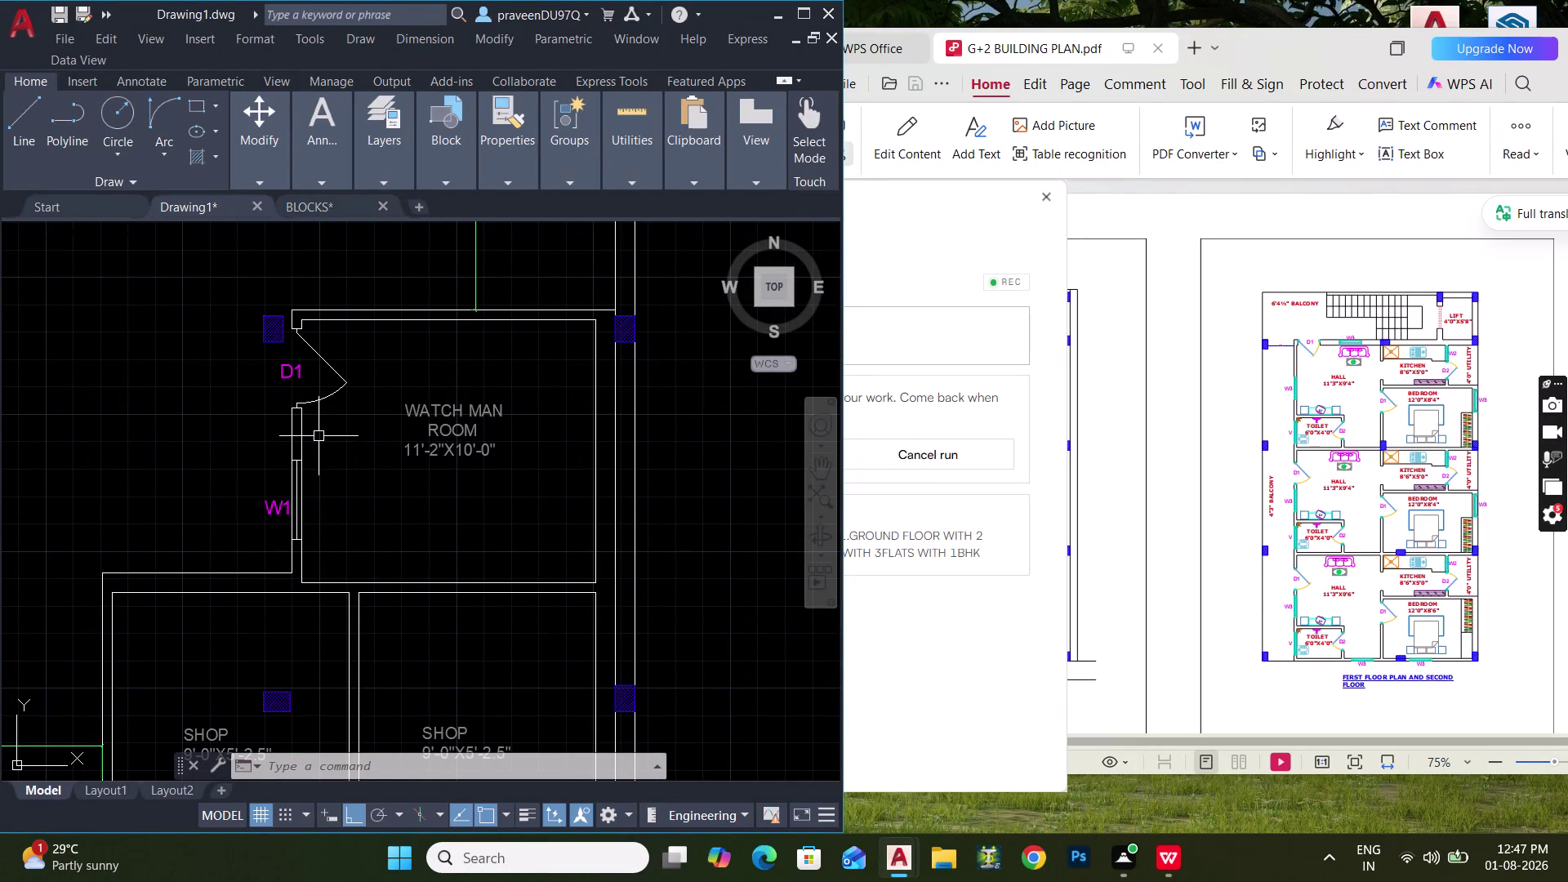
Move the watchman room's top wall lines beside D1 to their new position.
scroll(up, 3)
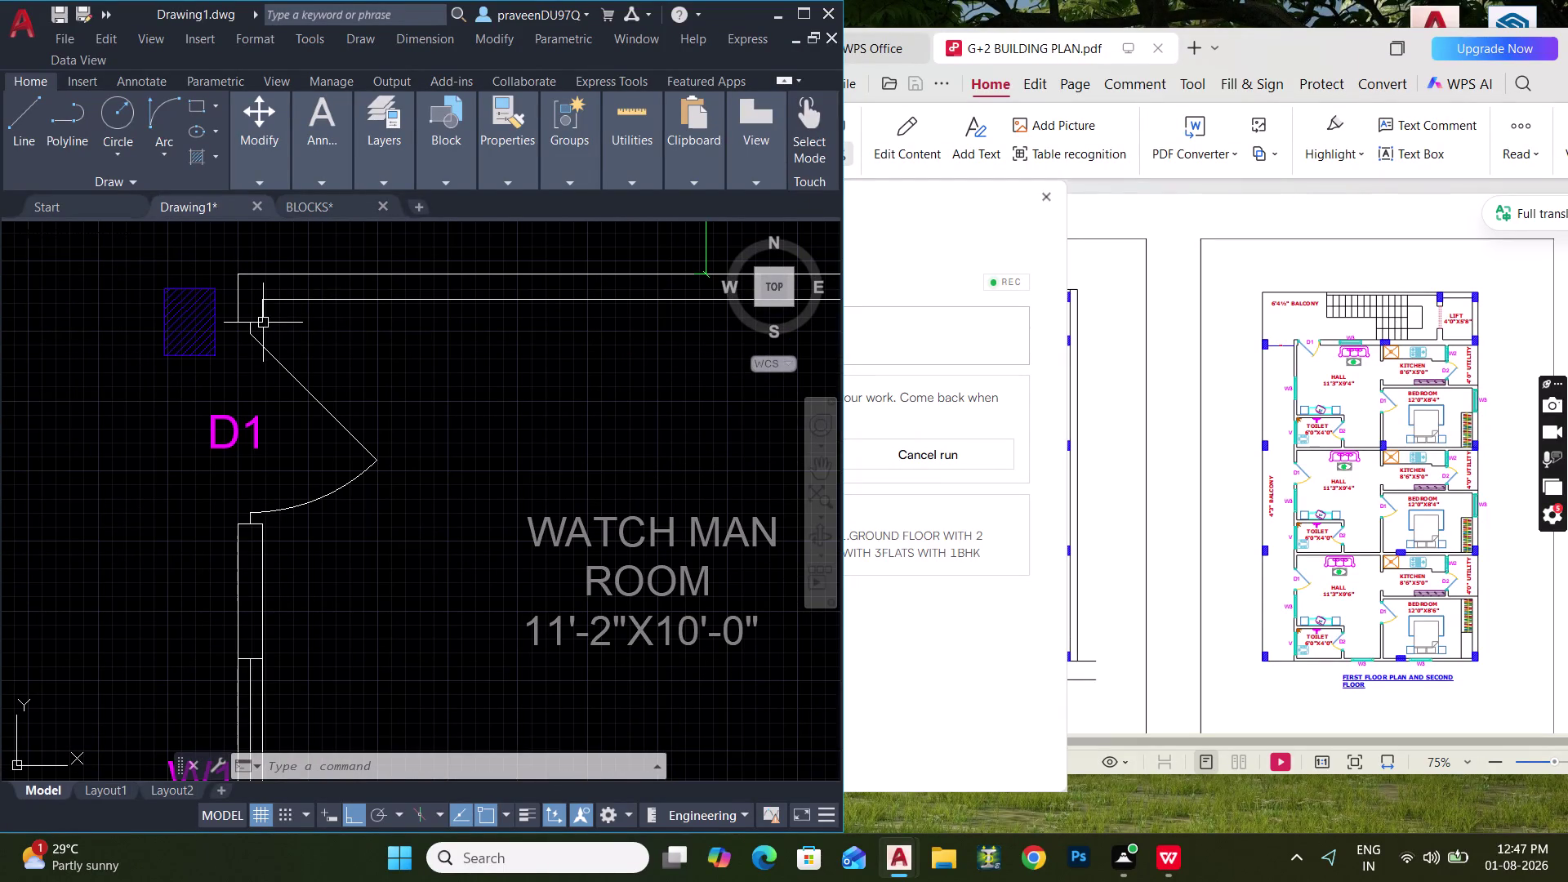
middle_drag(315, 317, 329, 364)
drag(325, 369, 297, 360)
click(242, 303)
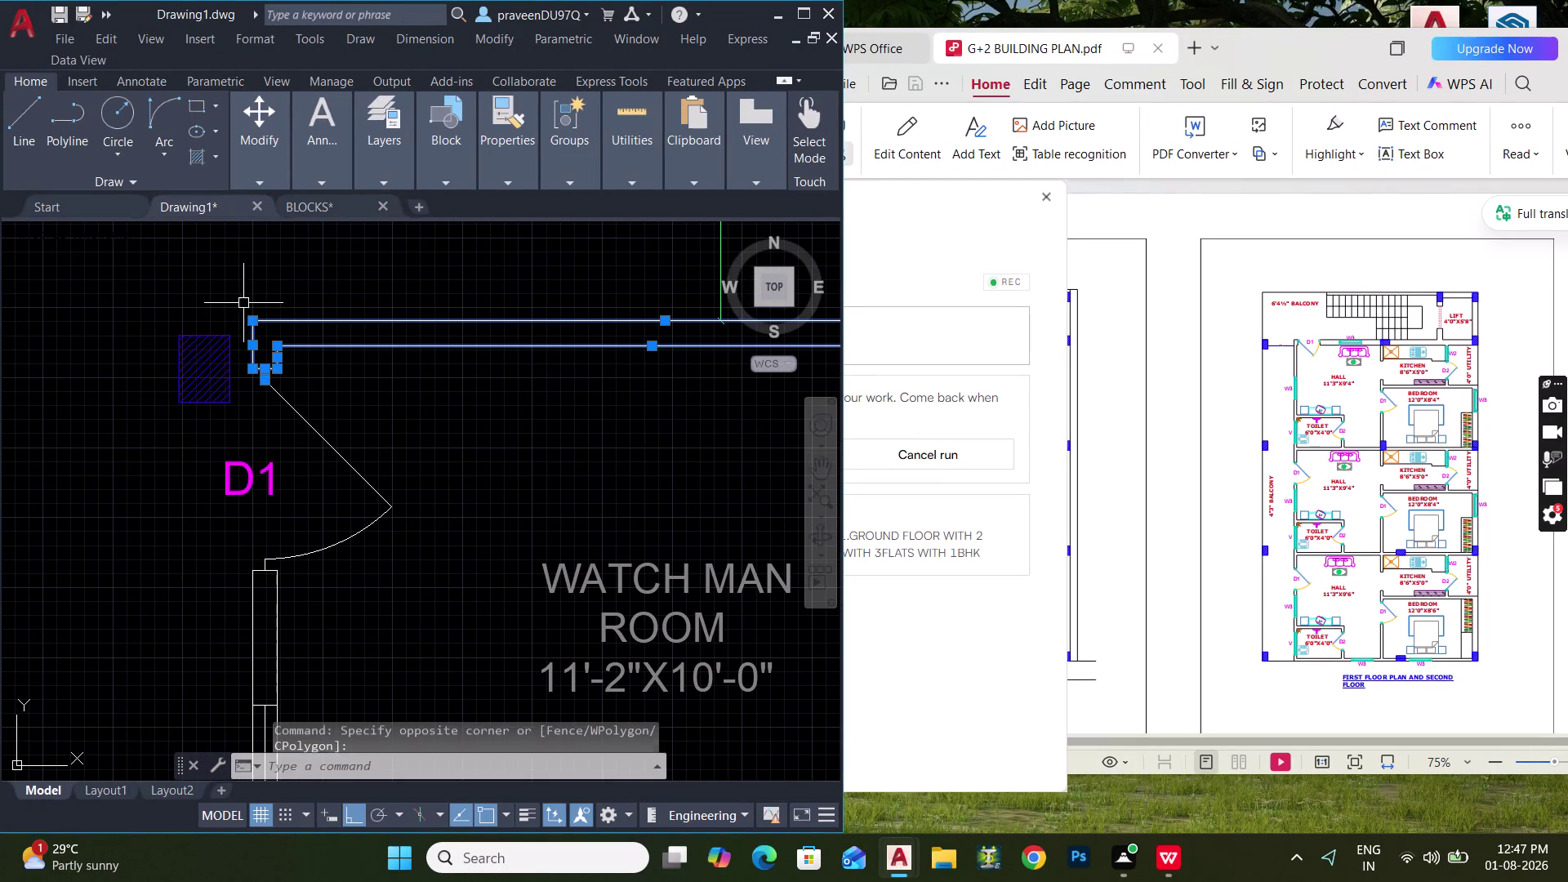
middle_drag(328, 374, 224, 491)
text(M)
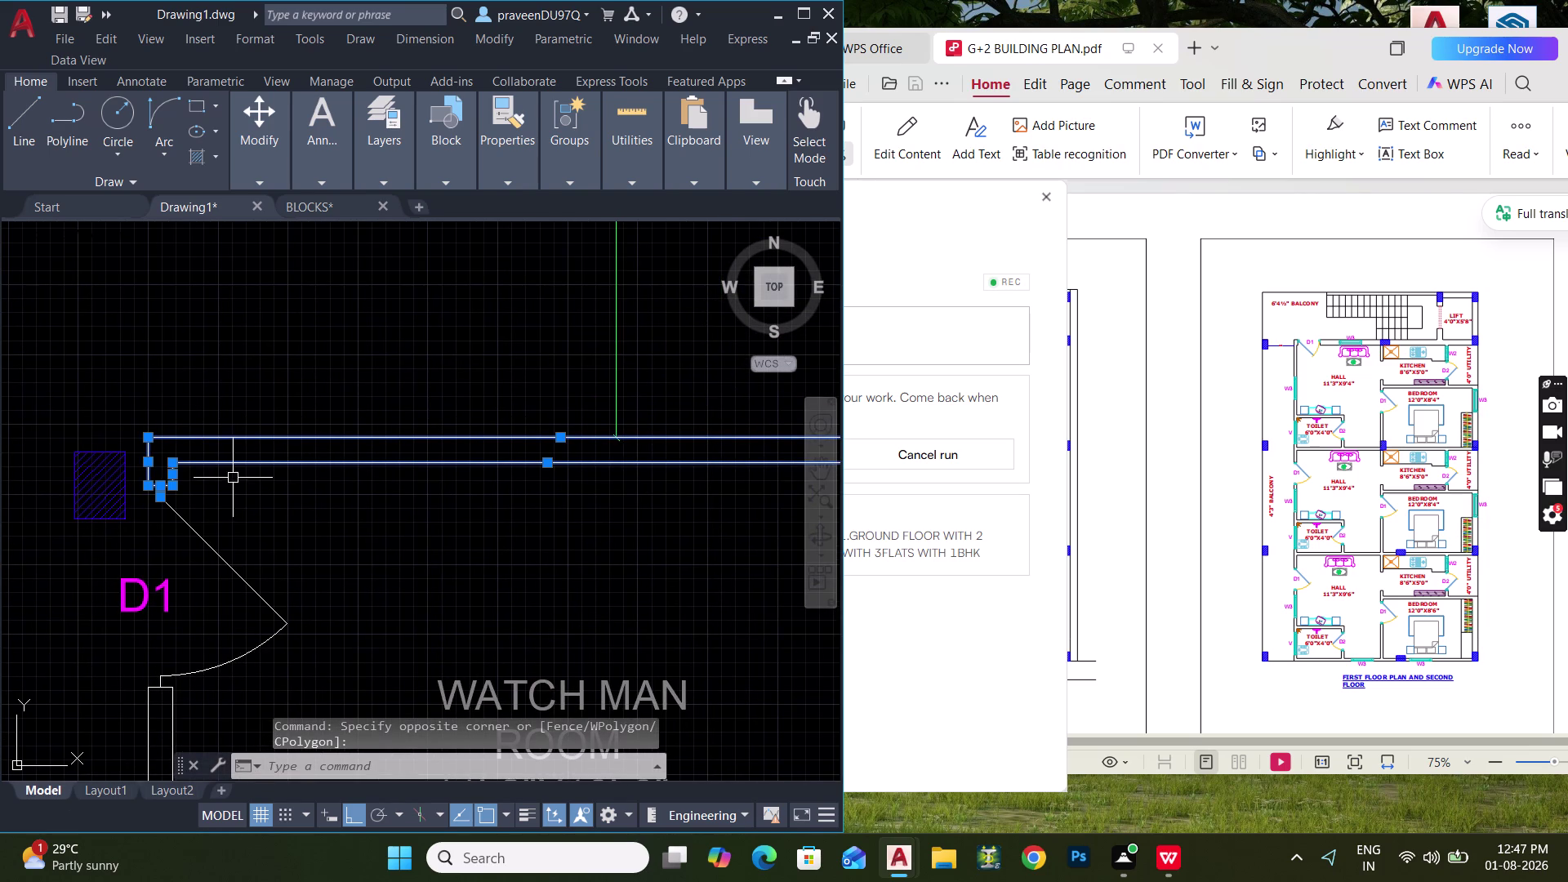
key(space)
click(149, 431)
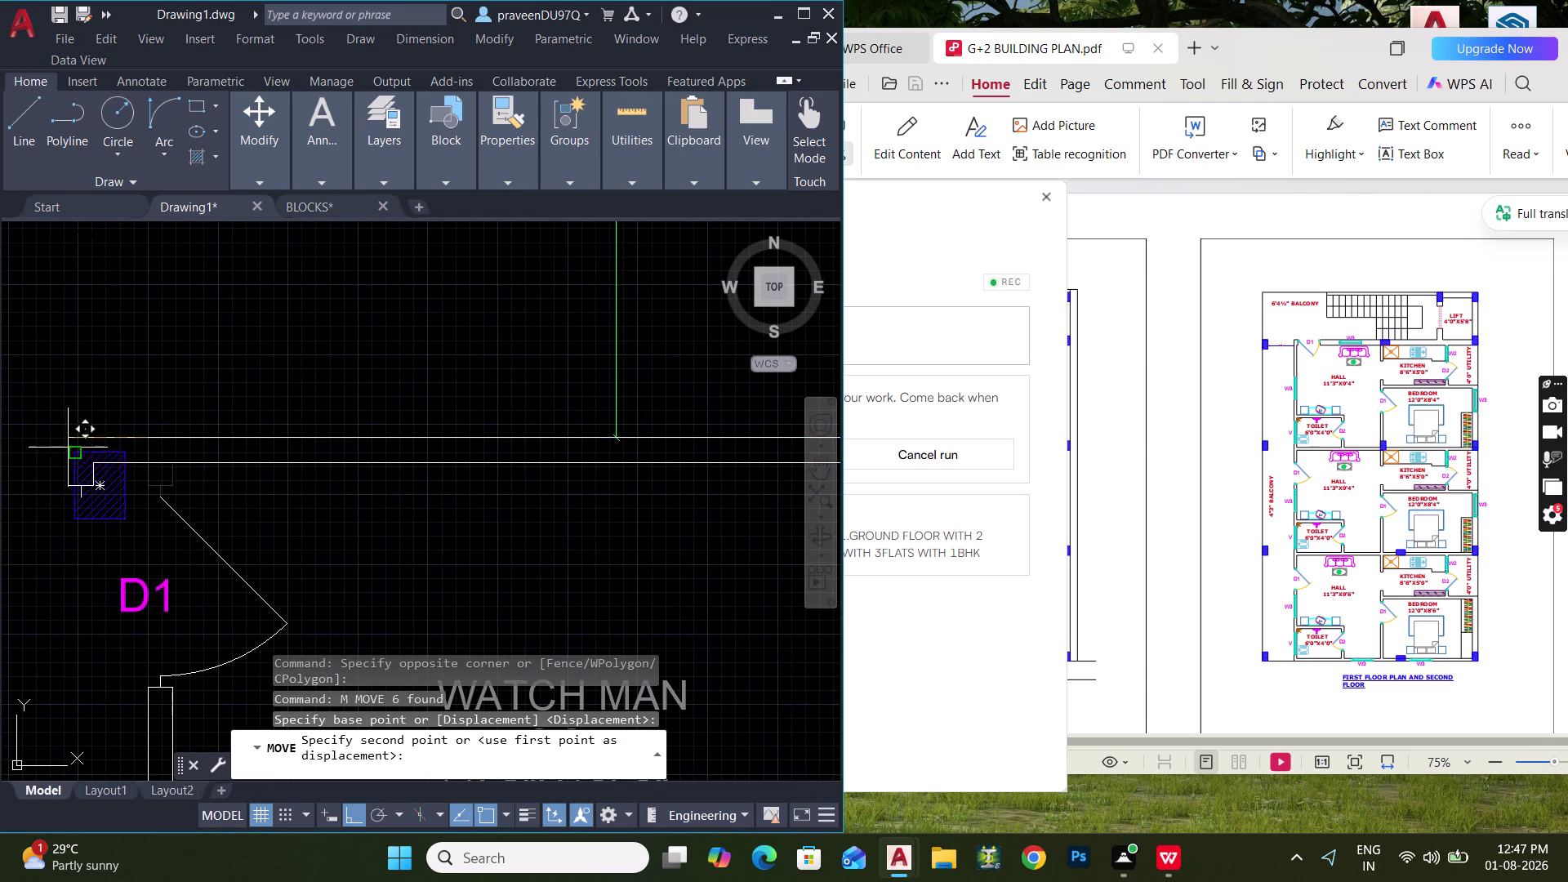
click(70, 450)
middle_drag(319, 529, 333, 494)
scroll(down, 3)
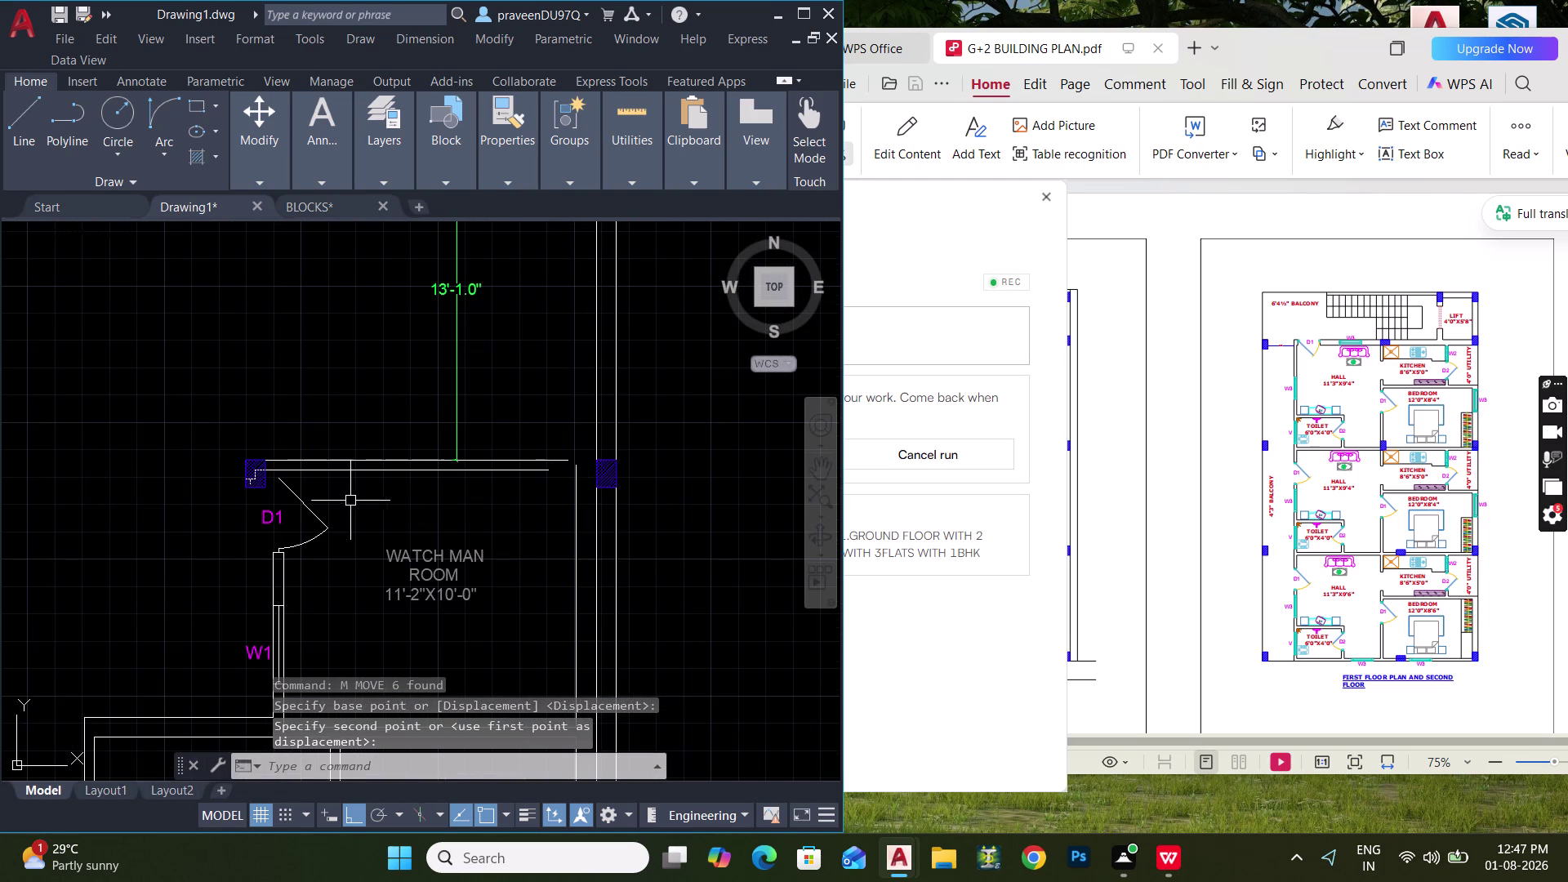
middle_drag(368, 501, 165, 543)
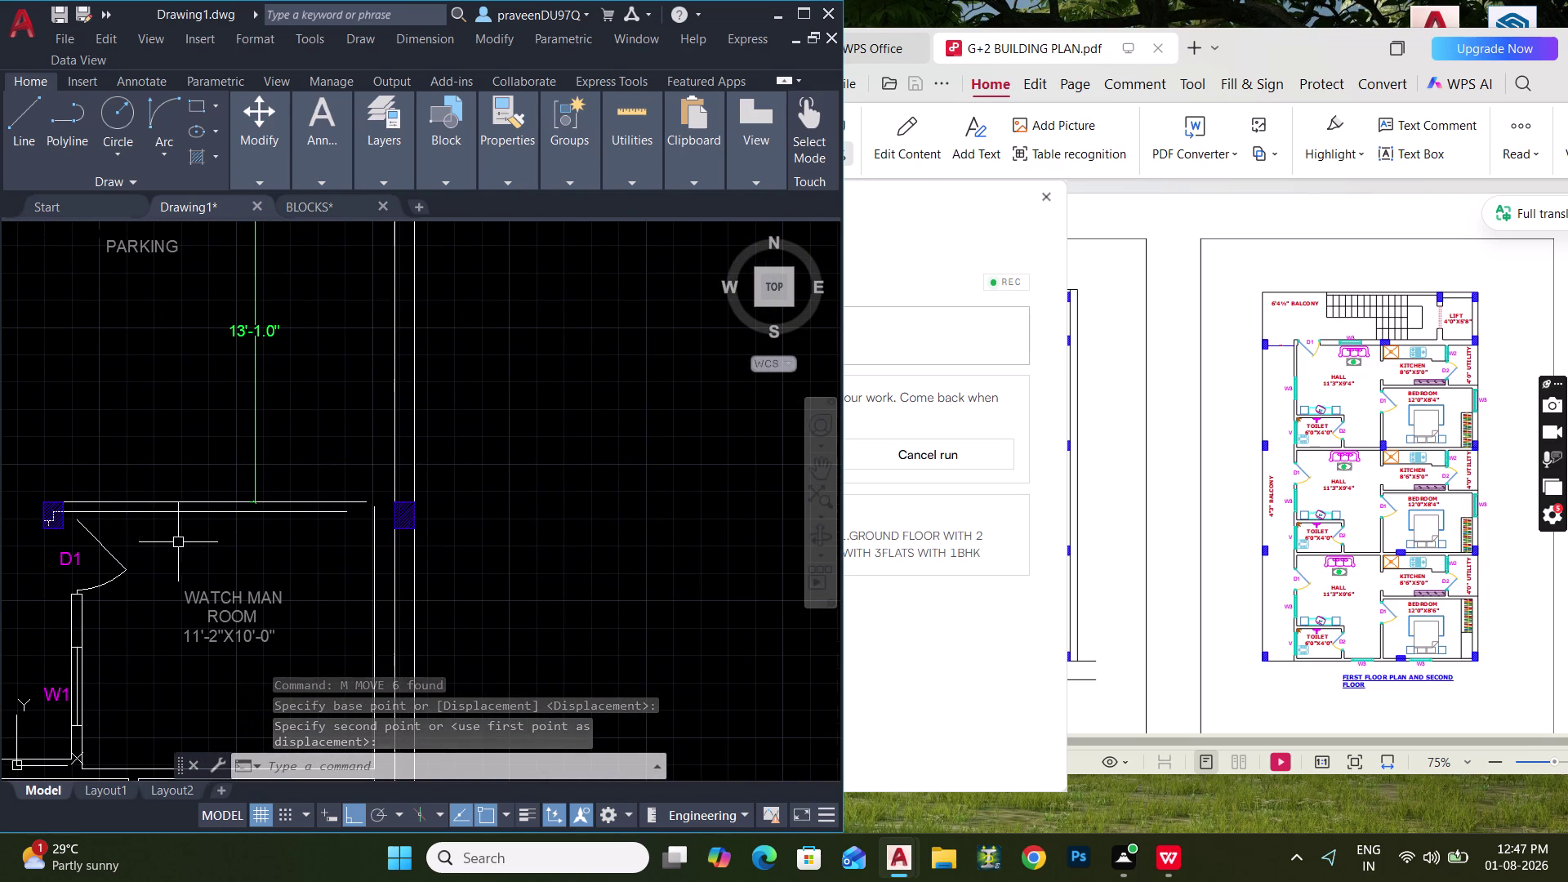
Extend the top wall lines so they reach the corner columns.
text(E)
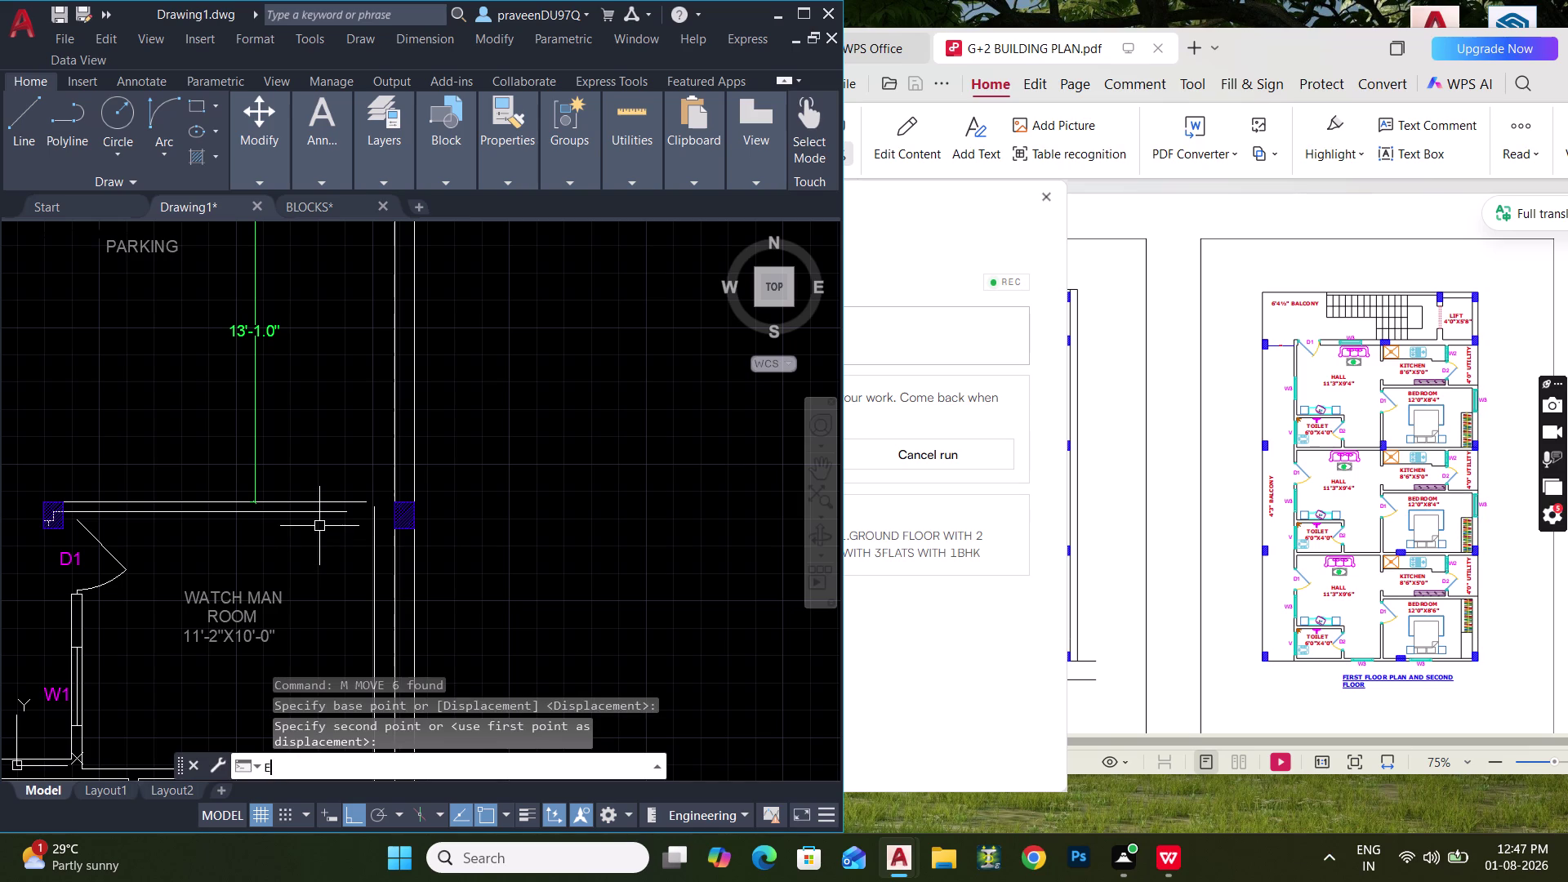
text(X)
key(space)
click(338, 500)
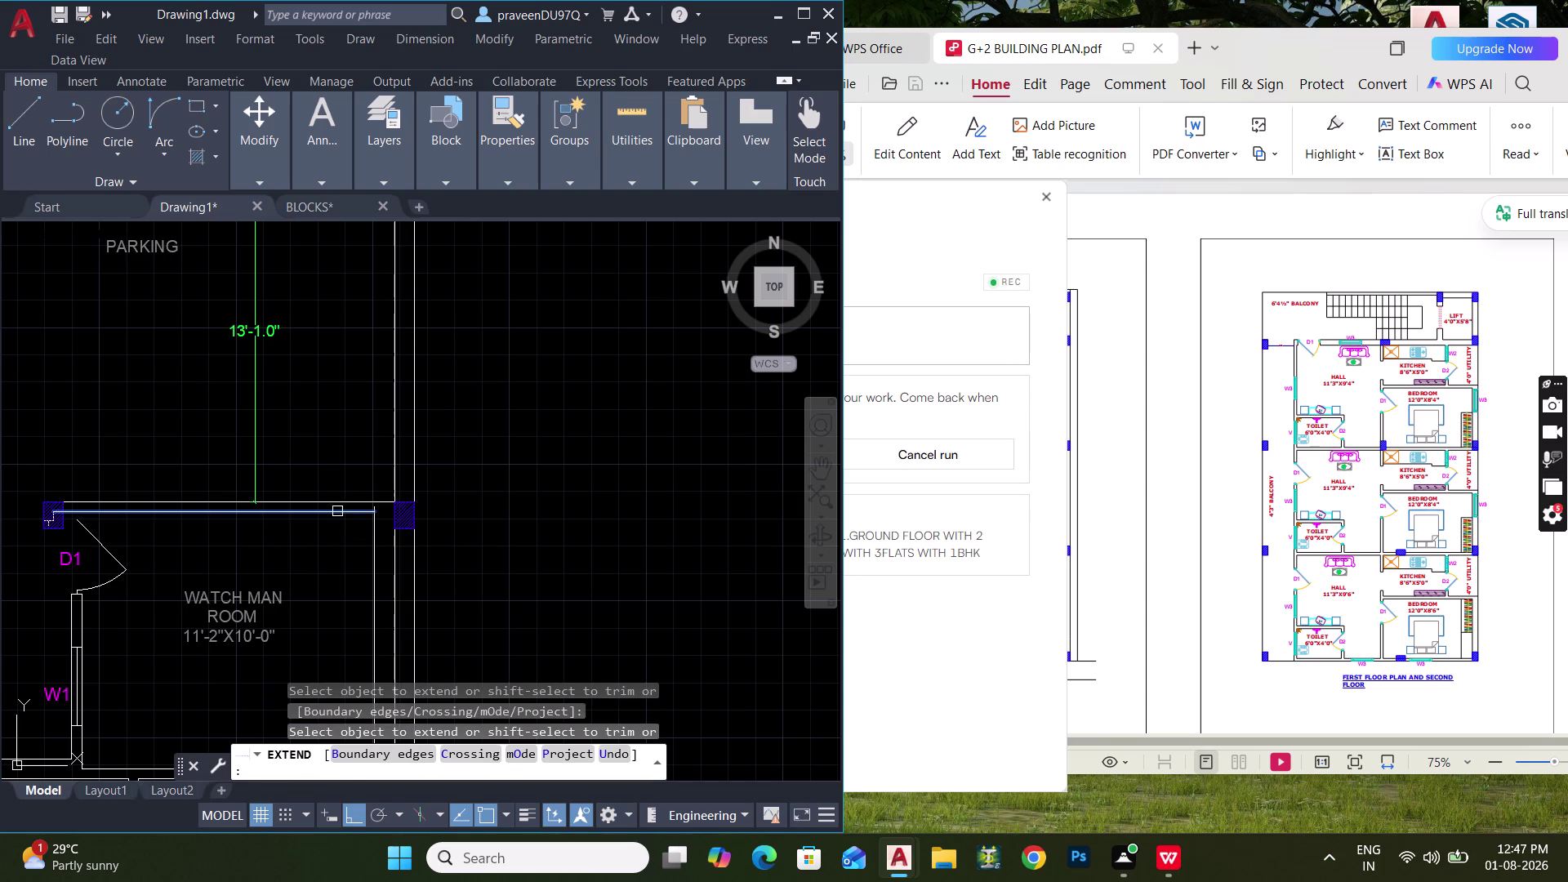
click(337, 513)
scroll(up, 3)
click(382, 502)
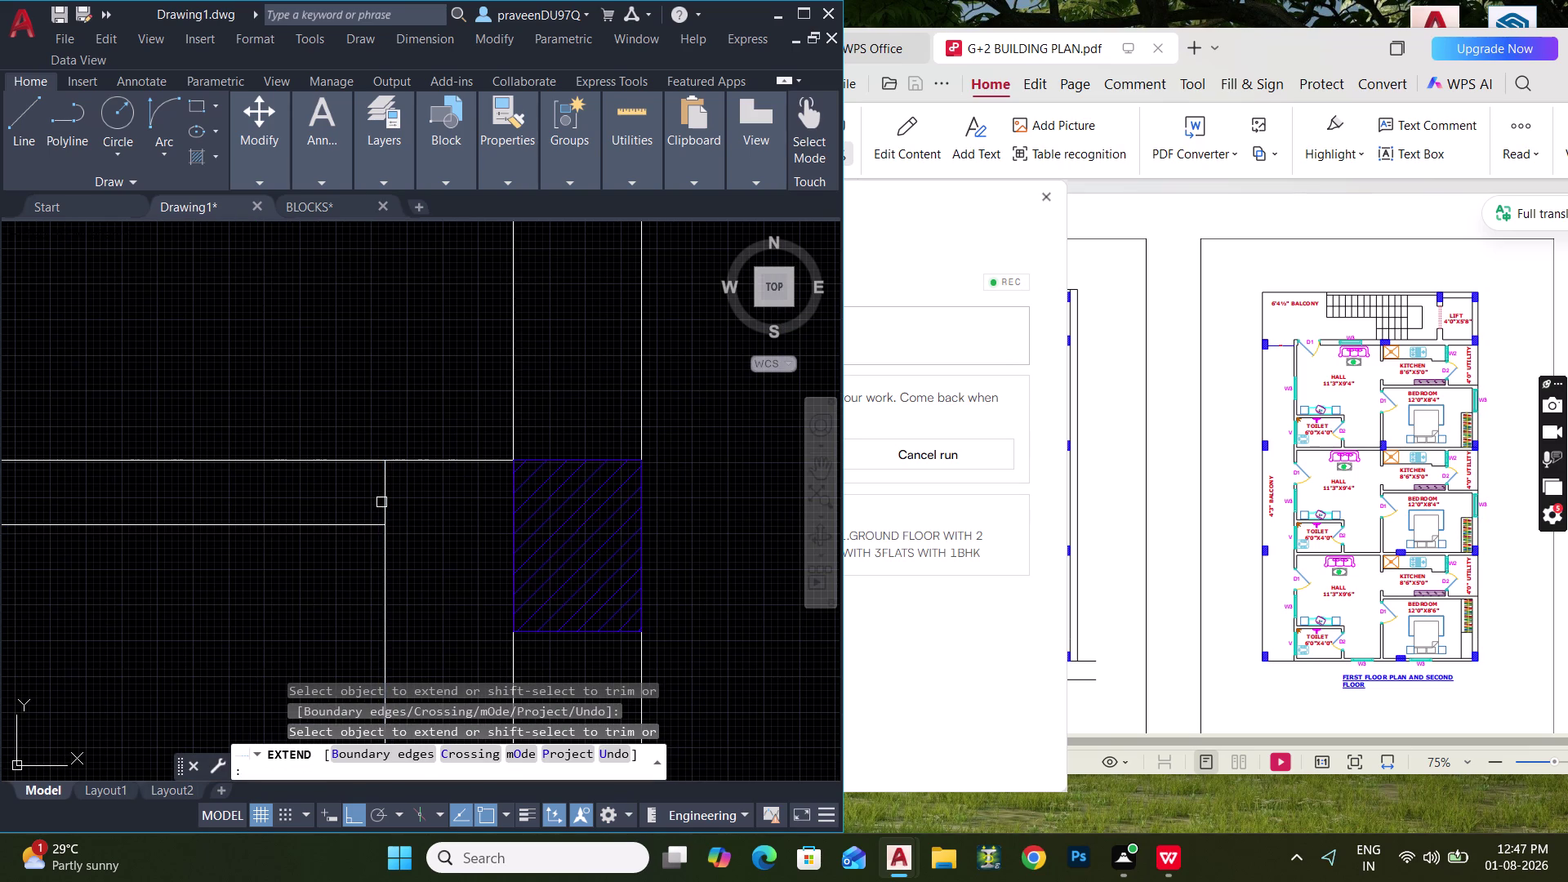
scroll(down, 3)
middle_drag(357, 554, 547, 380)
middle_drag(458, 445, 536, 423)
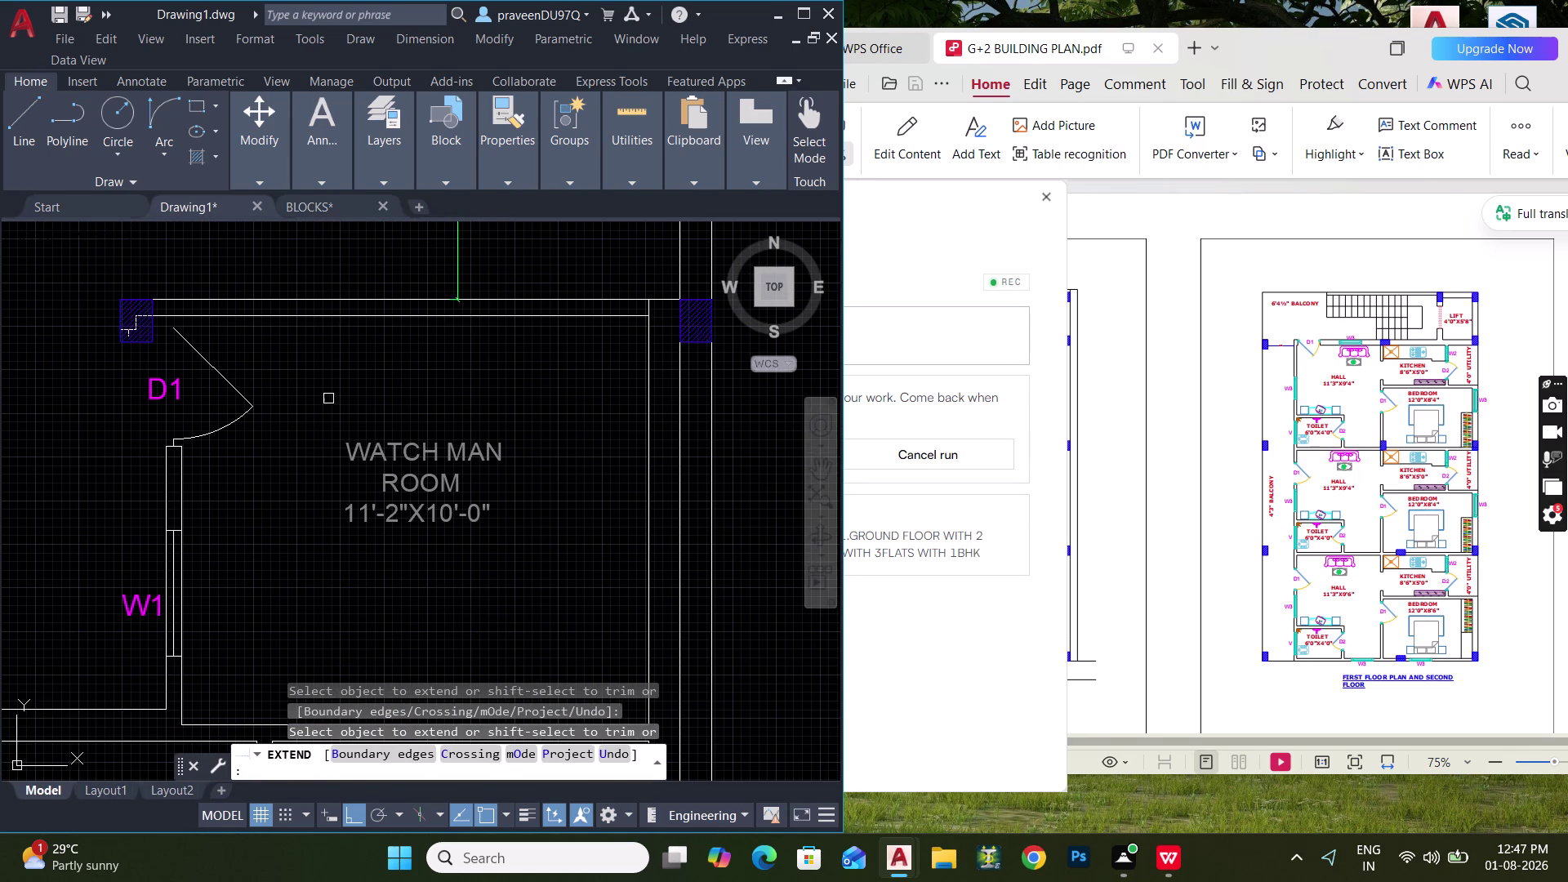
key(Escape)
key(Escape)
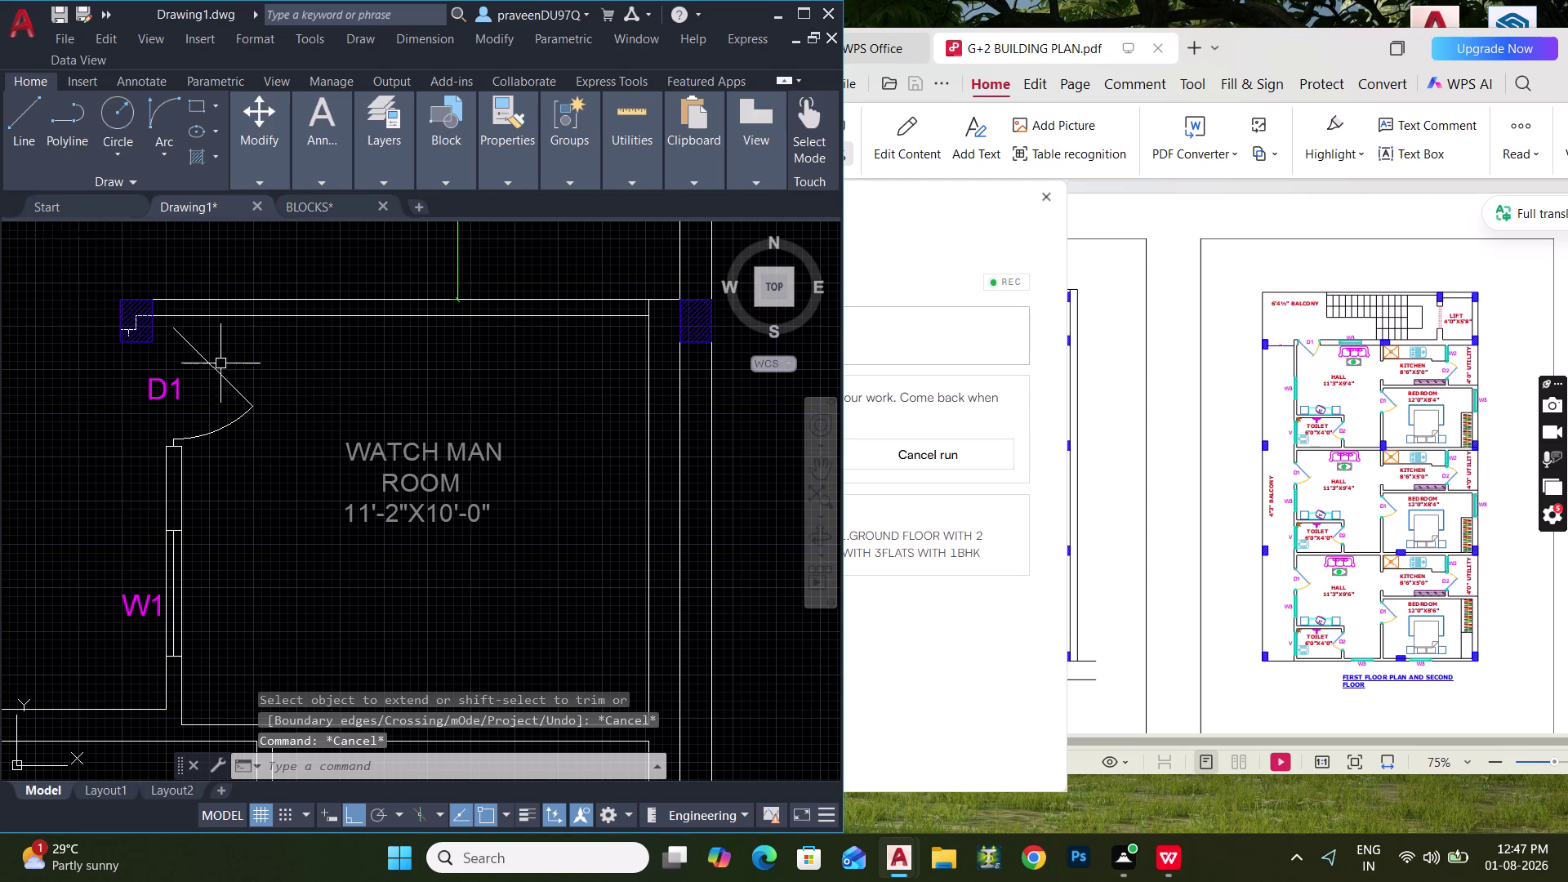
Begin selecting the objects around door D1.
scroll(up, 3)
click(146, 320)
scroll(down, 3)
middle_click(419, 525)
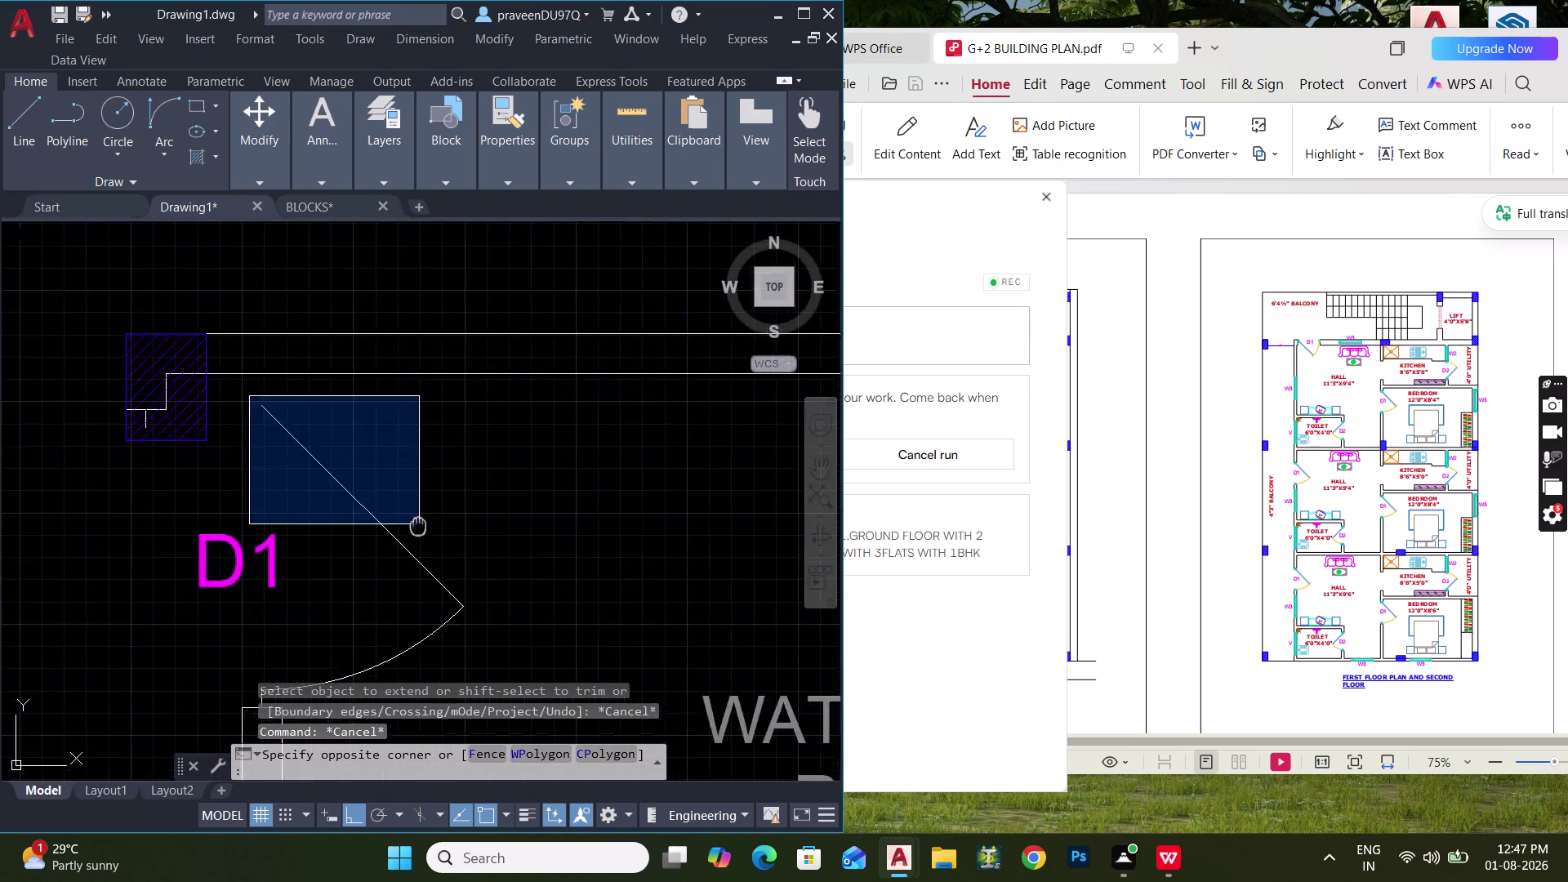
Window-select the D1 door and its adjoining wall pieces.
scroll(down, 3)
middle_drag(422, 518, 390, 421)
click(422, 571)
drag(421, 585, 380, 550)
click(274, 425)
middle_drag(360, 527, 373, 335)
middle_drag(374, 461, 373, 571)
scroll(up, 3)
middle_drag(328, 326, 342, 422)
Move the D1 door objects to their corrected position.
text(M)
key(space)
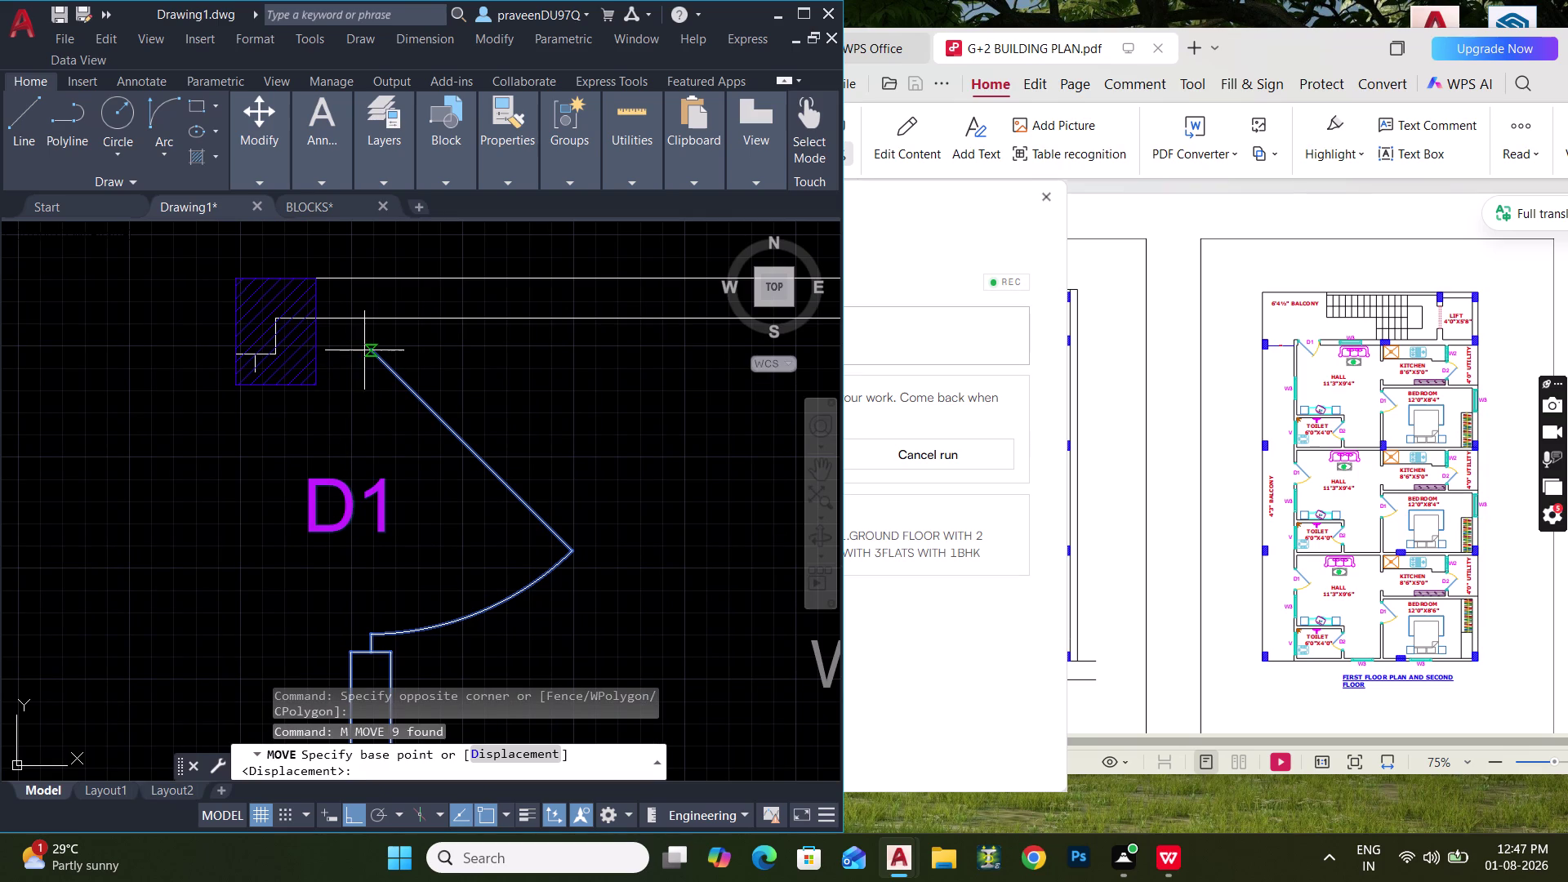
click(369, 351)
click(256, 375)
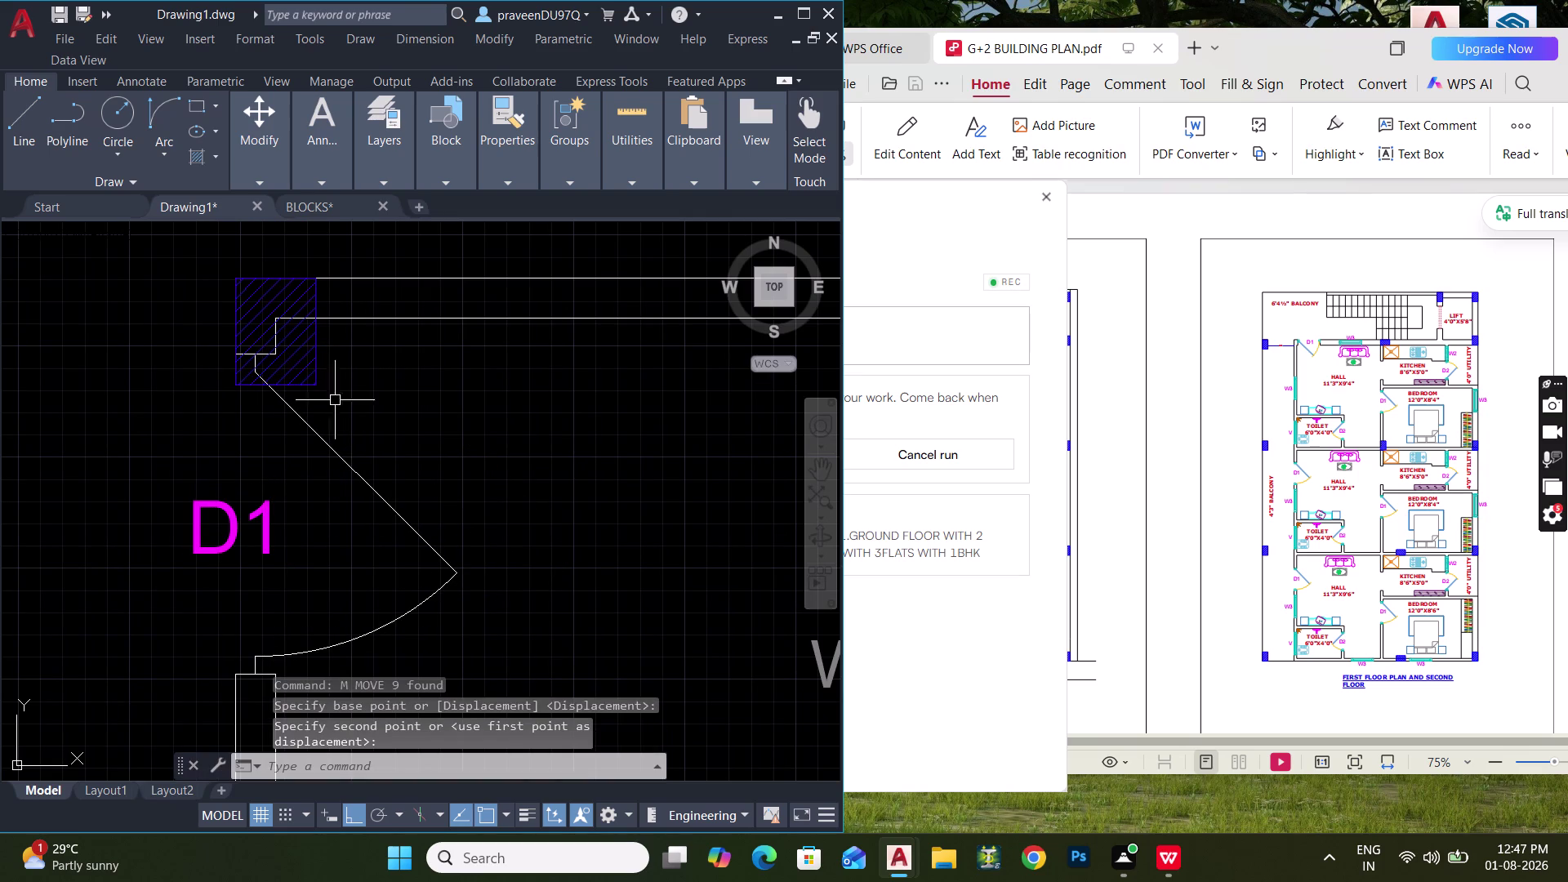
scroll(down, 3)
middle_drag(405, 444, 371, 254)
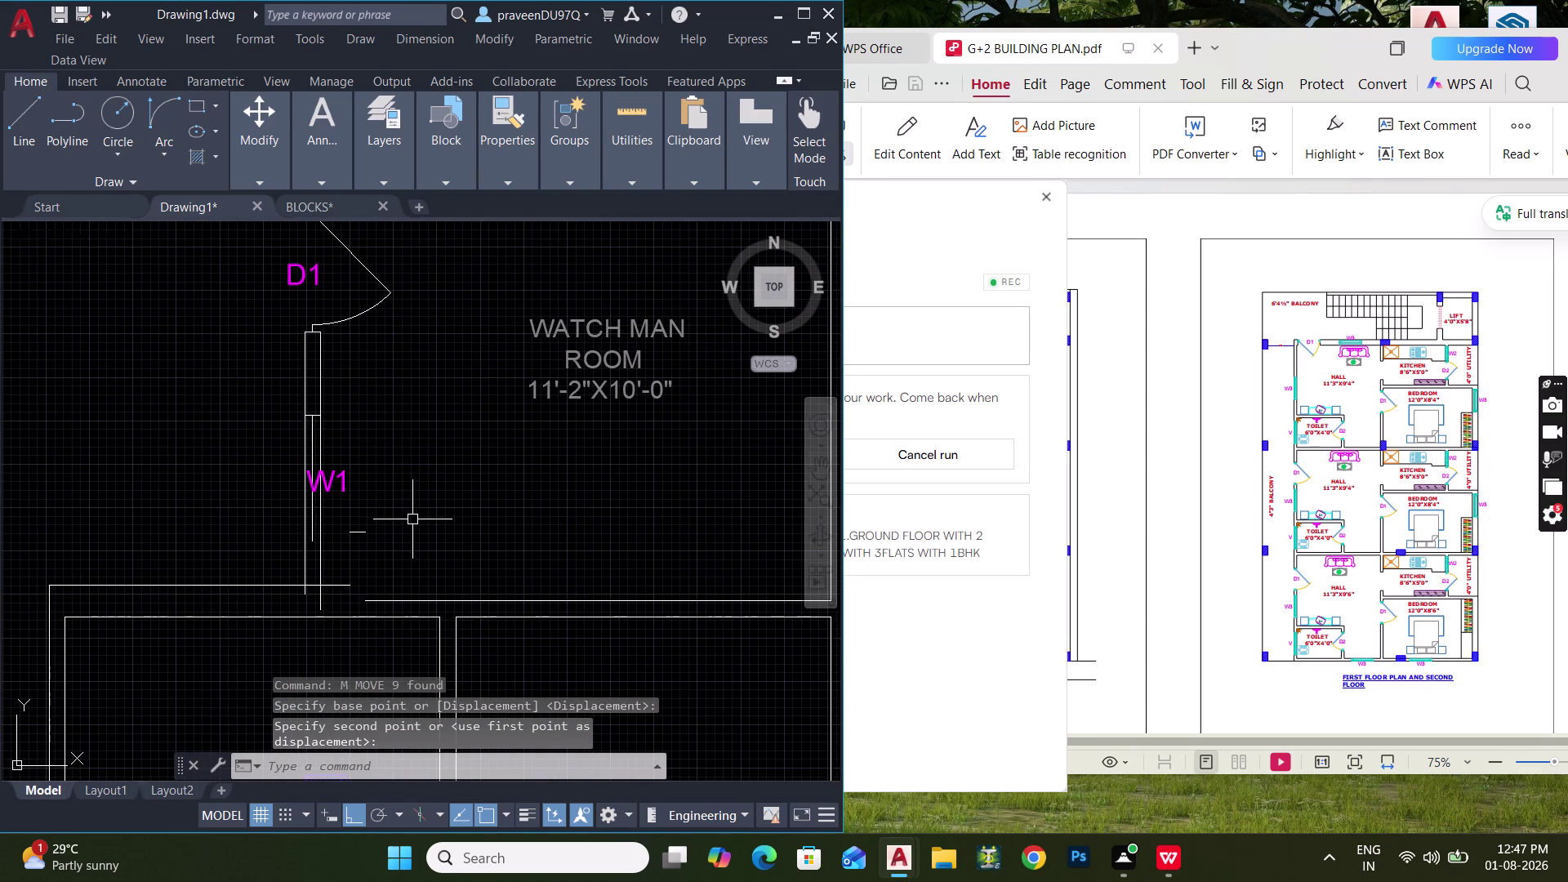
key(Escape)
Move the short wall line below window W1.
scroll(up, 3)
drag(380, 546, 363, 537)
click(284, 479)
key(m)
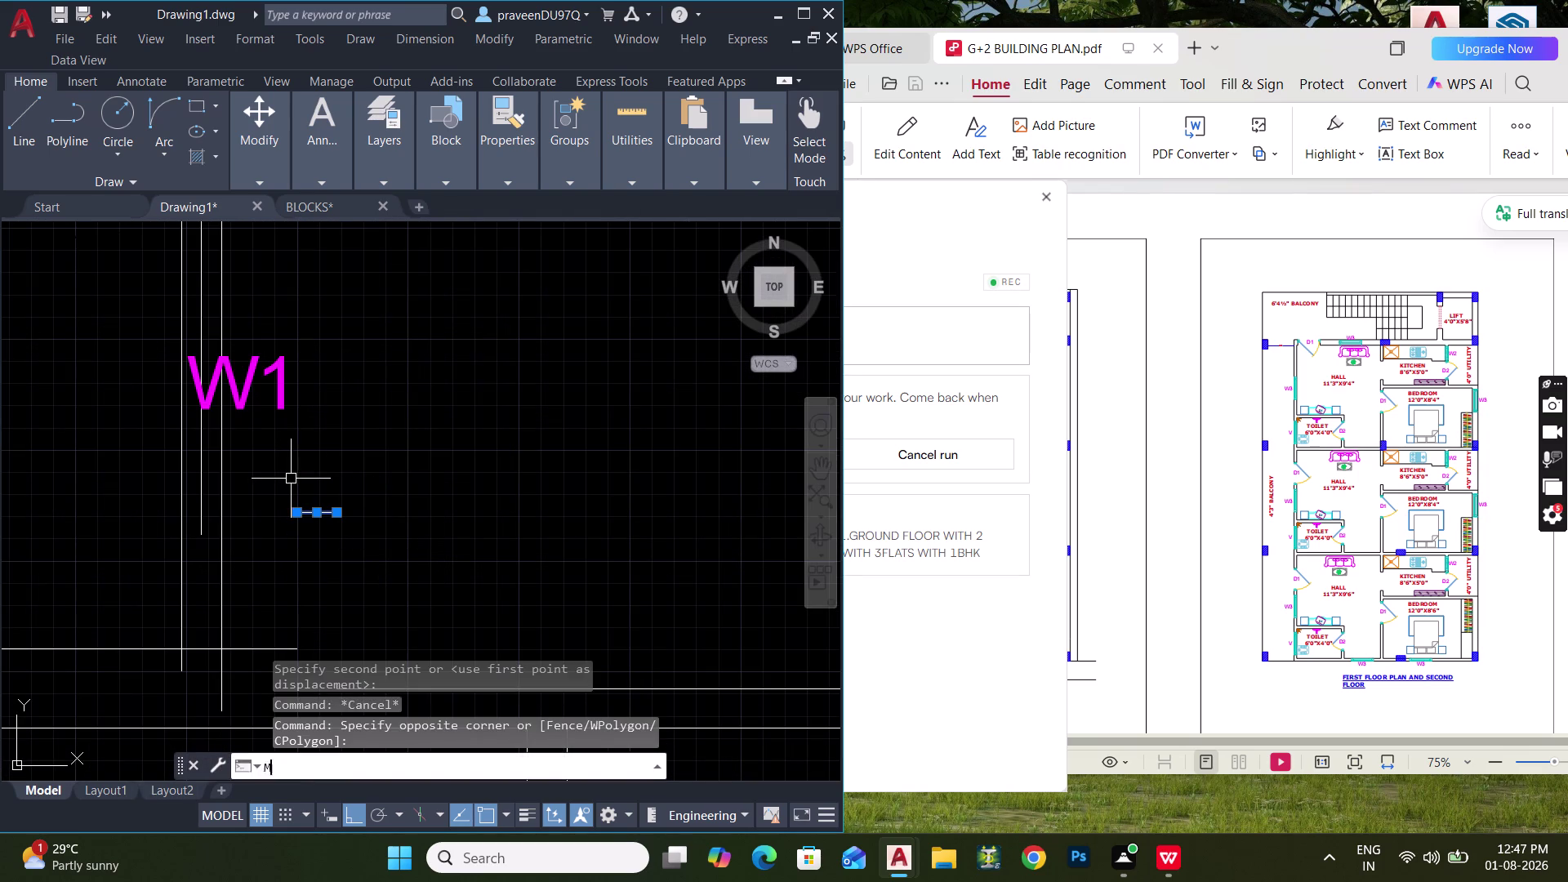
key(space)
click(317, 506)
click(199, 530)
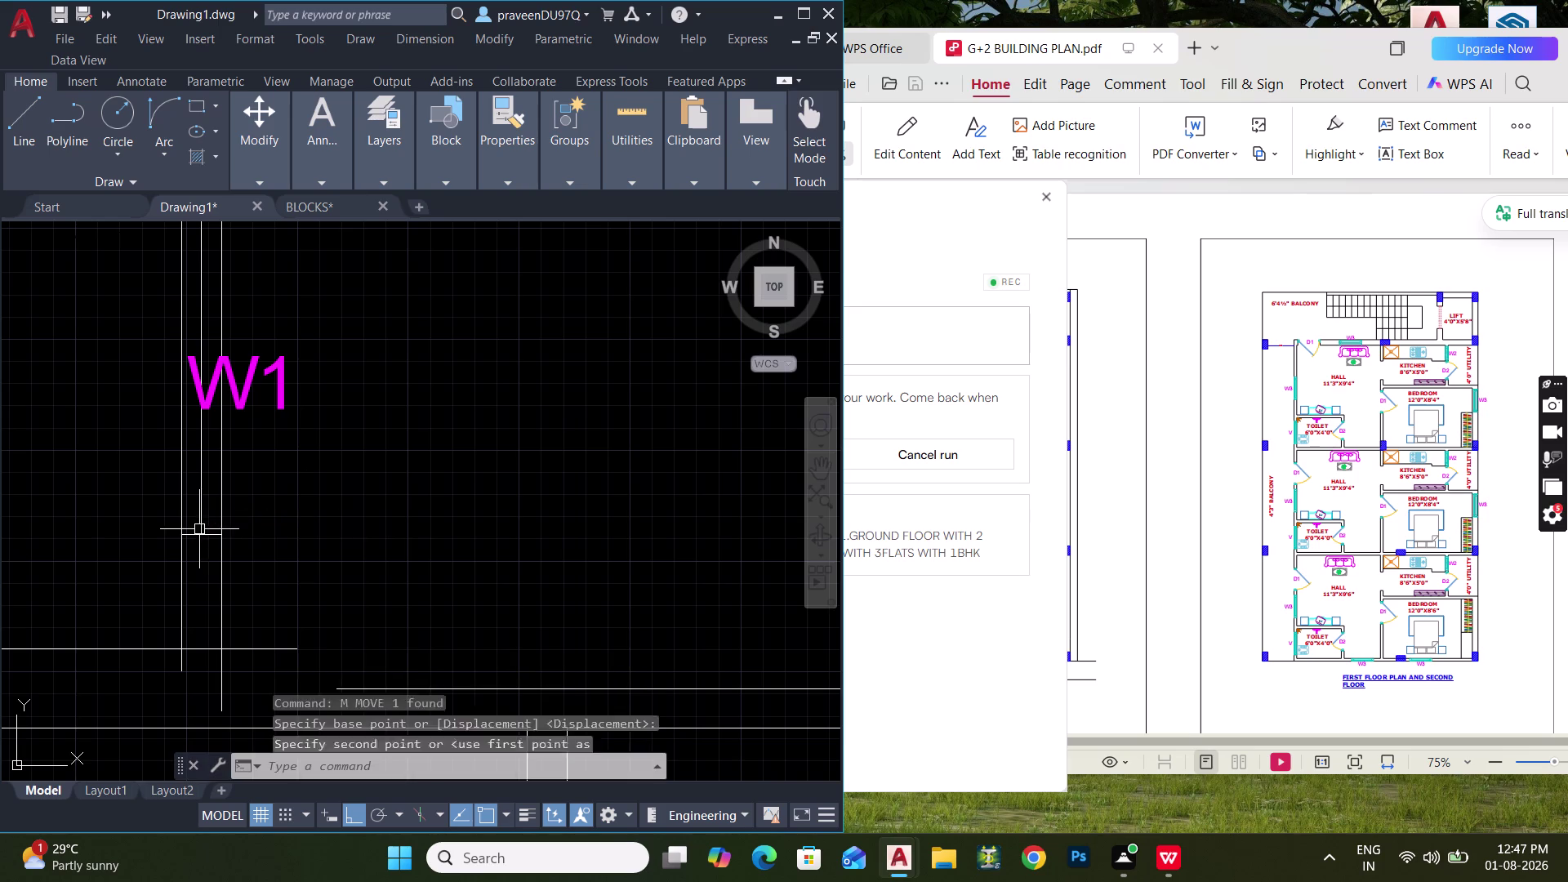
middle_drag(294, 558, 351, 423)
scroll(down, 3)
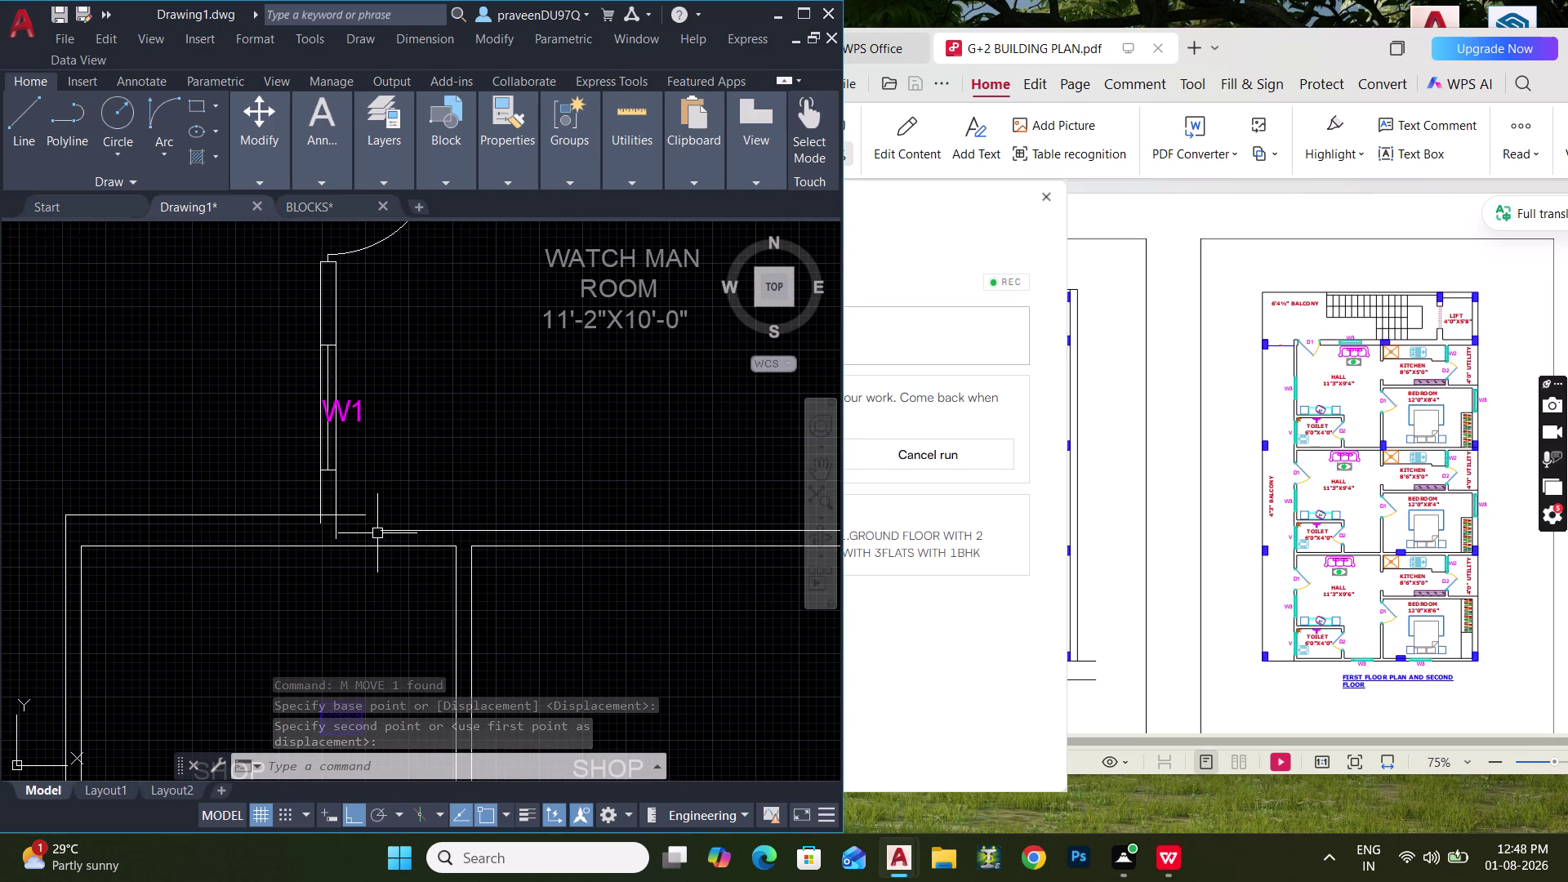
Trim the wall ends crossing below W1.
text(TR)
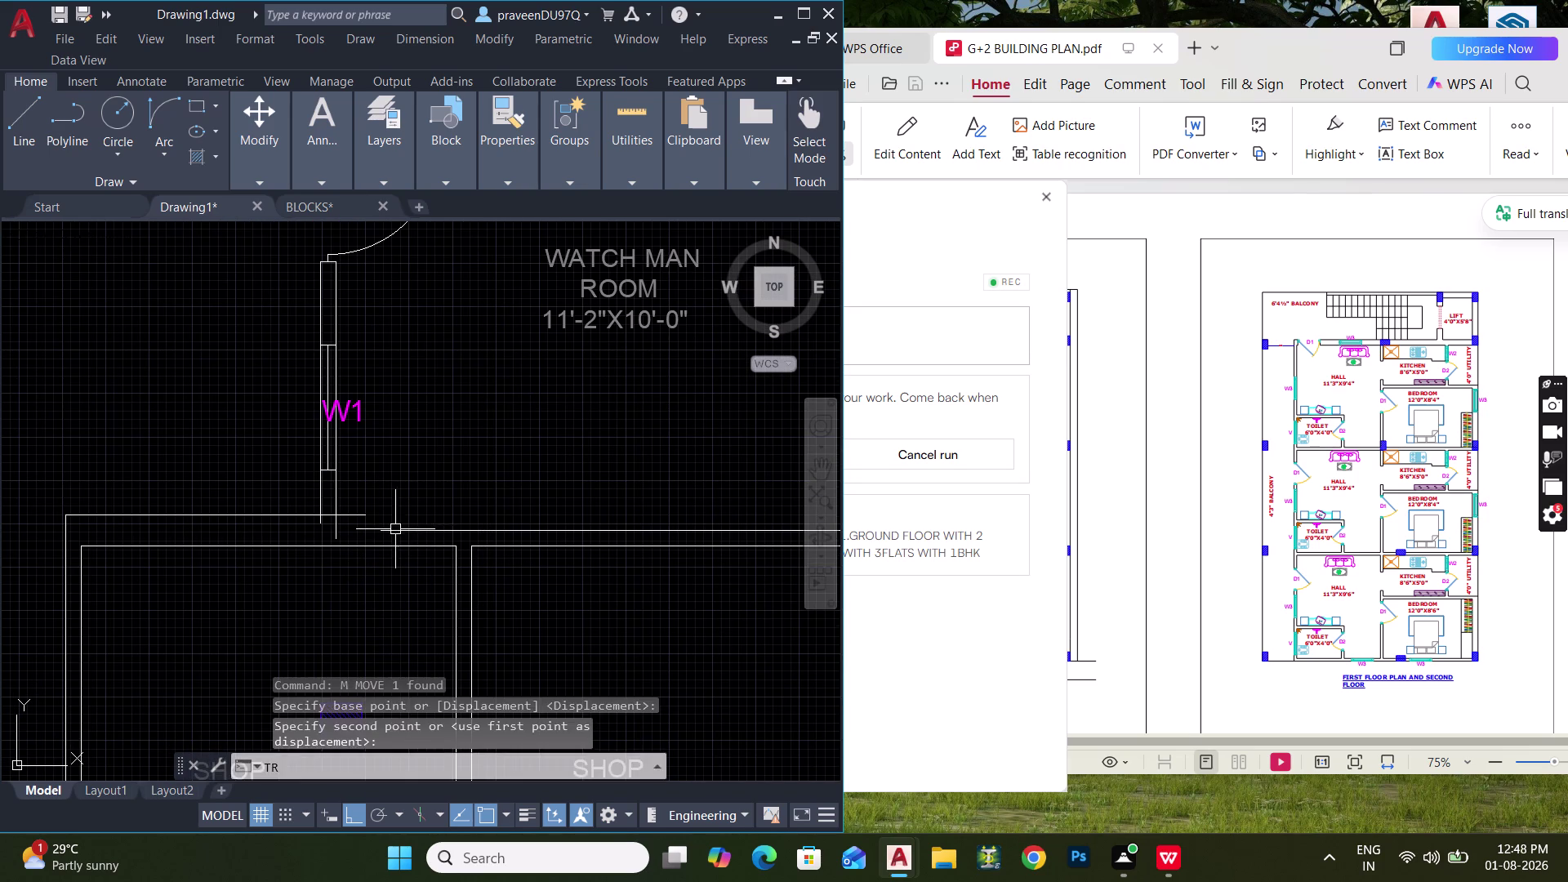
key(space)
scroll(up, 3)
drag(342, 487, 240, 536)
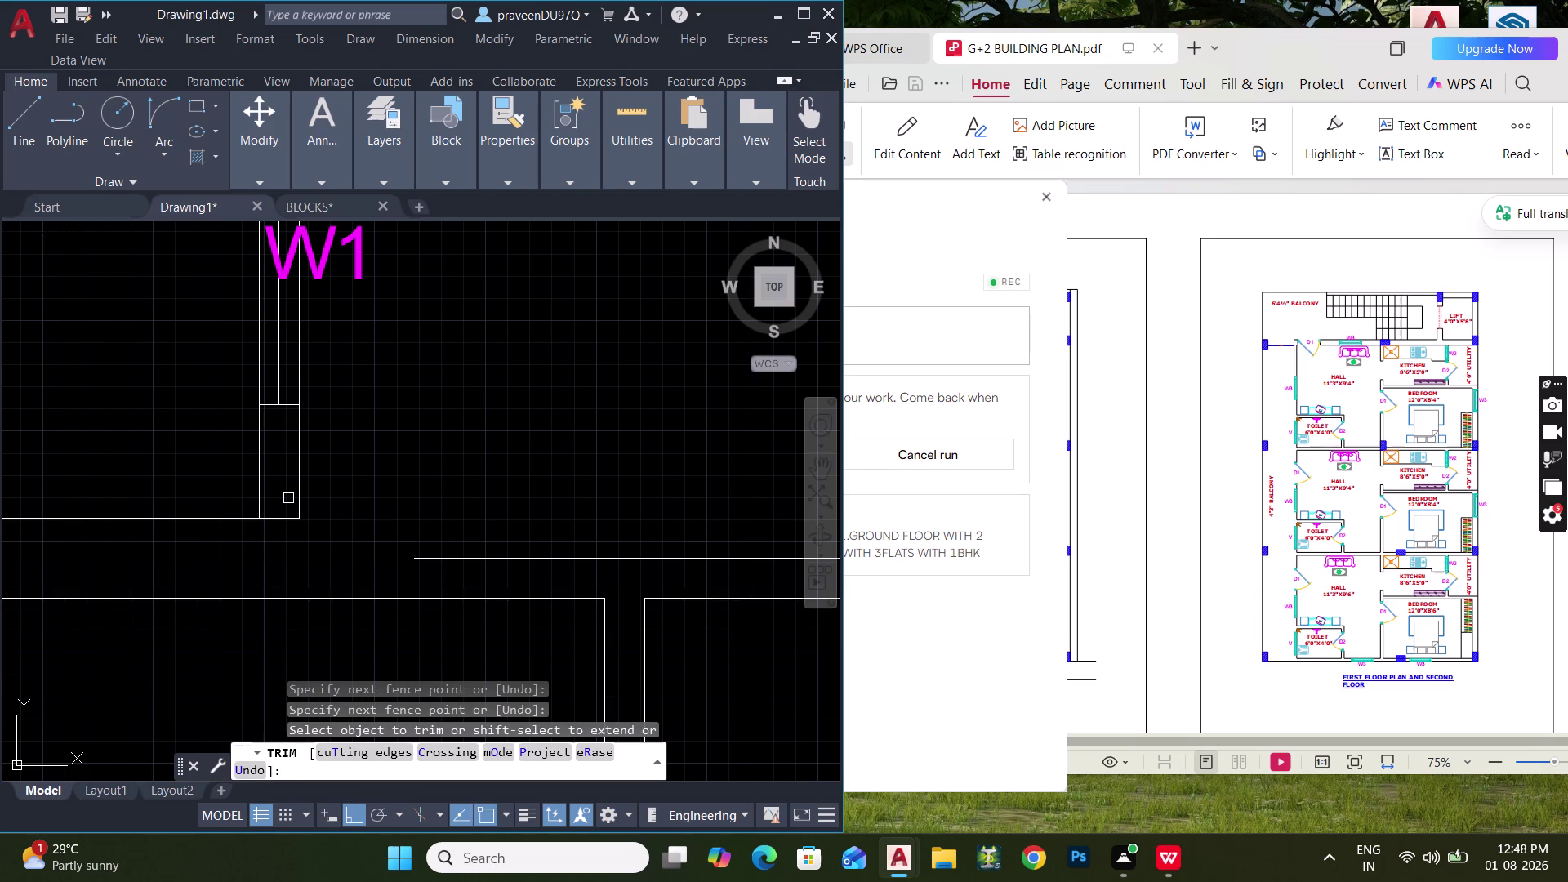
Fillet two wall lines into a clean corner beside the watch man room.
key(Escape)
key(Escape)
text(F)
key(space)
click(302, 477)
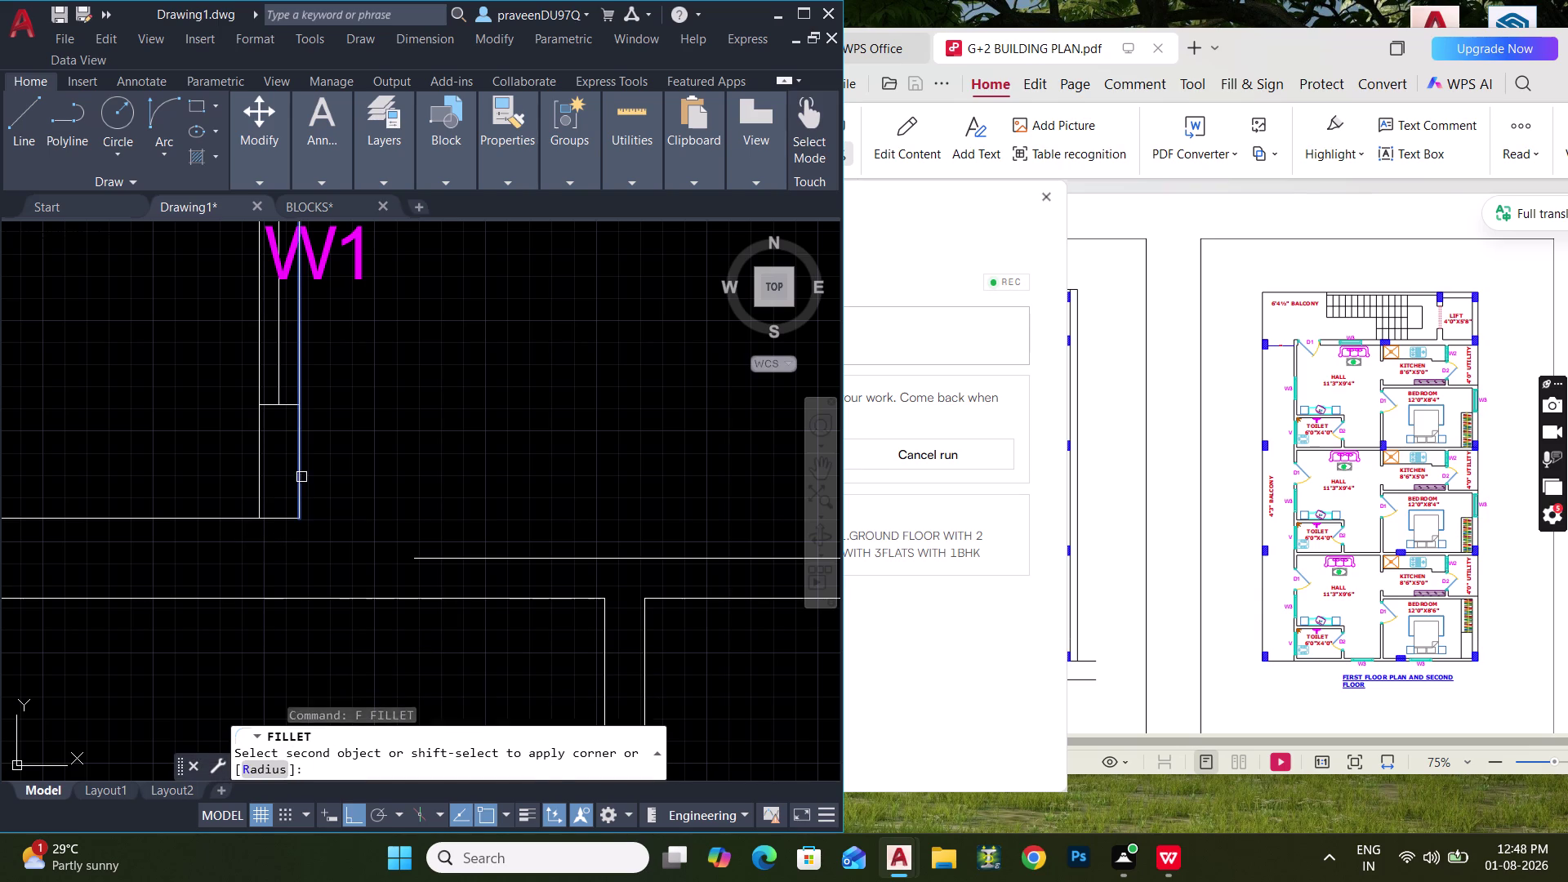
click(443, 559)
key(Escape)
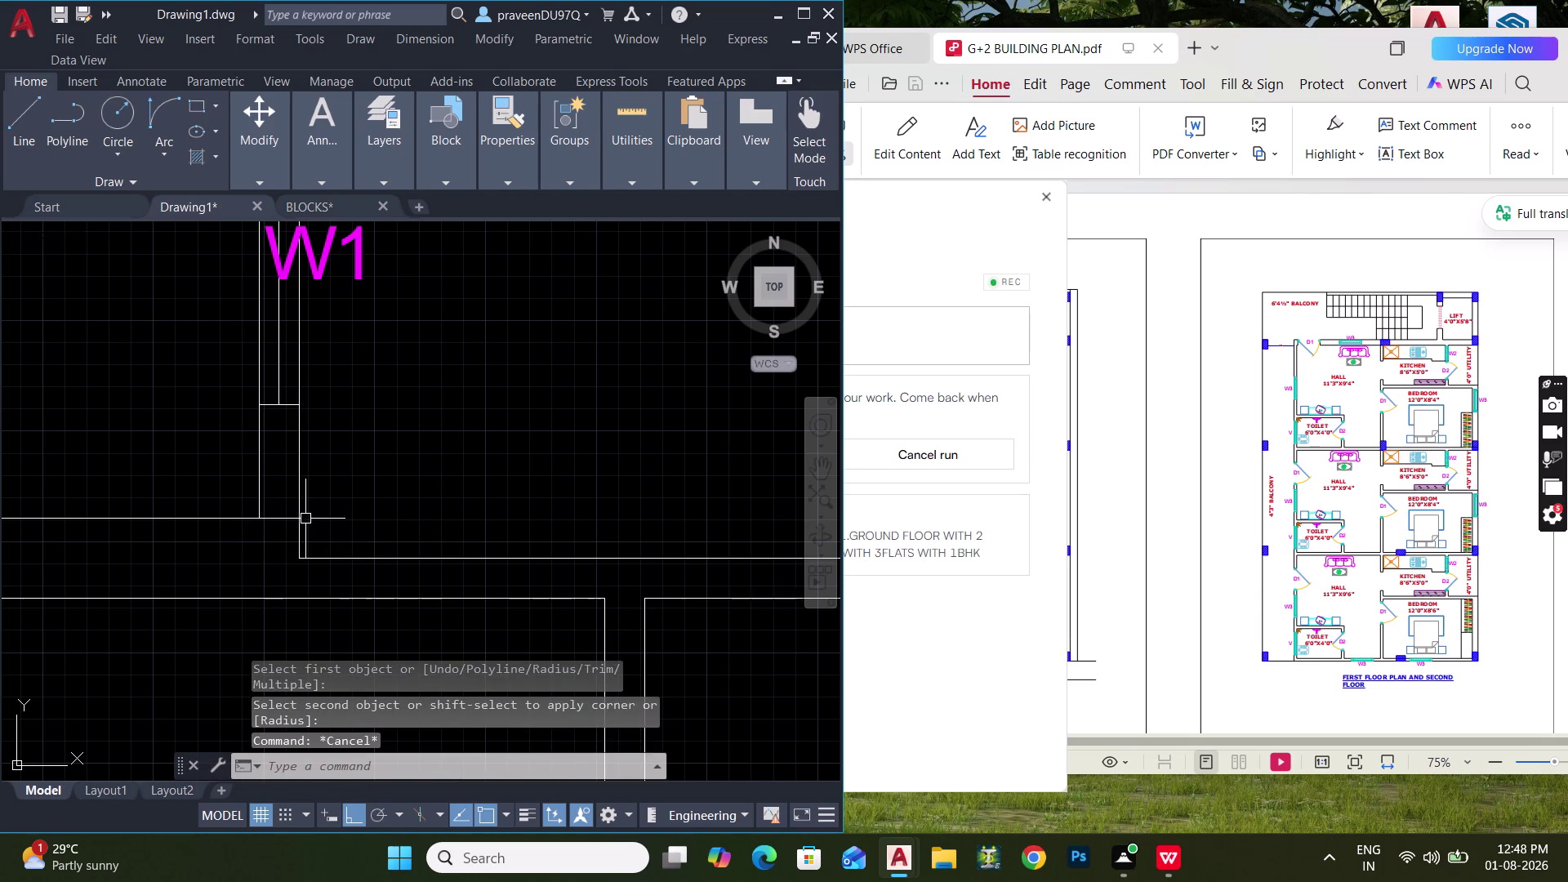
Trim away the extra wall line below the room.
text(TR)
key(space)
drag(288, 500, 273, 567)
scroll(down, 3)
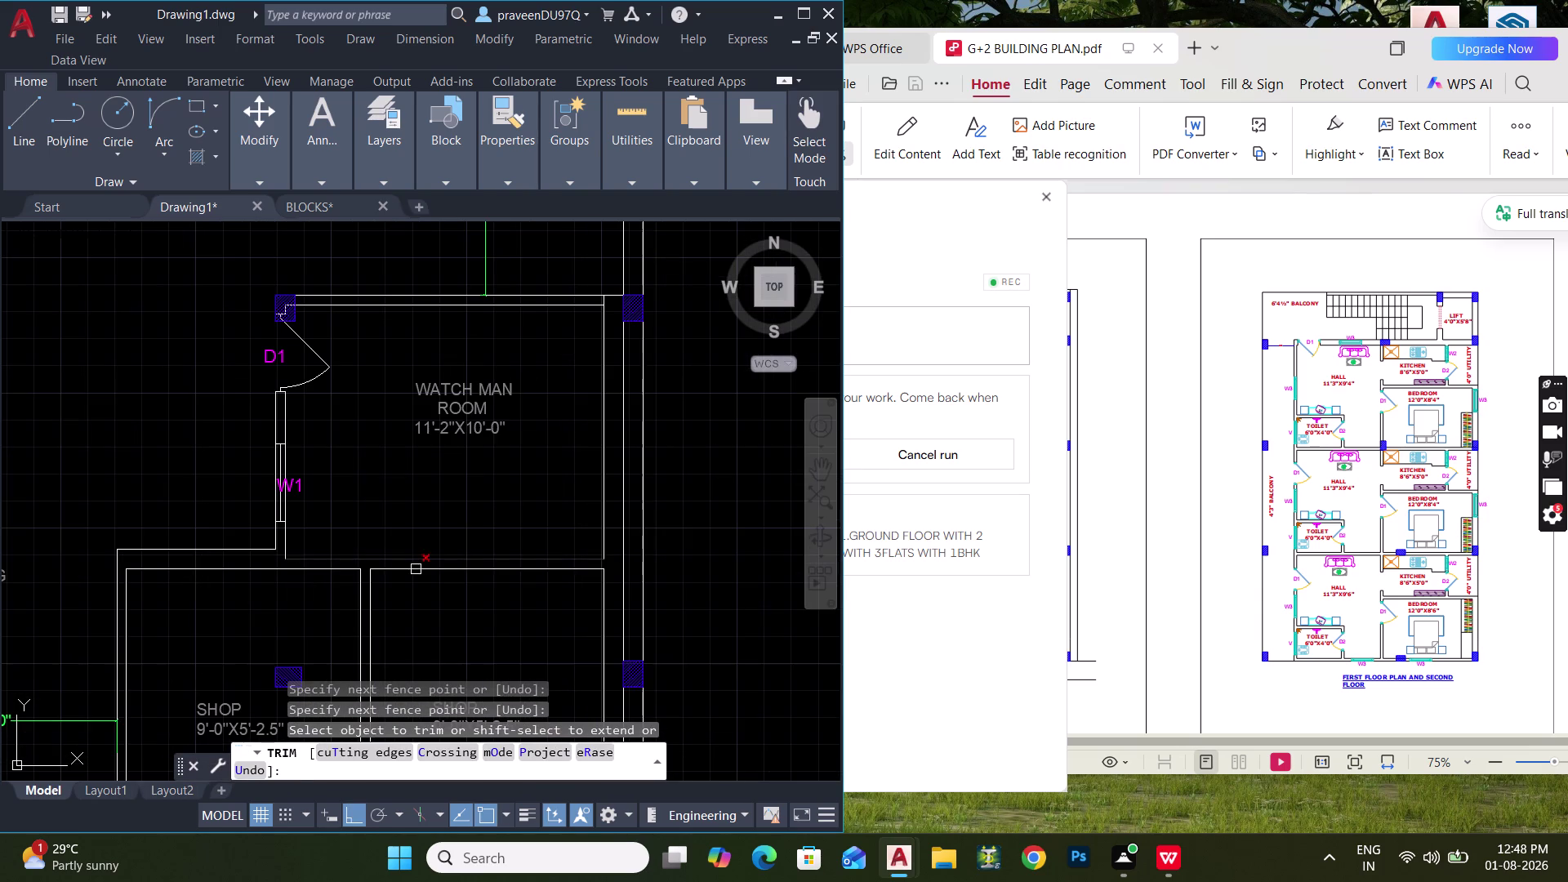
key(Escape)
key(Escape)
scroll(up, 3)
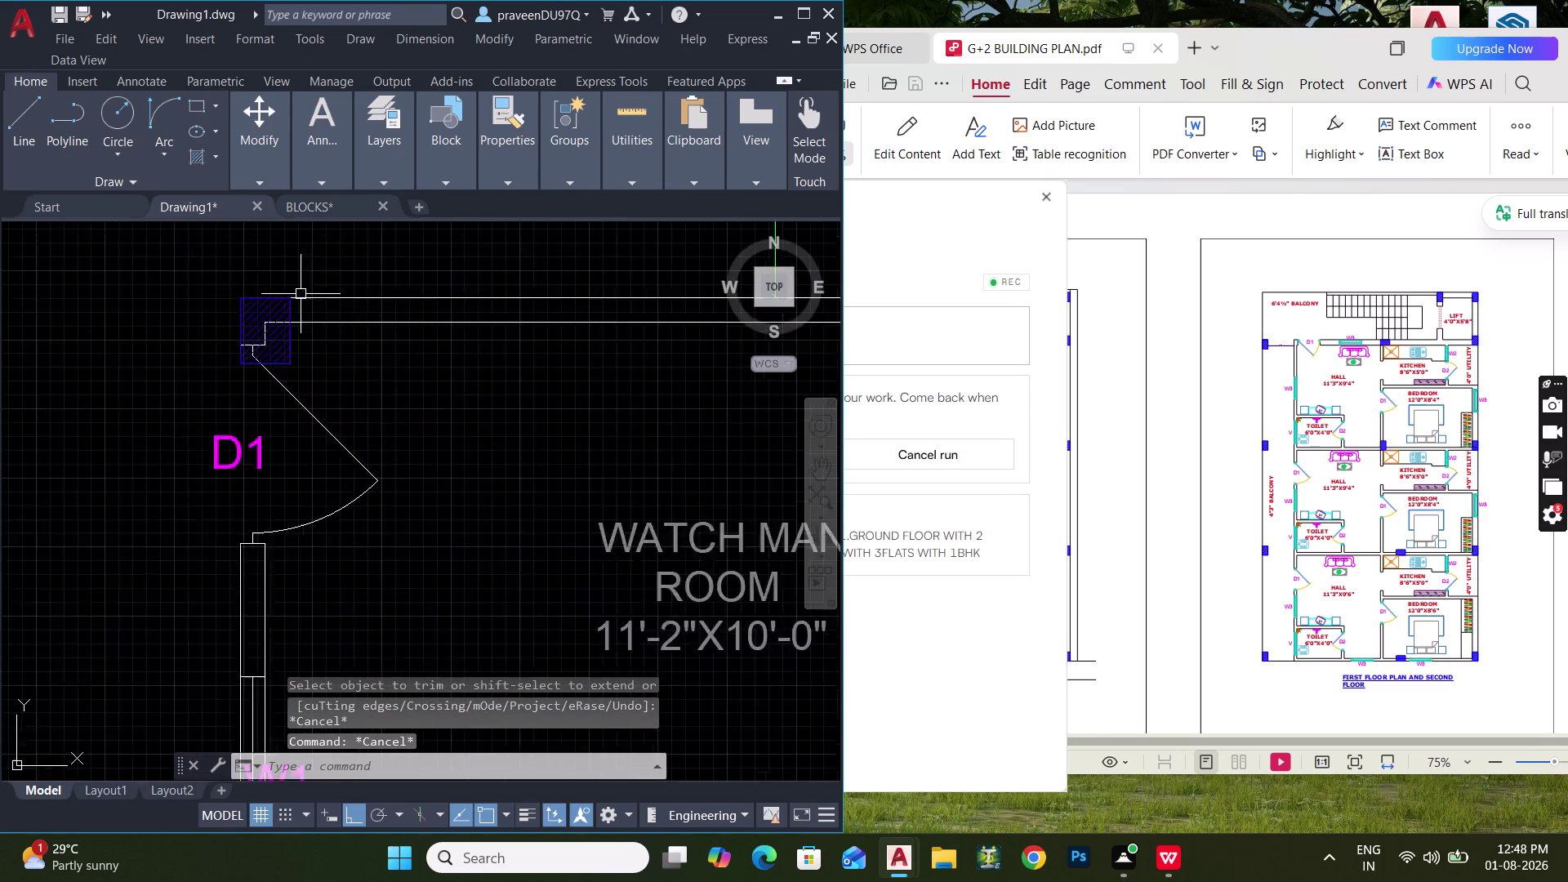
scroll(up, 3)
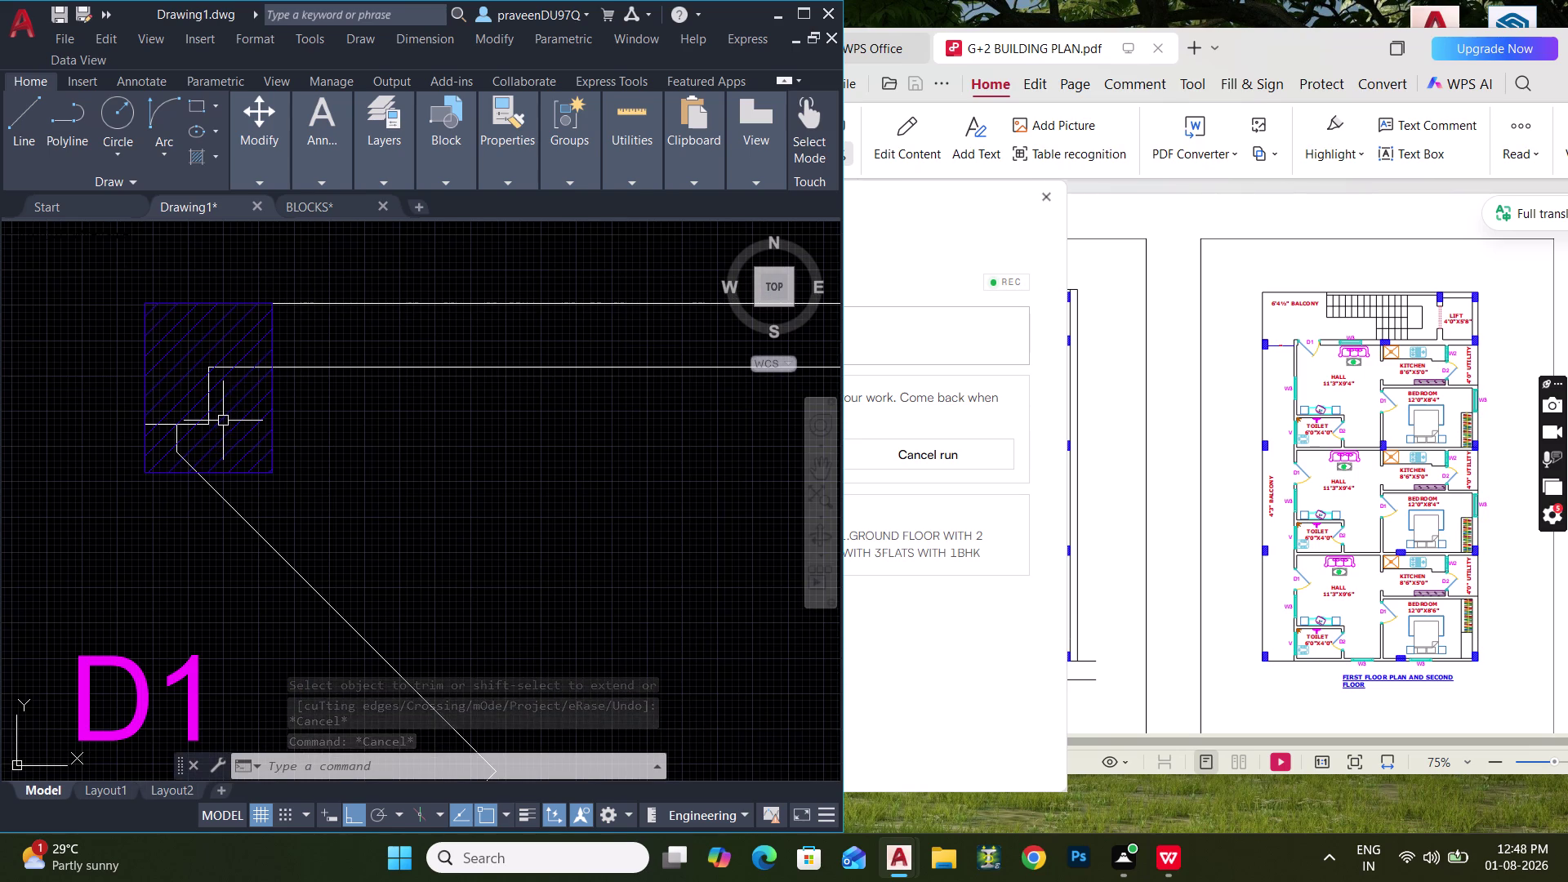
scroll(down, 3)
Locate the hatched column near door D1 and check its hatch.
middle_drag(224, 420, 233, 367)
scroll(up, 3)
scroll(up, 3)
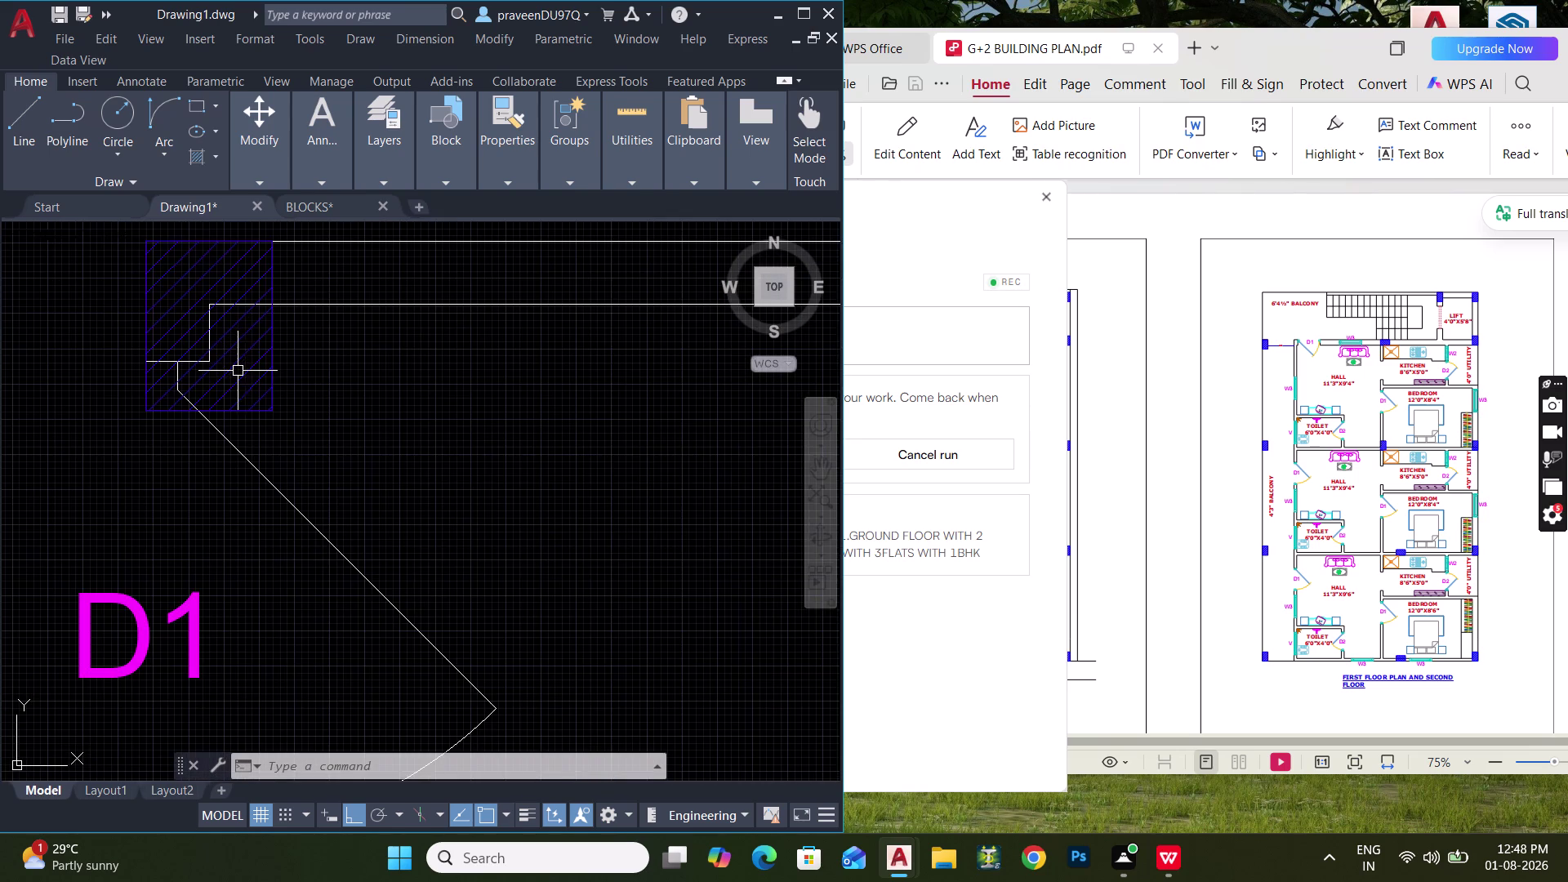
middle_drag(238, 371, 240, 409)
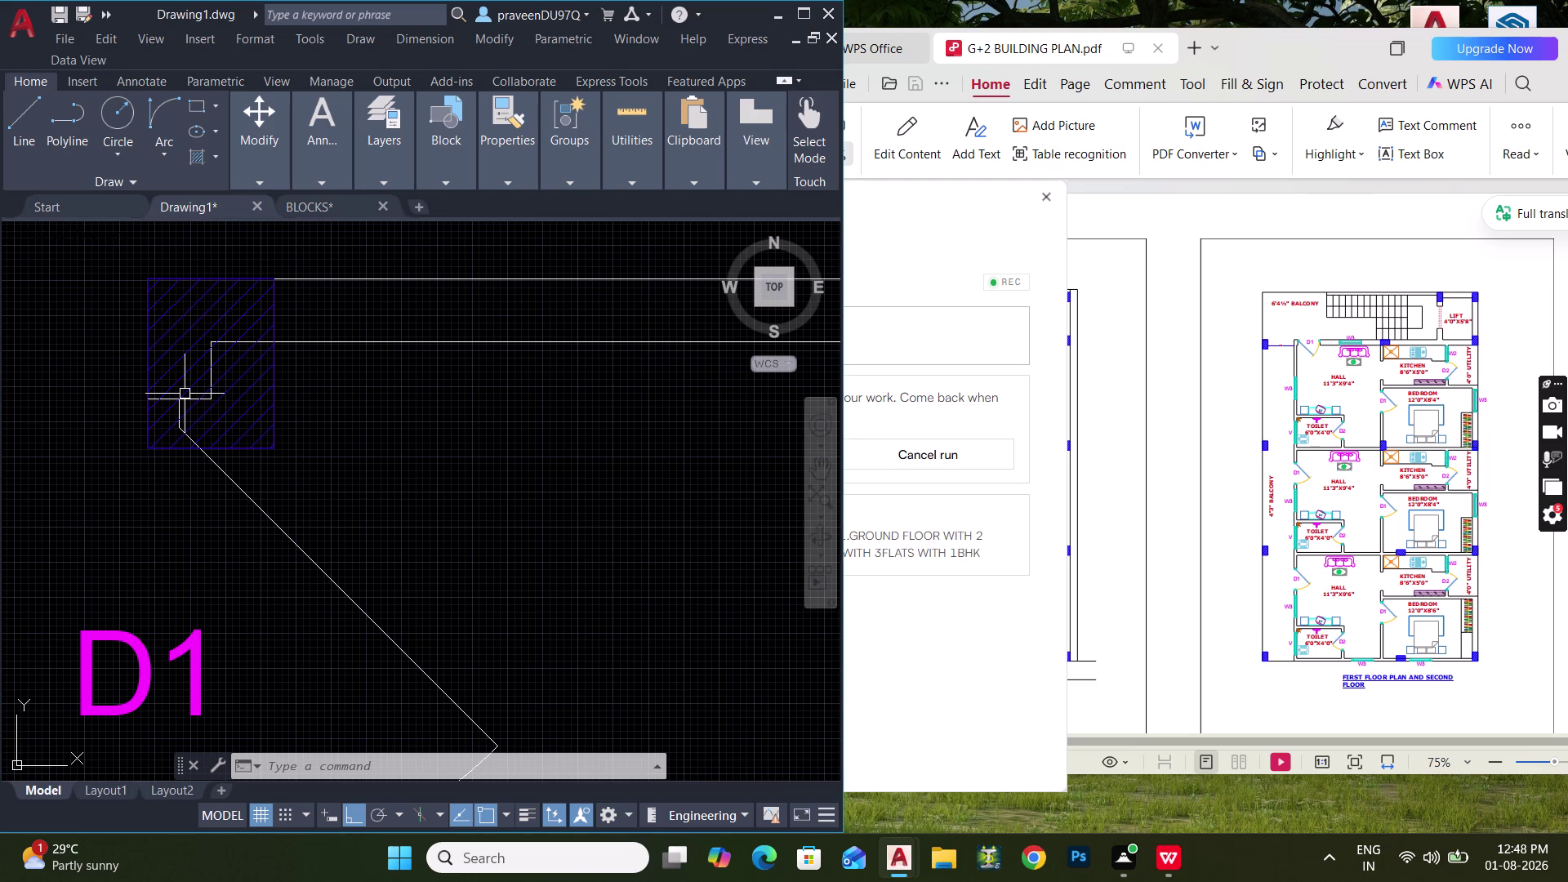
click(185, 398)
key(Escape)
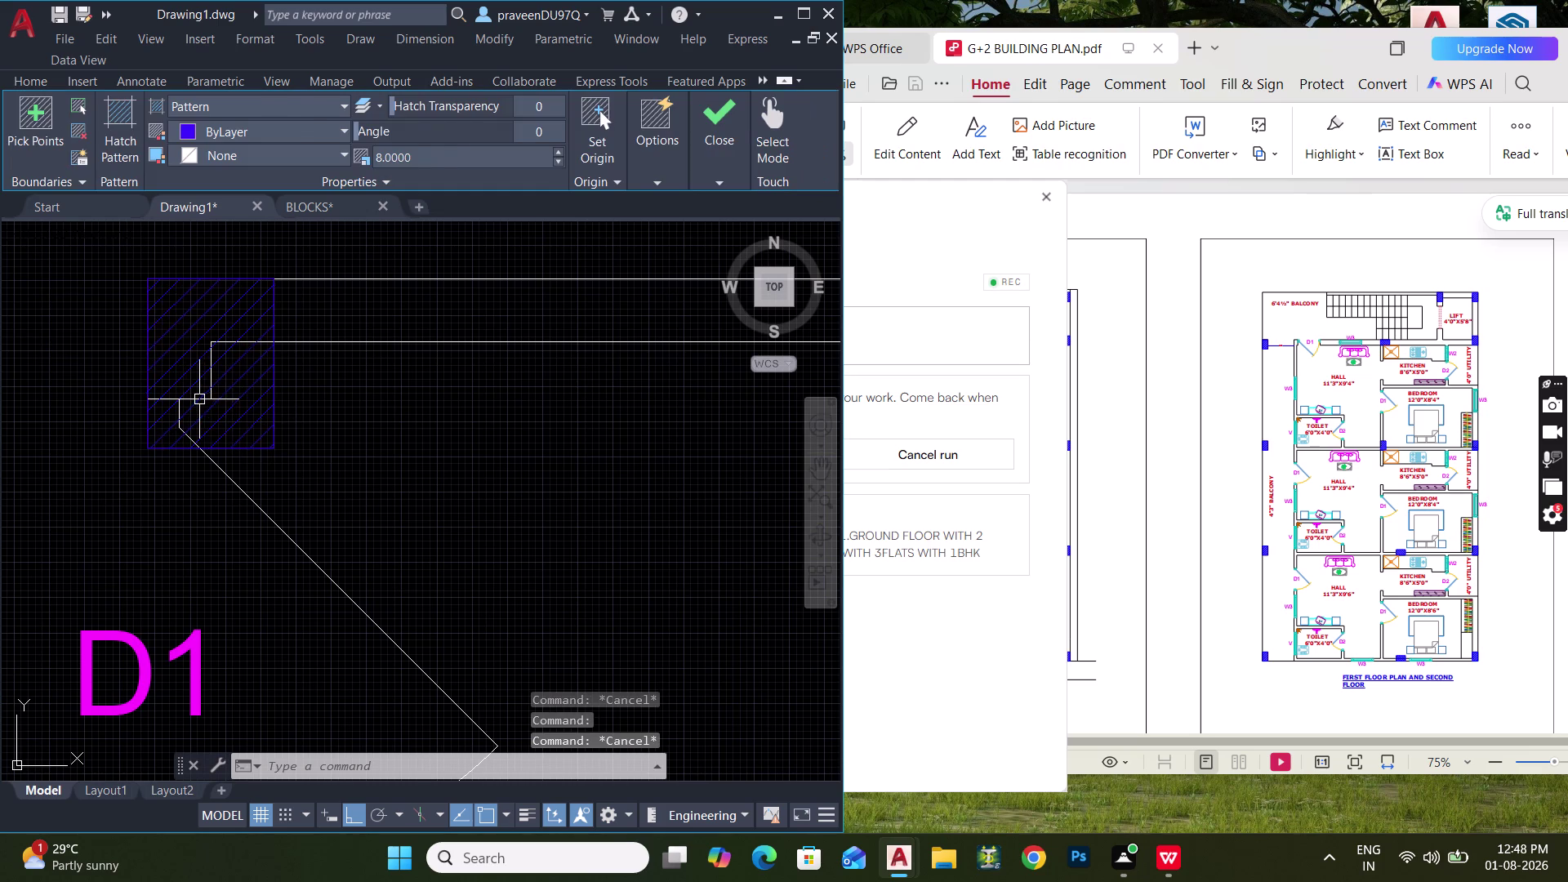
Move the wall line at the column down to its new position.
scroll(up, 3)
click(260, 565)
click(250, 583)
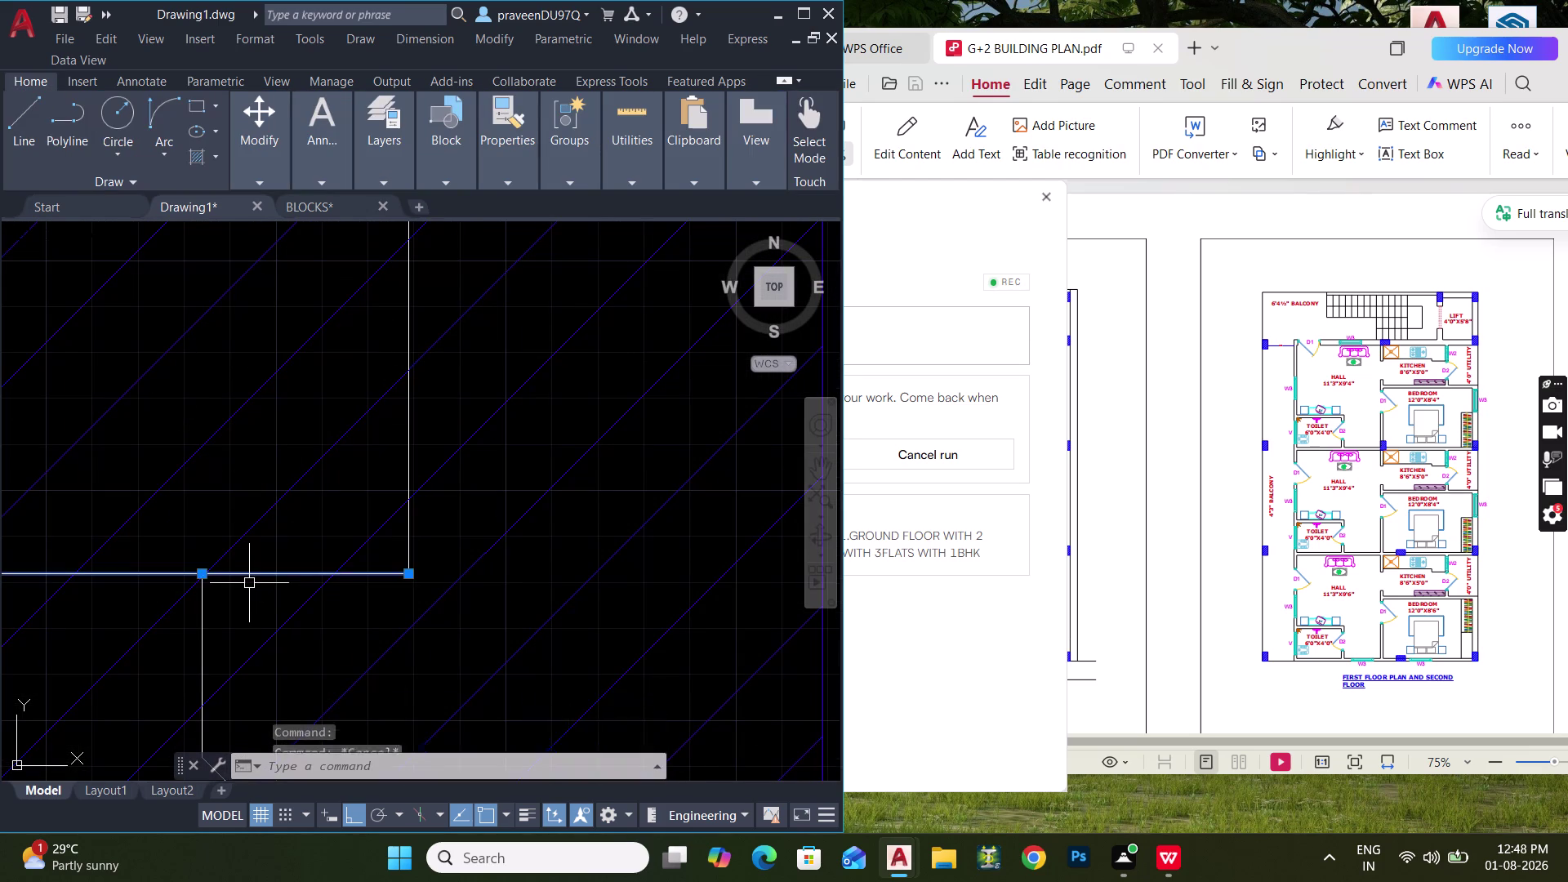
scroll(down, 3)
middle_drag(262, 559, 274, 425)
text(M)
key(space)
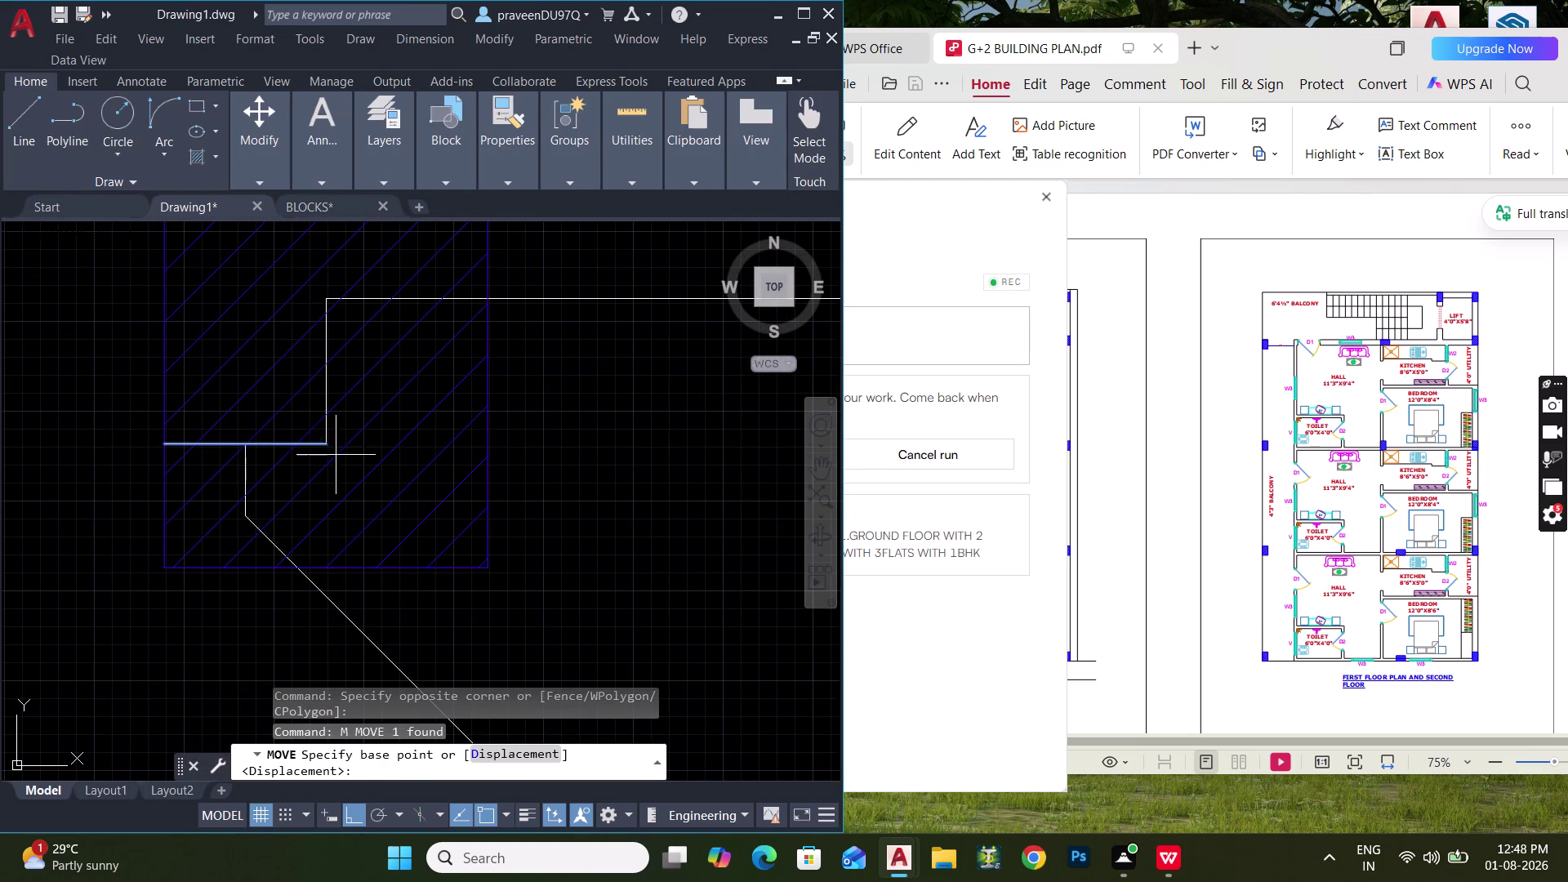
click(324, 448)
click(325, 568)
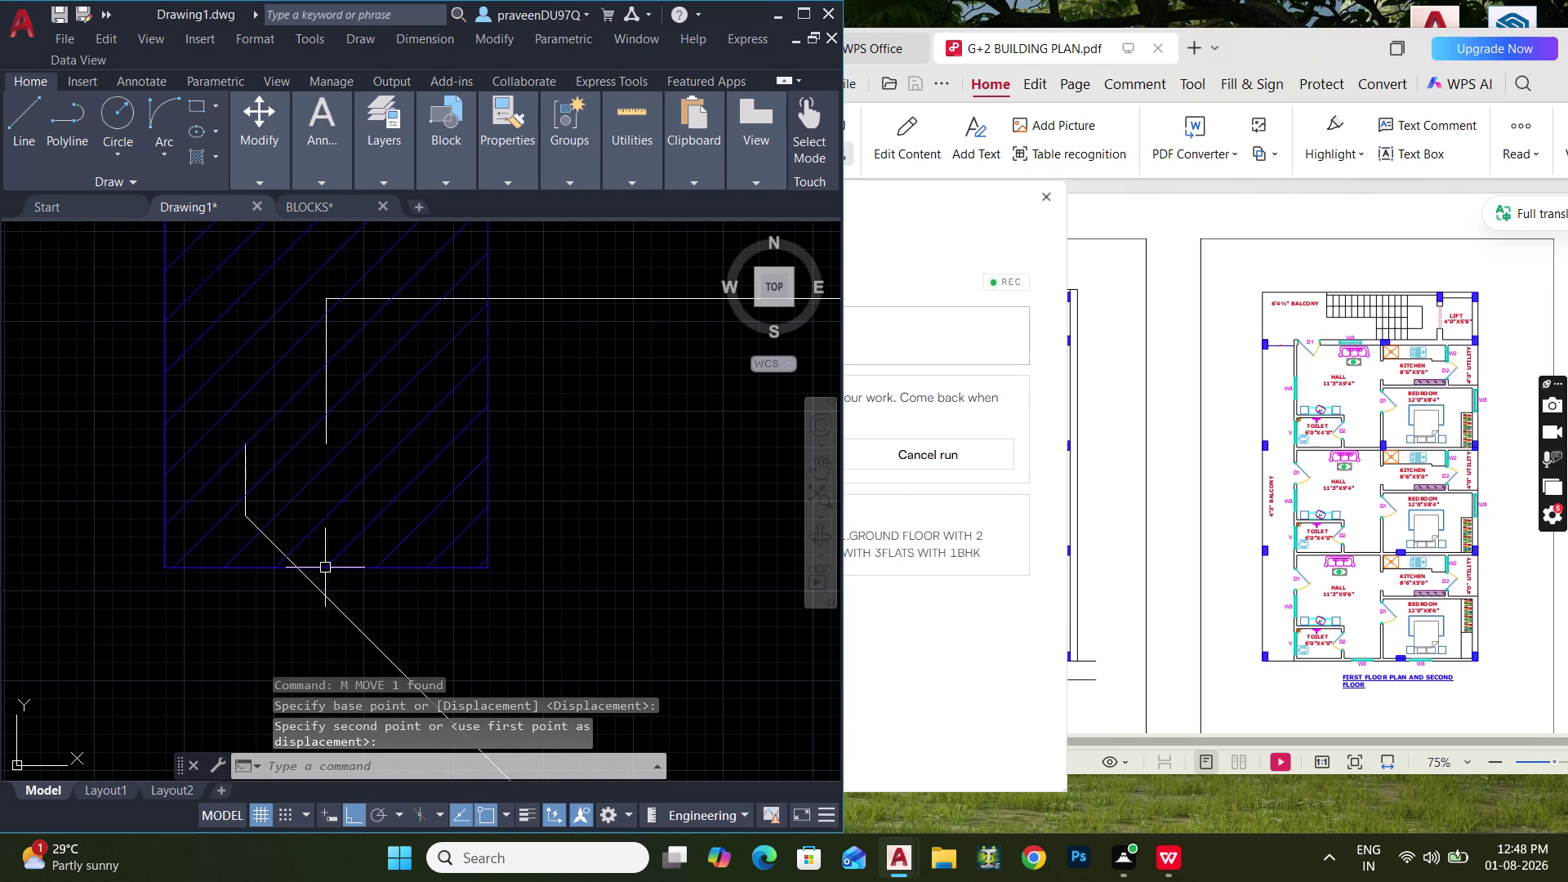
Select the diagonal D1 door leaf line and an adjacent line.
scroll(down, 3)
middle_drag(429, 593, 442, 313)
scroll(down, 3)
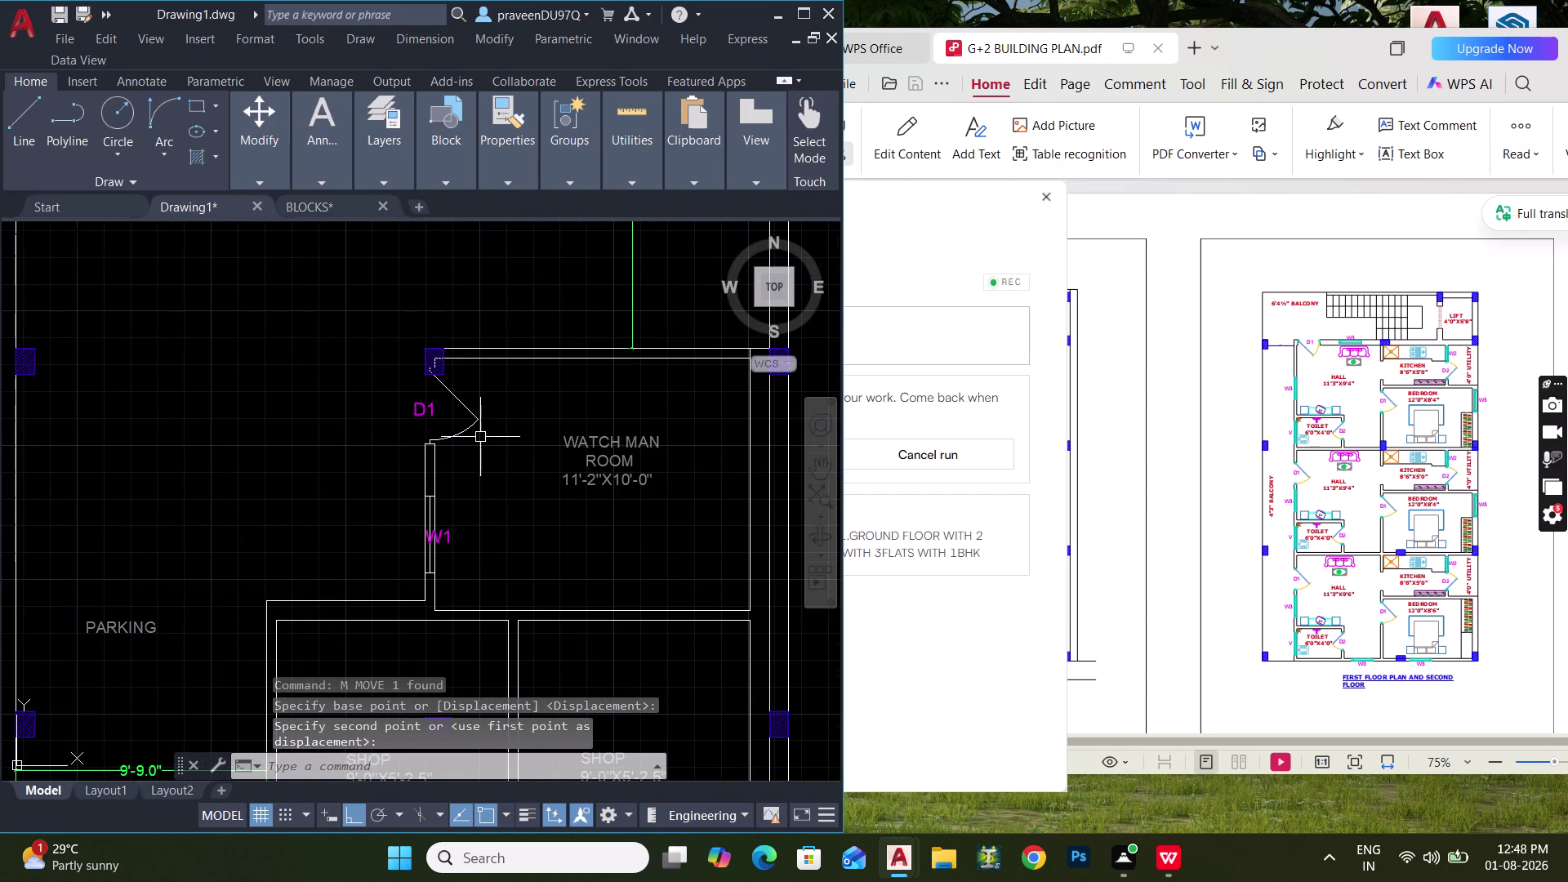
scroll(up, 3)
middle_drag(435, 364, 420, 455)
middle_drag(444, 343, 423, 438)
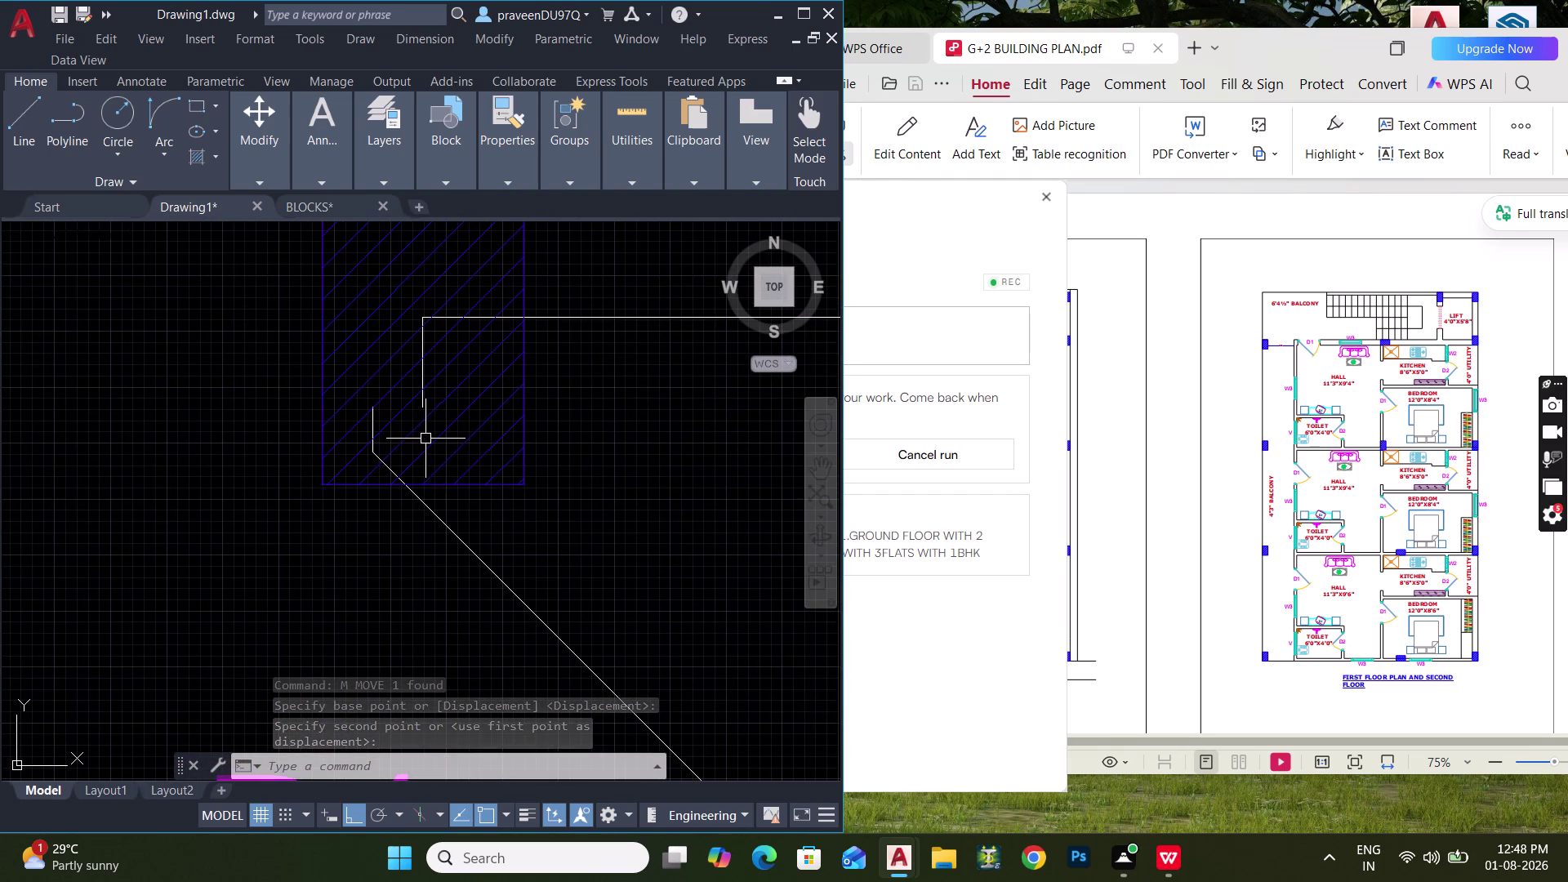
middle_drag(484, 519, 490, 372)
scroll(down, 3)
middle_drag(500, 437, 482, 336)
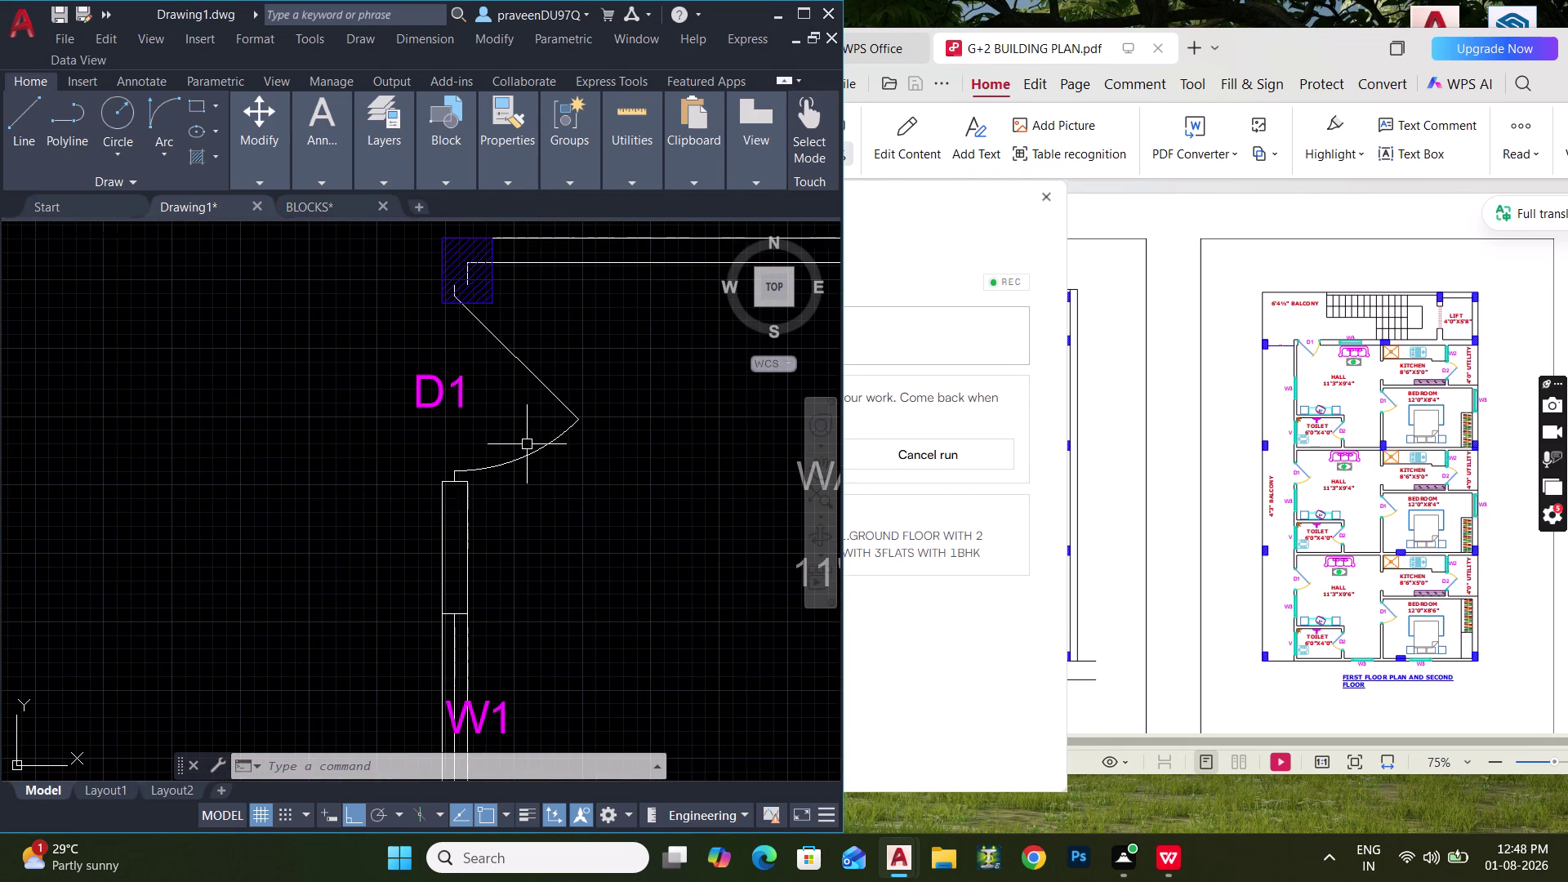
drag(614, 487, 604, 484)
click(500, 358)
scroll(up, 3)
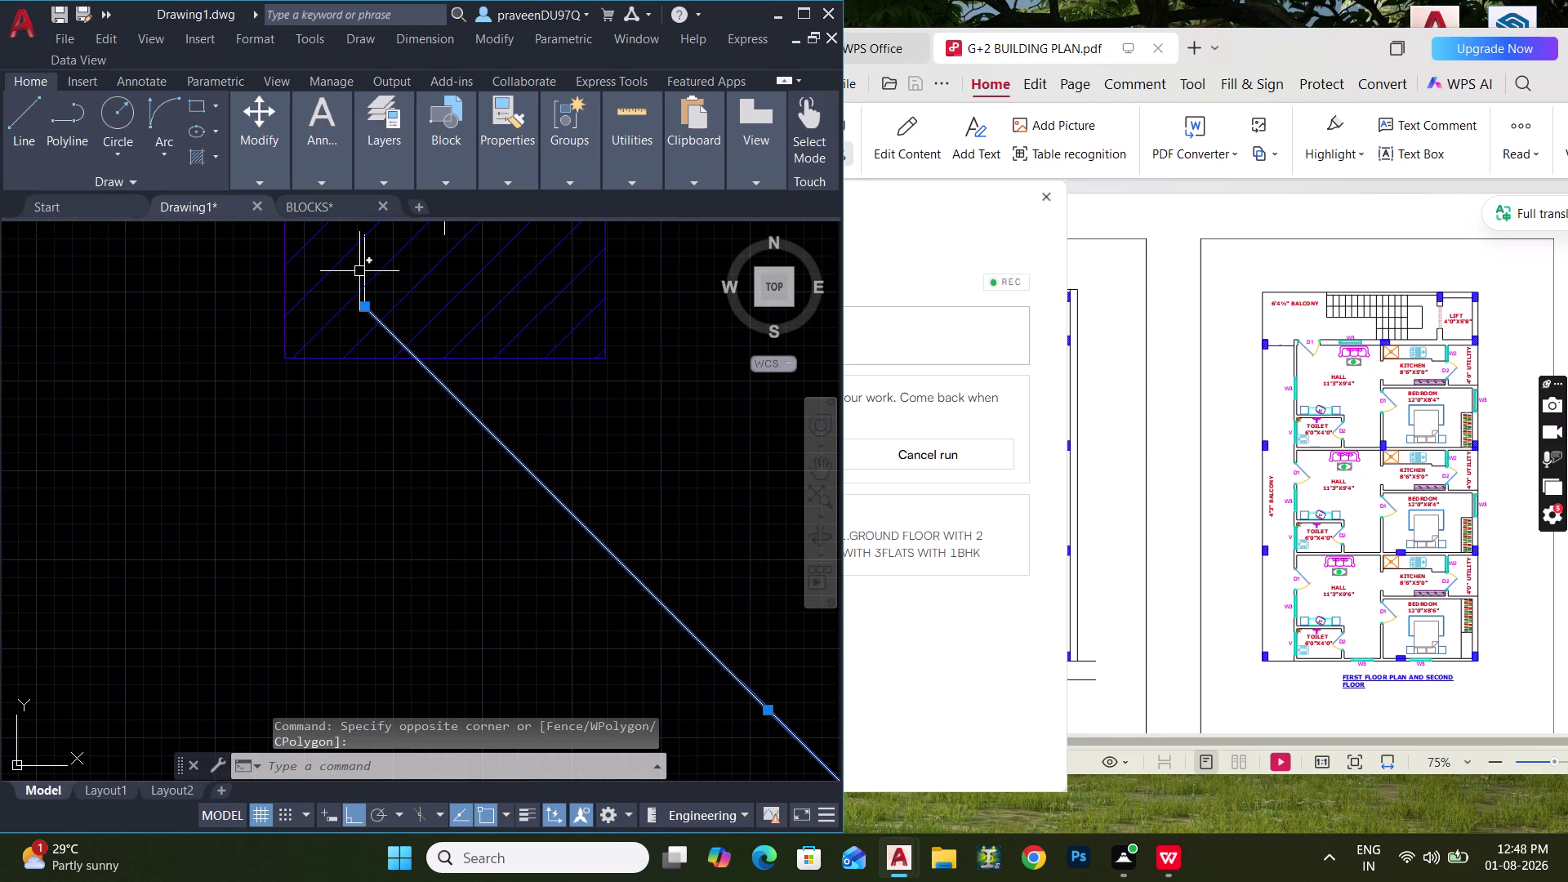
click(370, 268)
Try moving the selected D1 door lines, then cancel the move.
key(m)
key(space)
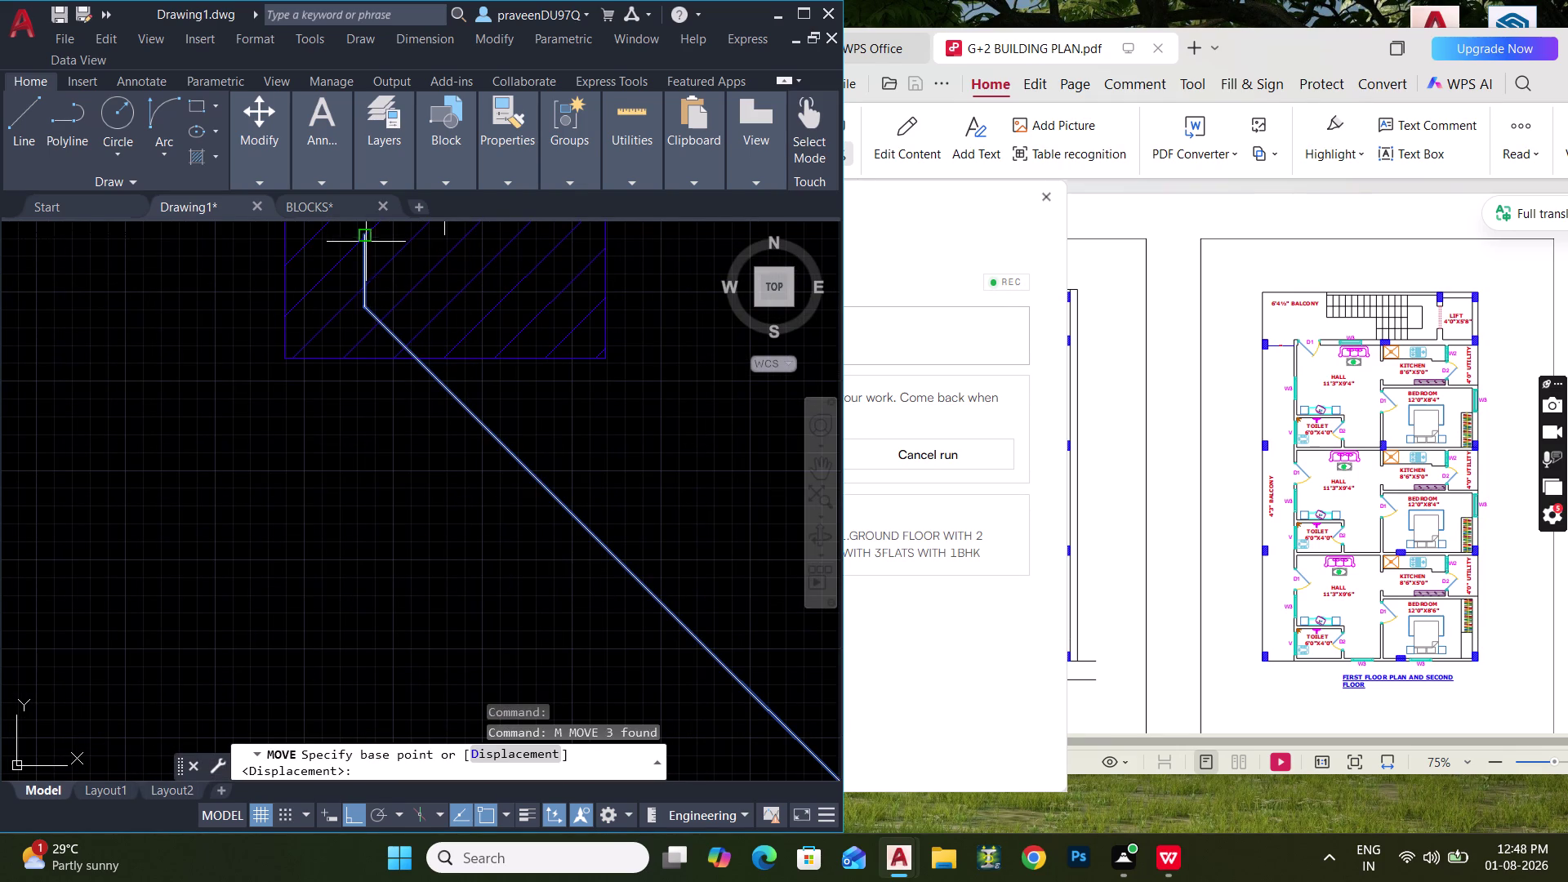
click(365, 238)
click(363, 359)
scroll(down, 3)
middle_drag(465, 415, 450, 444)
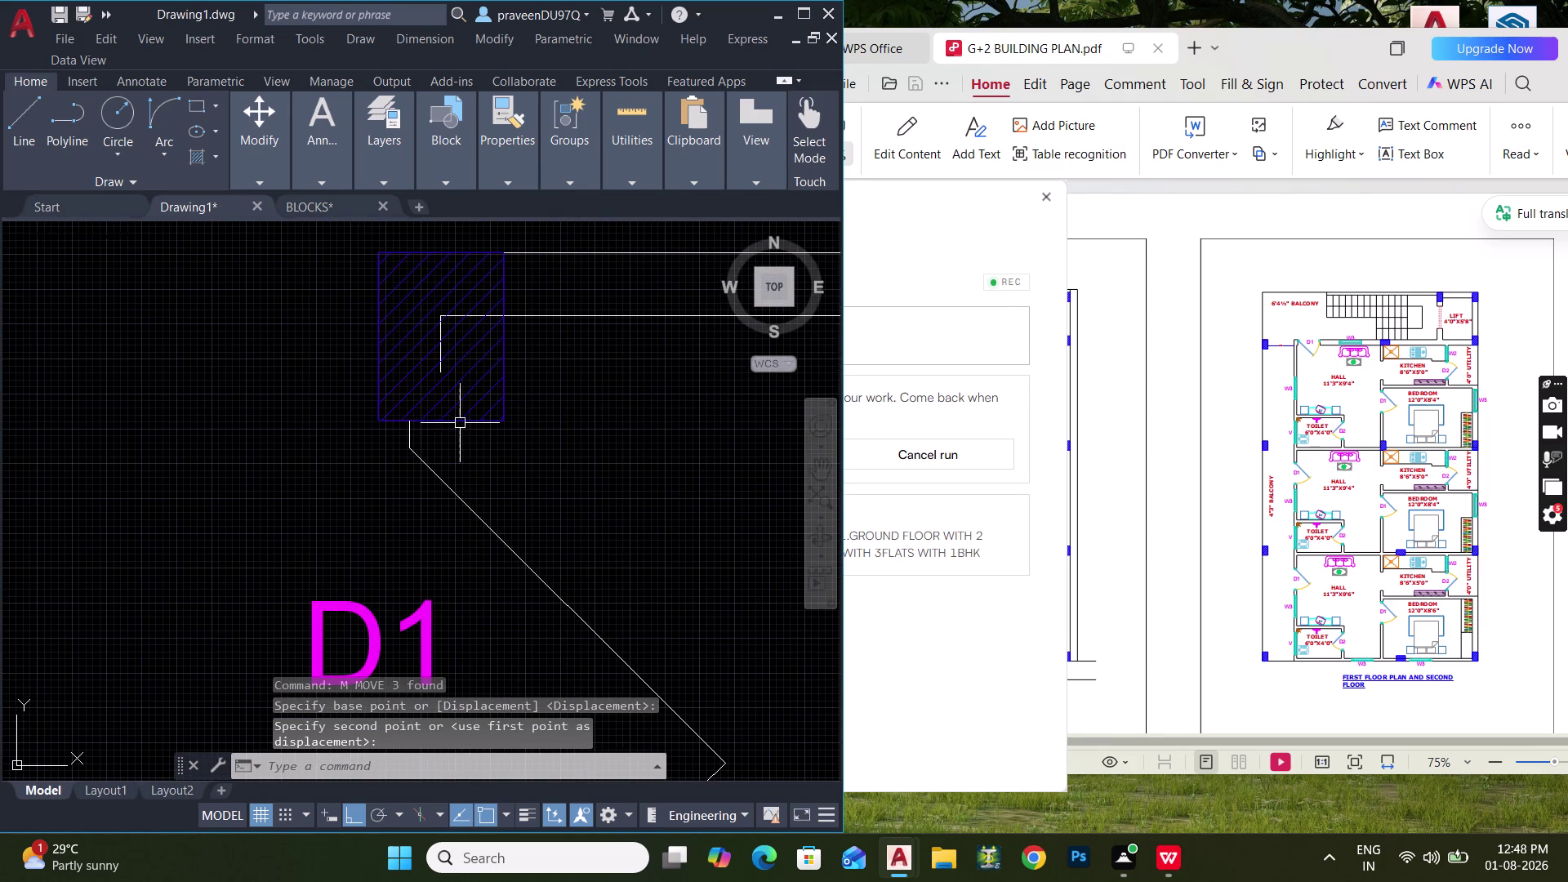
key(w)
key(Escape)
Attempt to extend a line with EX, then cancel it.
text(EX)
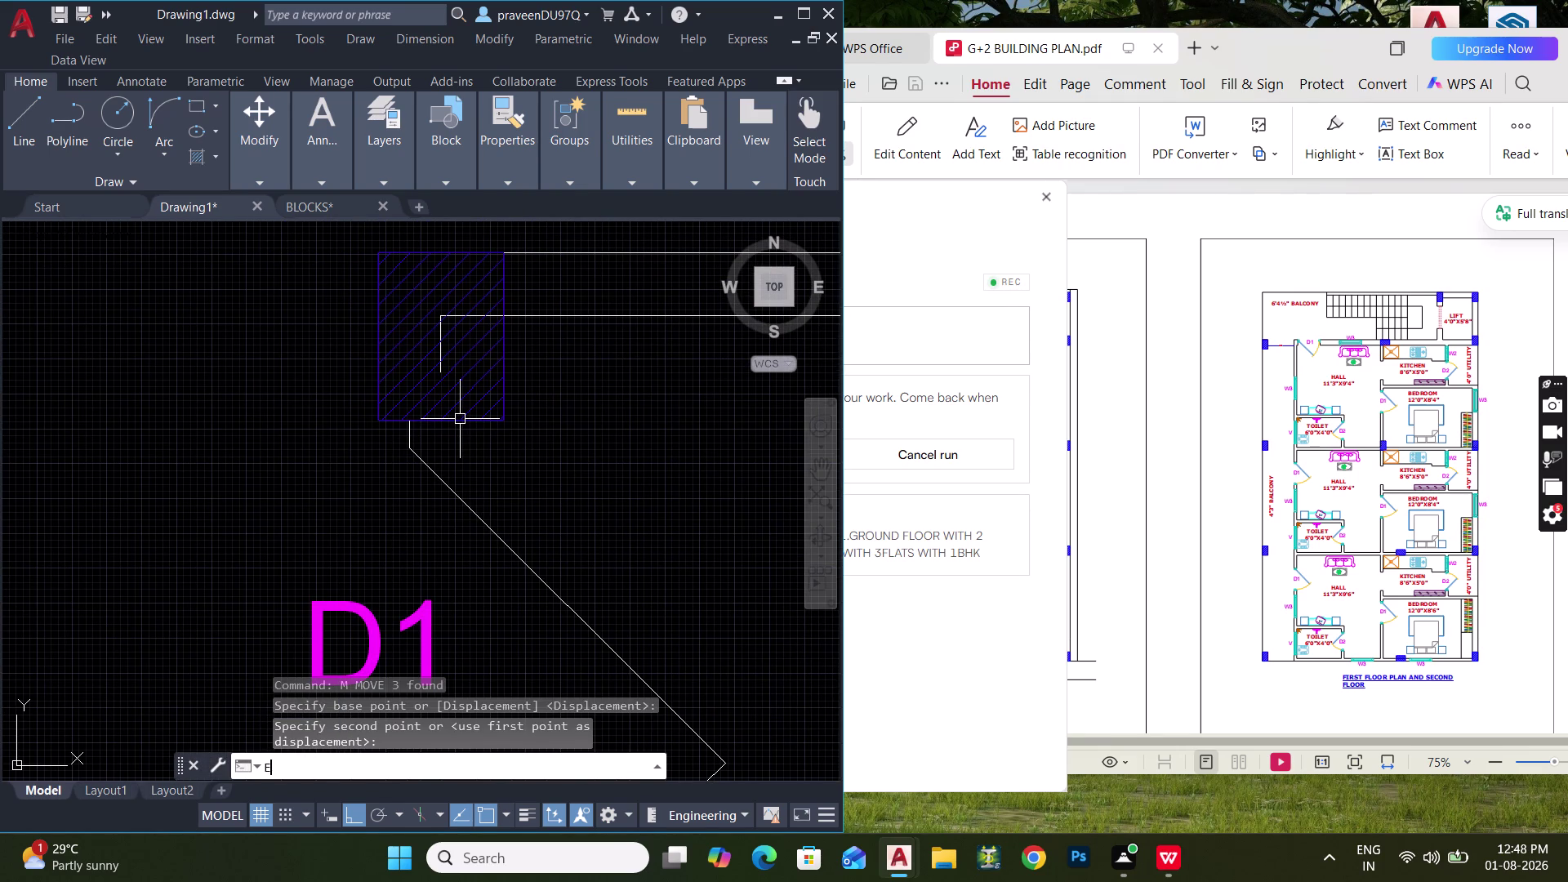
key(space)
scroll(up, 3)
key(grave)
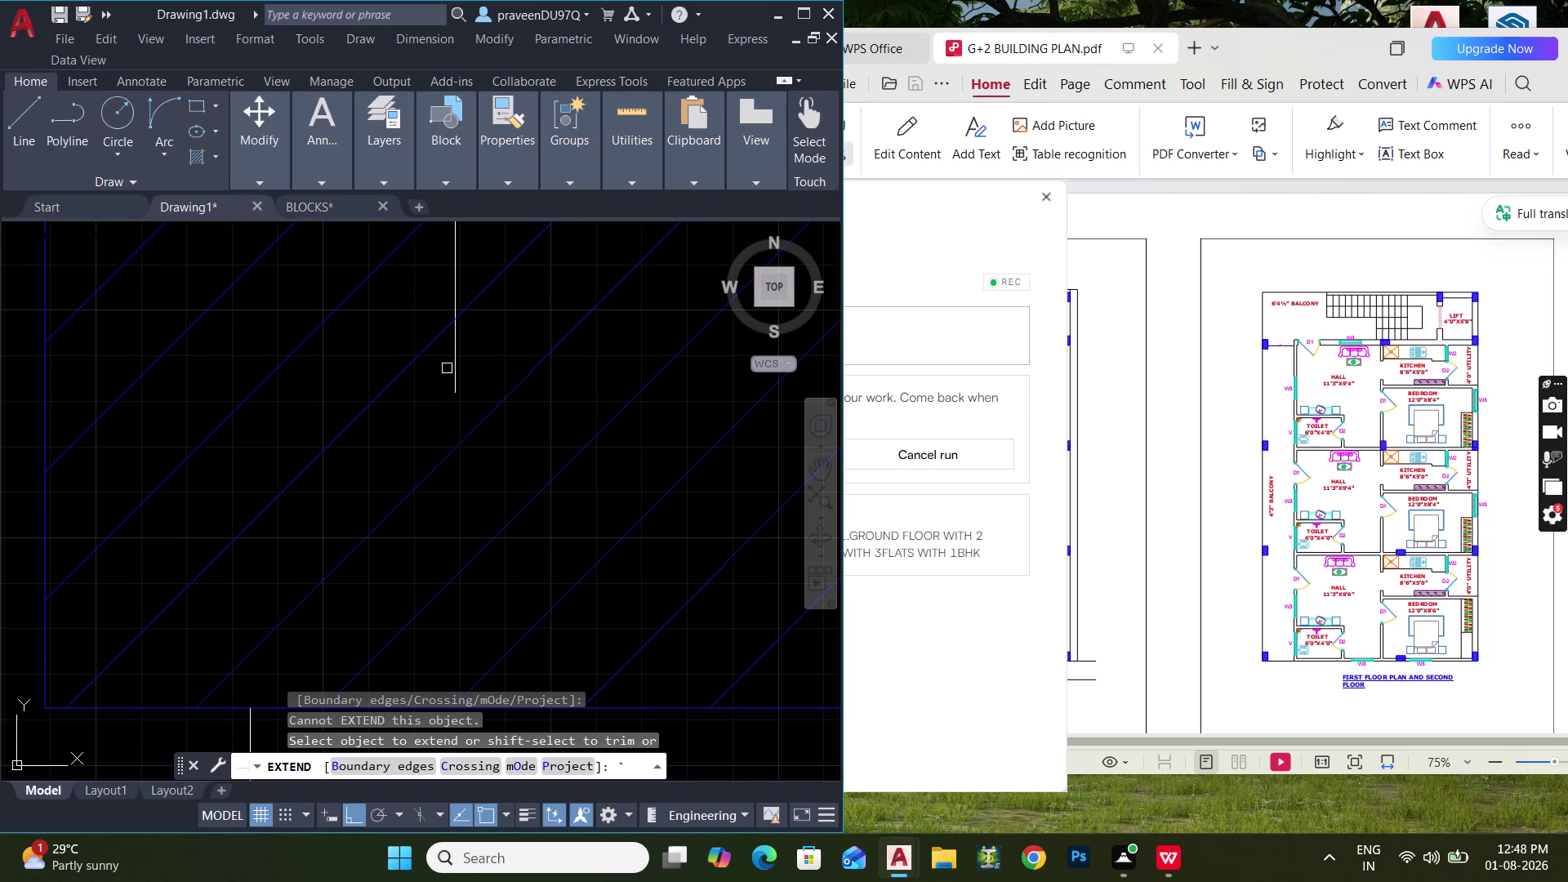
key(Escape)
key(Escape)
Stretch the vertical wall line's endpoint downward past the column.
click(457, 370)
click(455, 390)
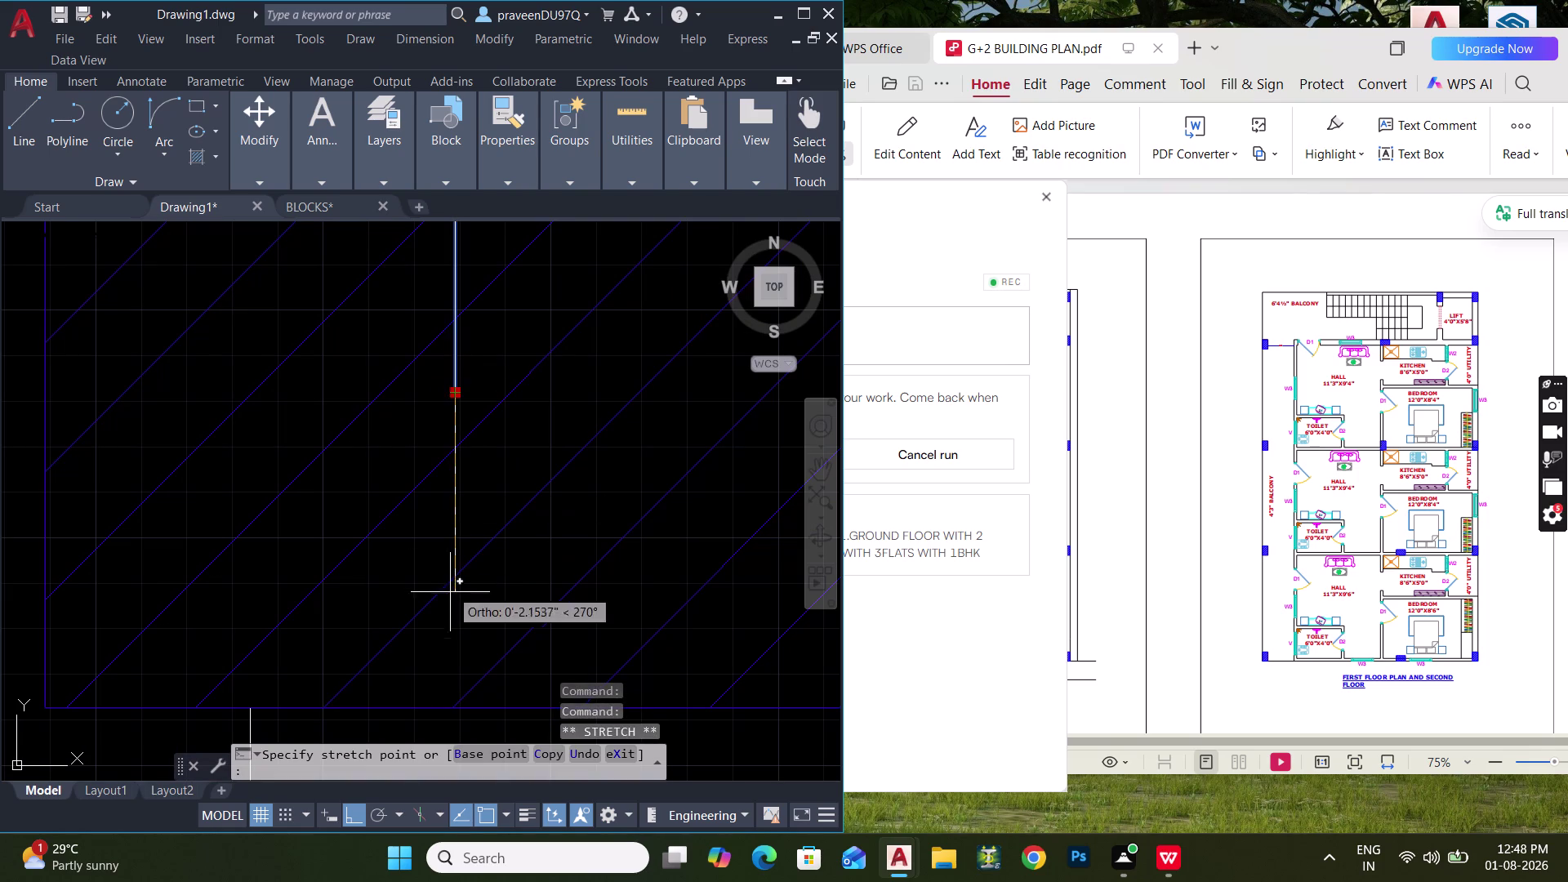
click(452, 702)
scroll(down, 3)
middle_drag(451, 568, 444, 345)
scroll(down, 3)
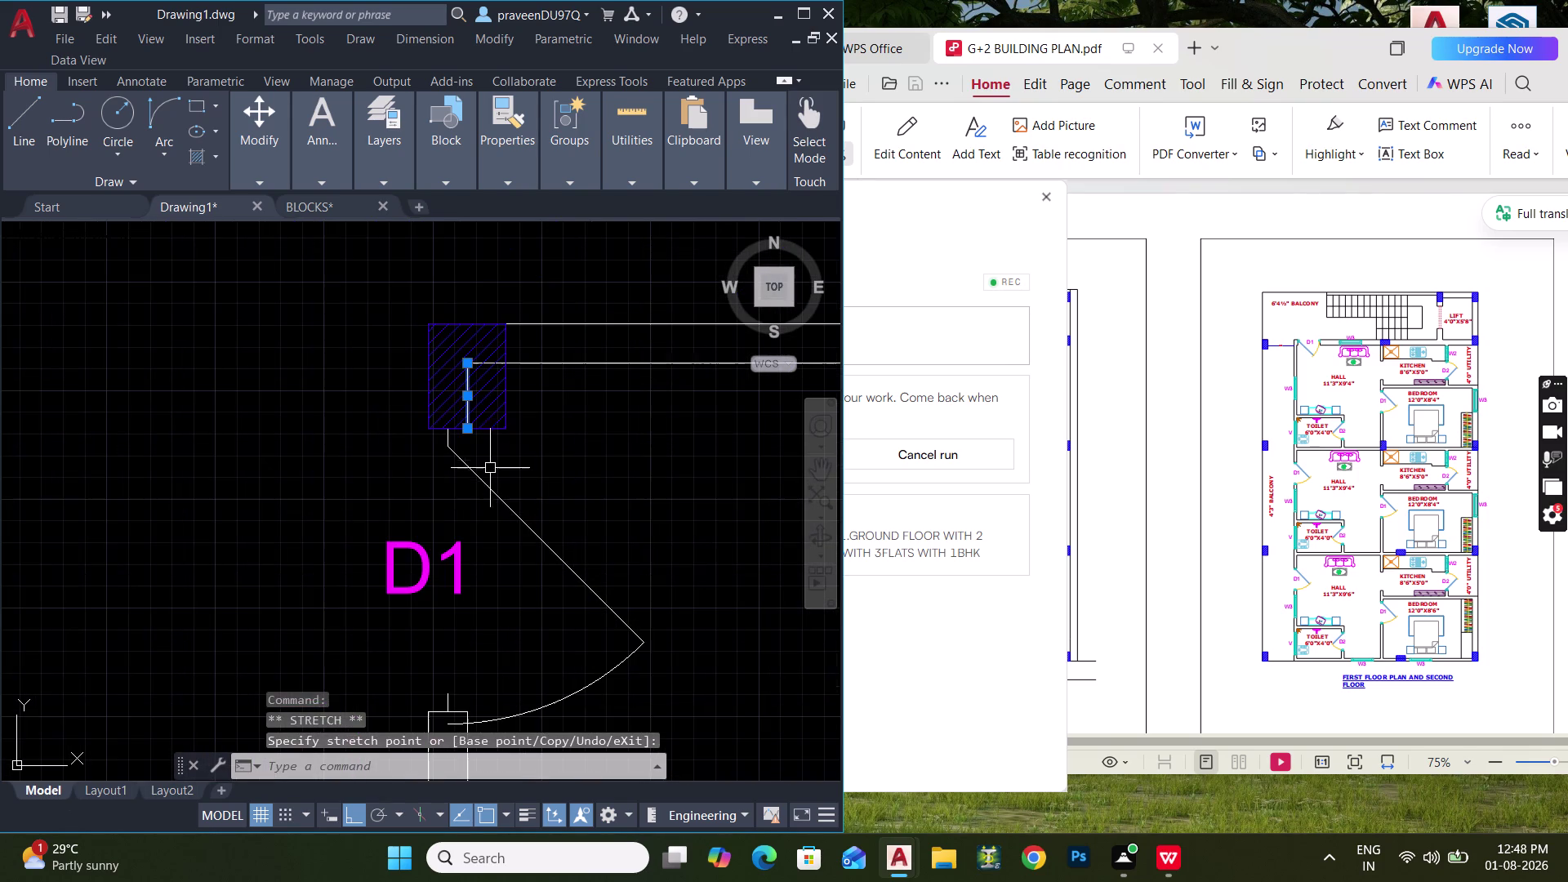
key(Escape)
key(Escape)
Select the column hatch and look at its right-click options.
middle_drag(502, 483, 486, 341)
middle_drag(483, 350, 493, 441)
scroll(up, 3)
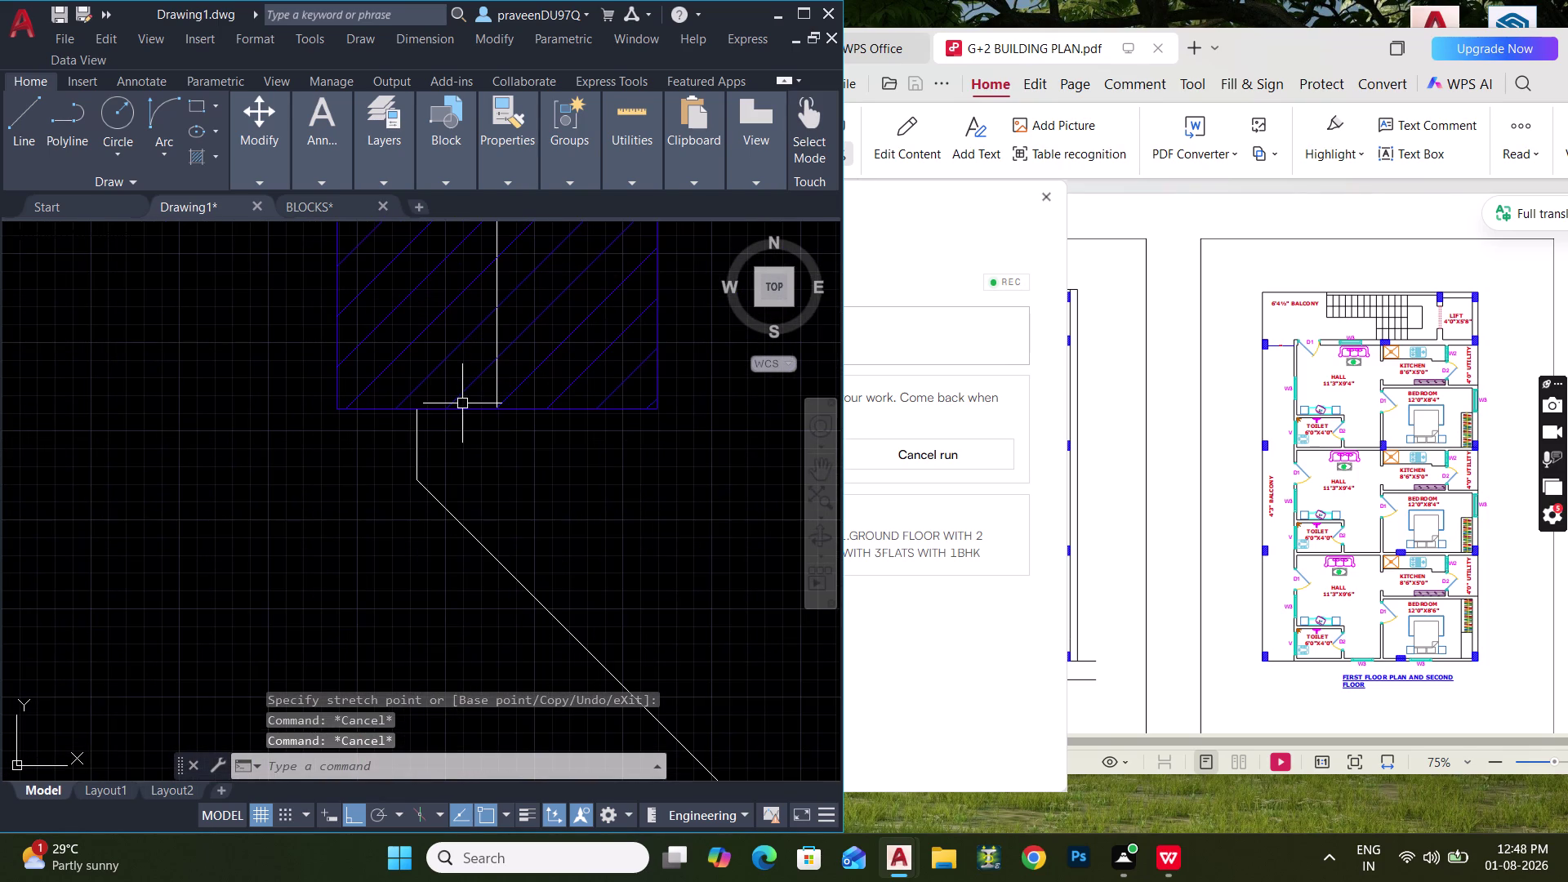
click(458, 411)
key(Escape)
key(Escape)
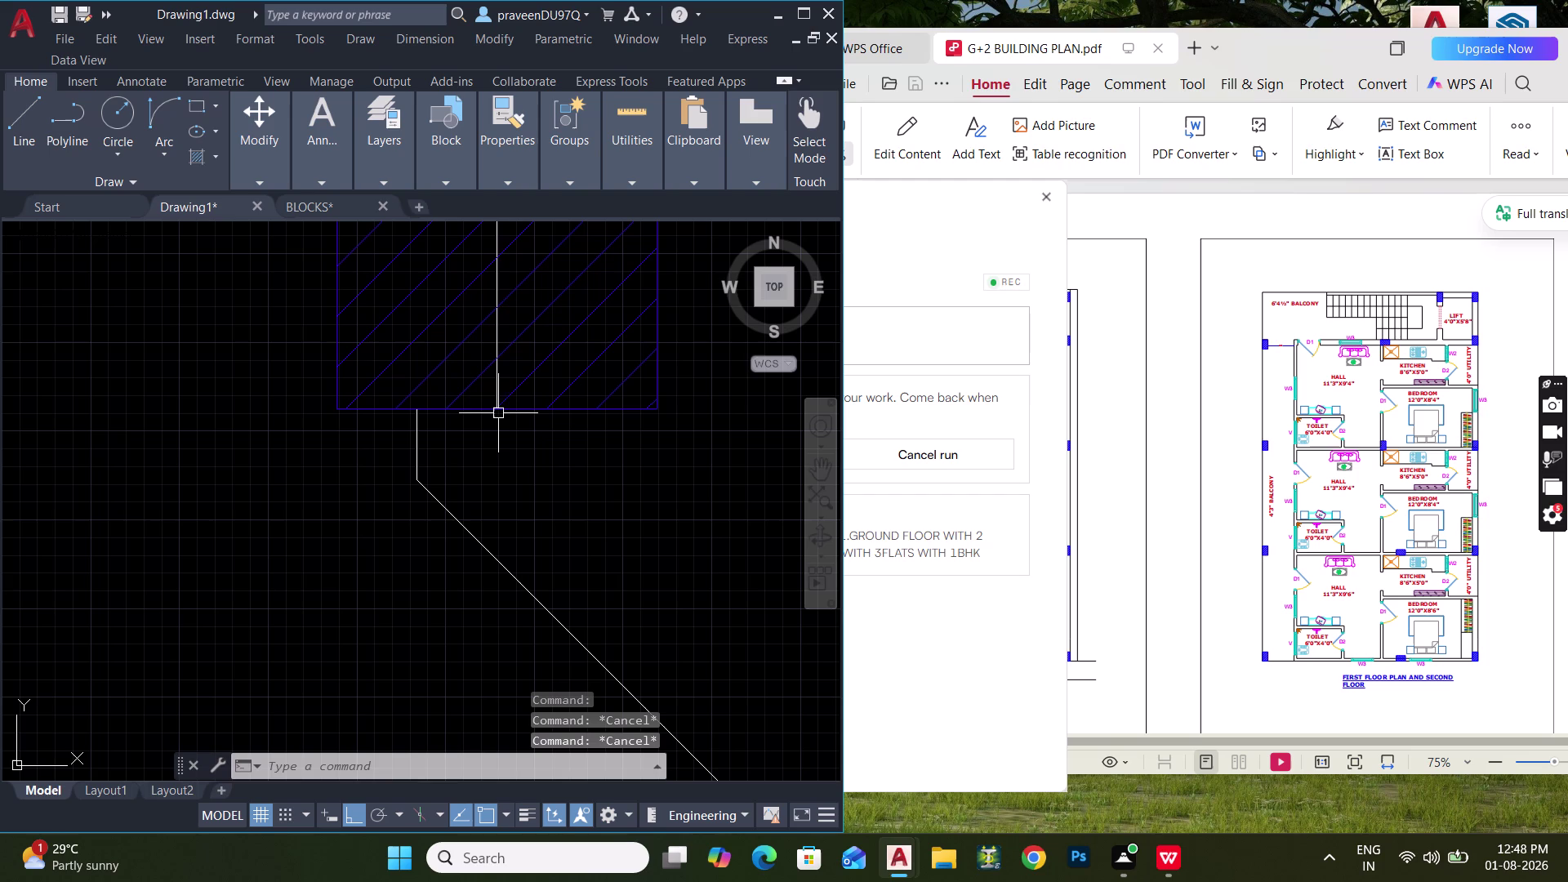
click(555, 401)
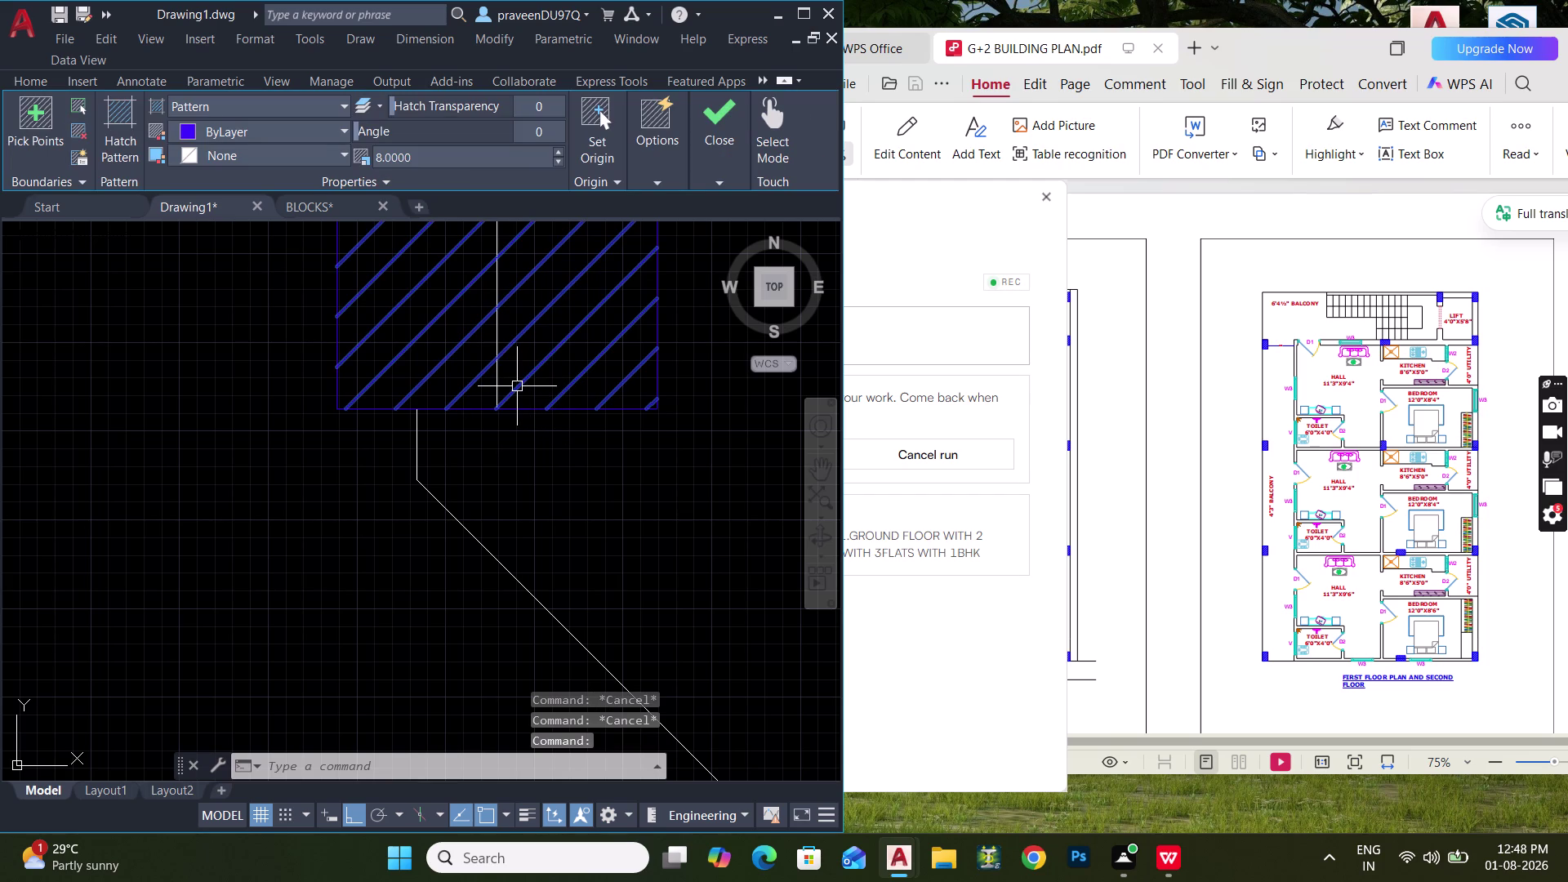
right_click(519, 385)
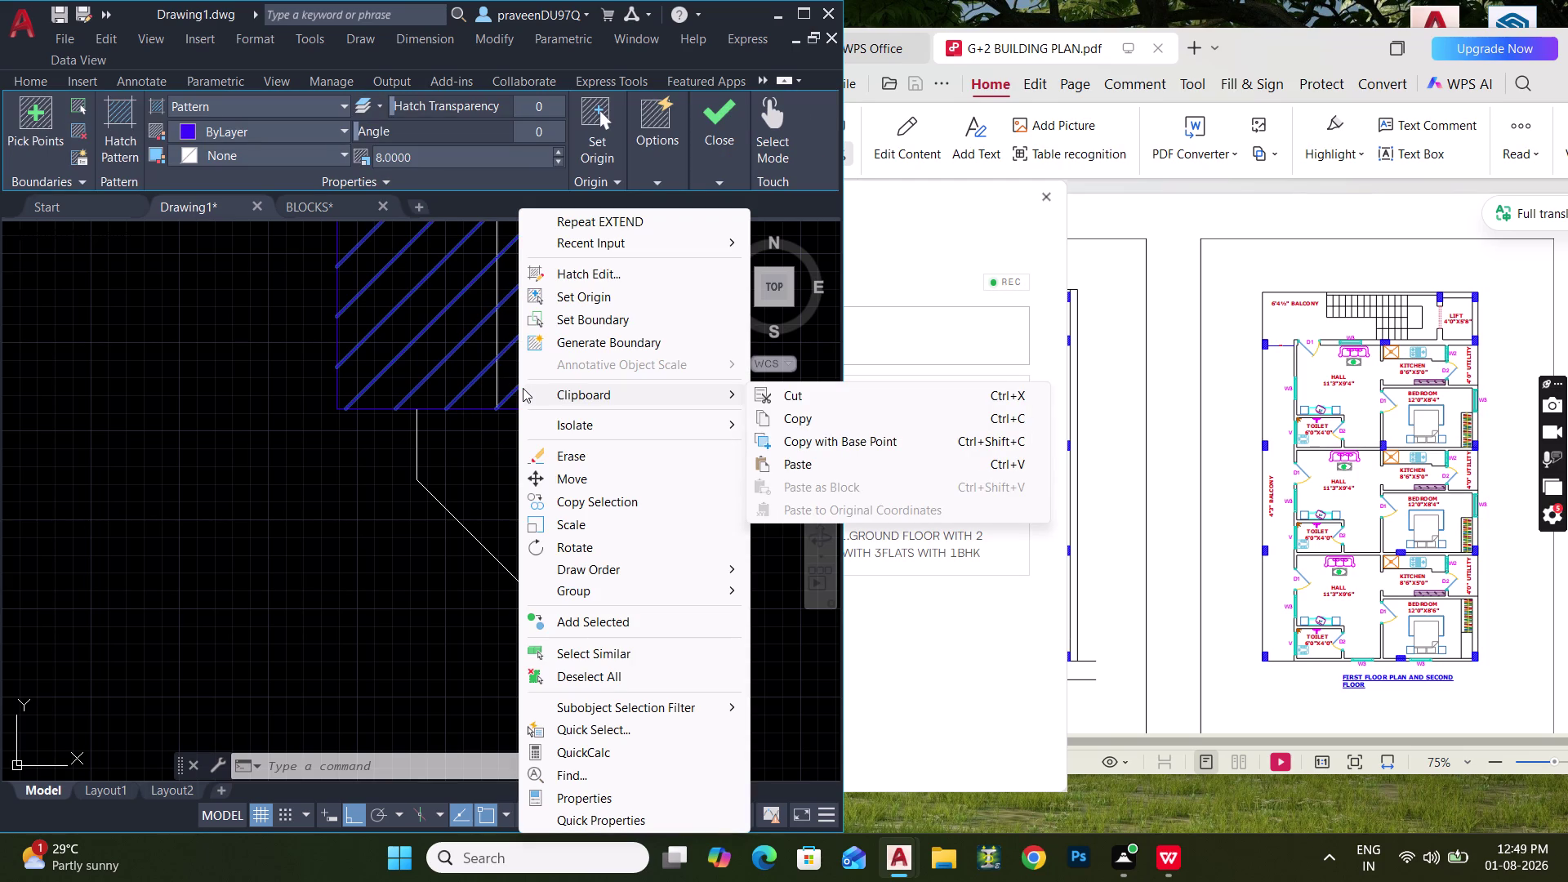
key(Escape)
key(Escape)
key(Escape)
Stretch the window-captured wall ends below D1 down to meet the door swing.
scroll(down, 3)
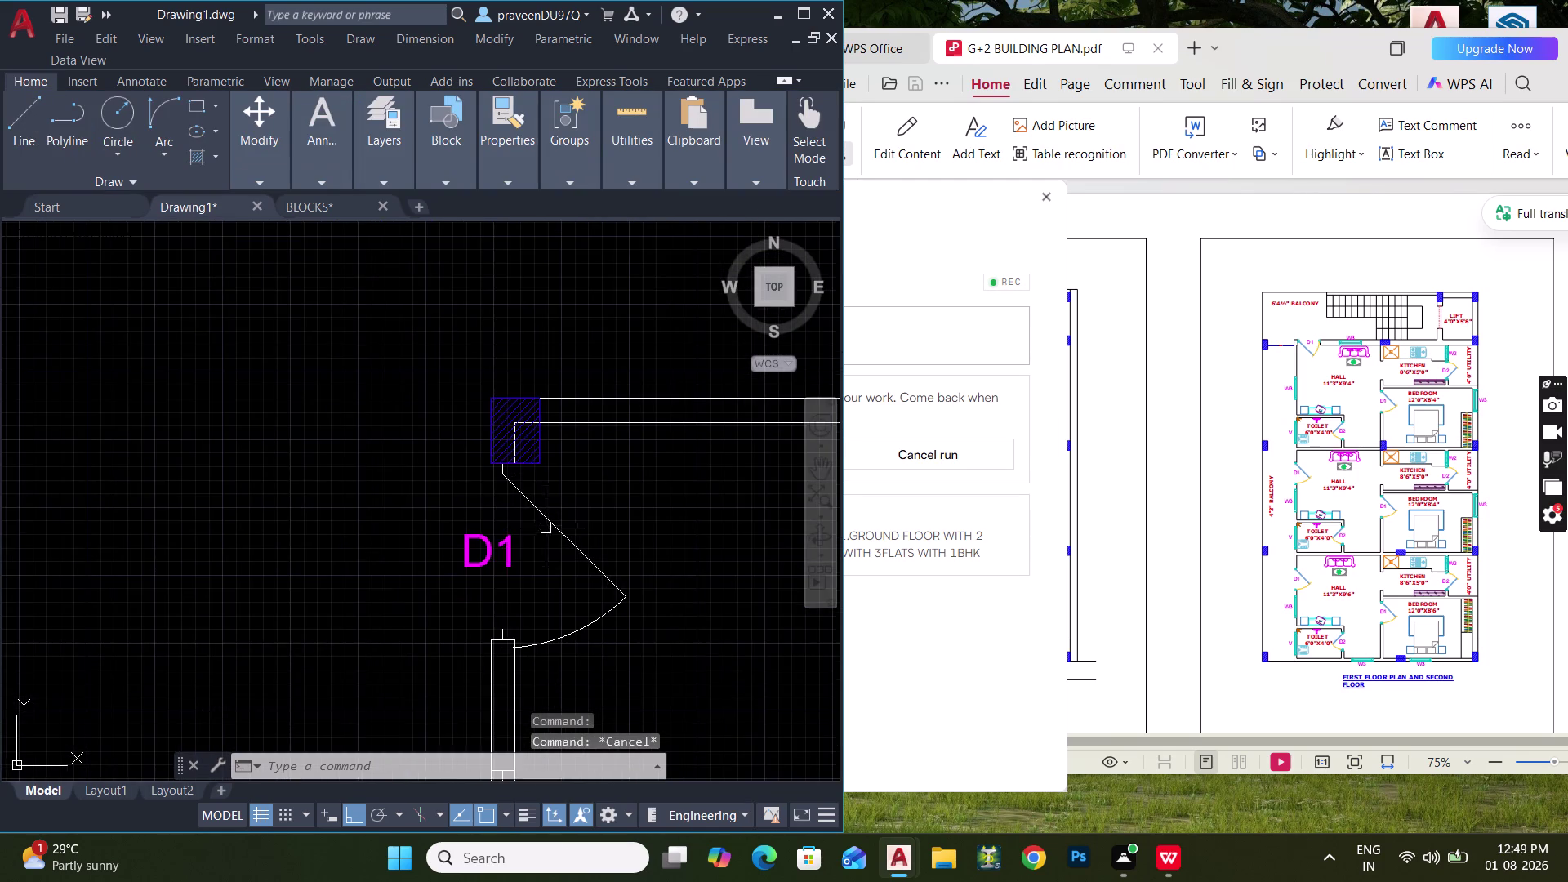
middle_drag(531, 526, 494, 448)
scroll(up, 3)
click(377, 502)
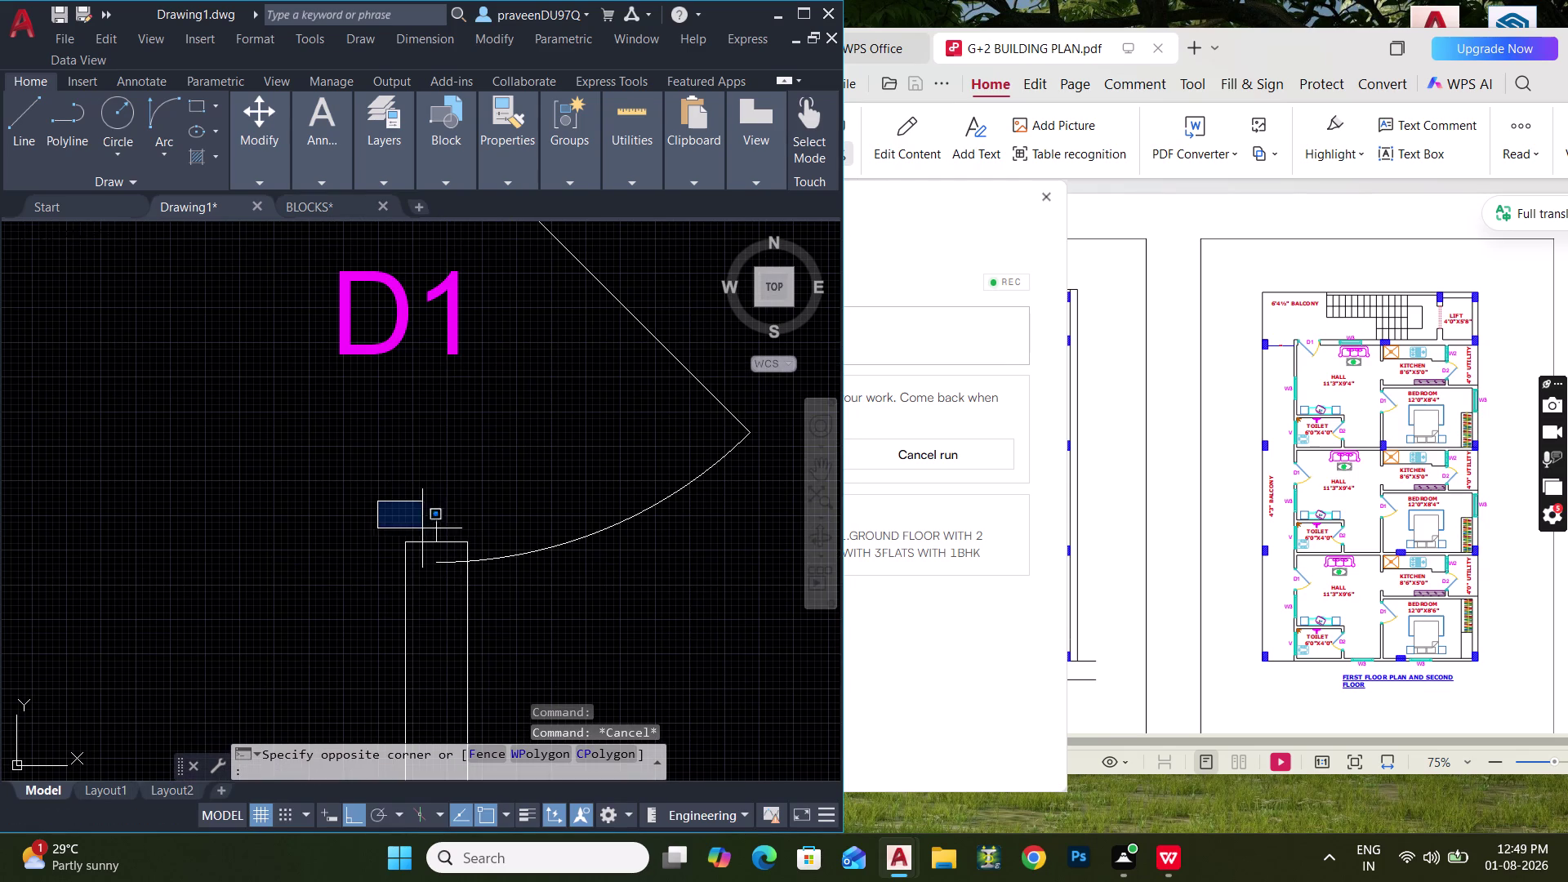
click(480, 549)
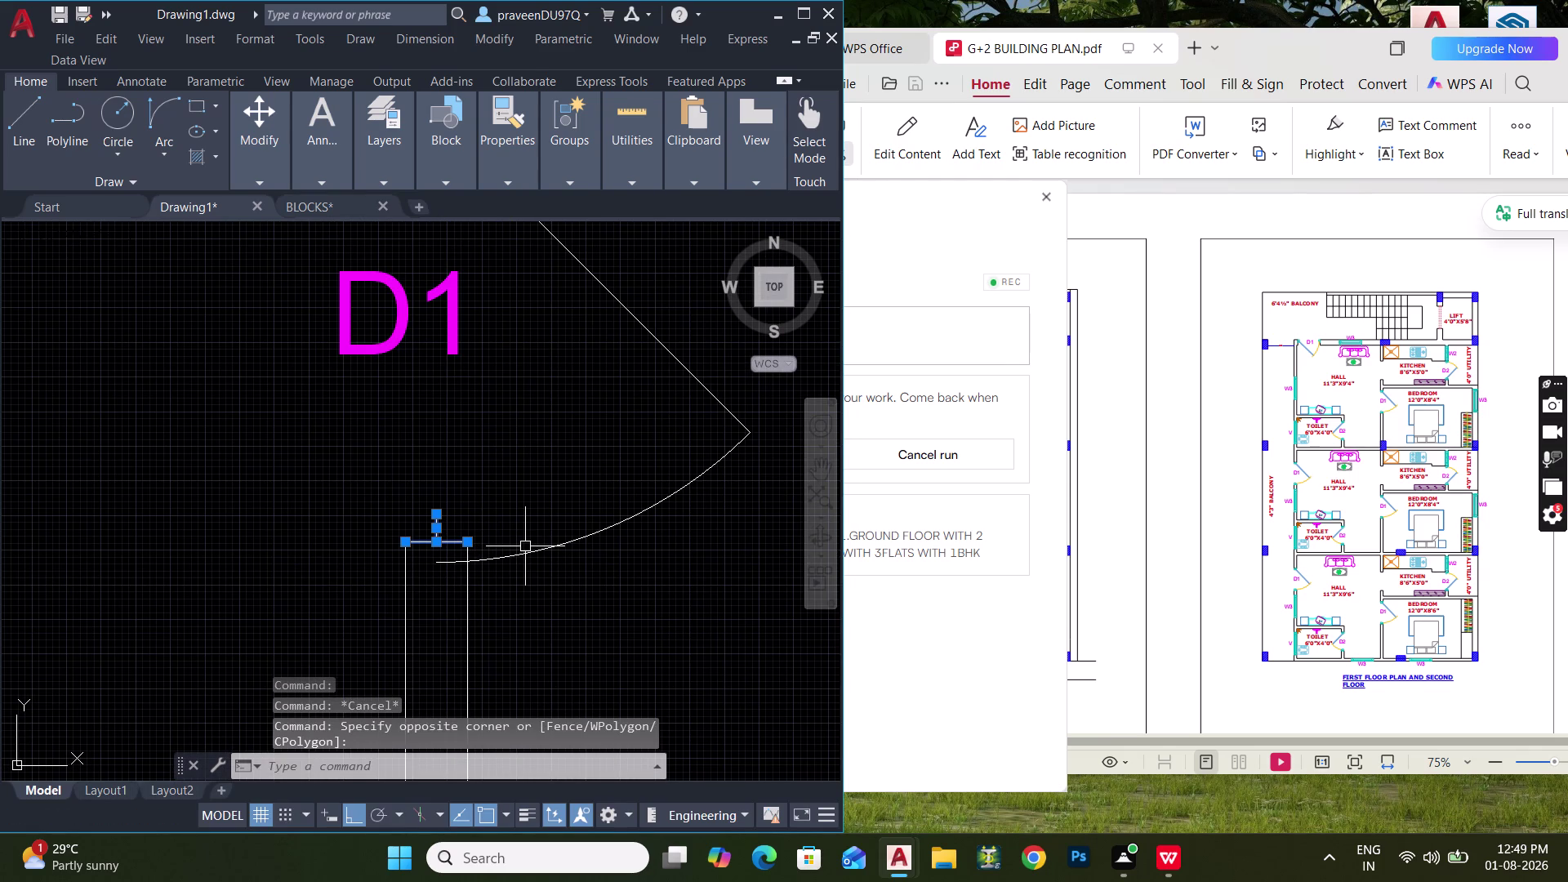
key(s)
key(space)
click(439, 511)
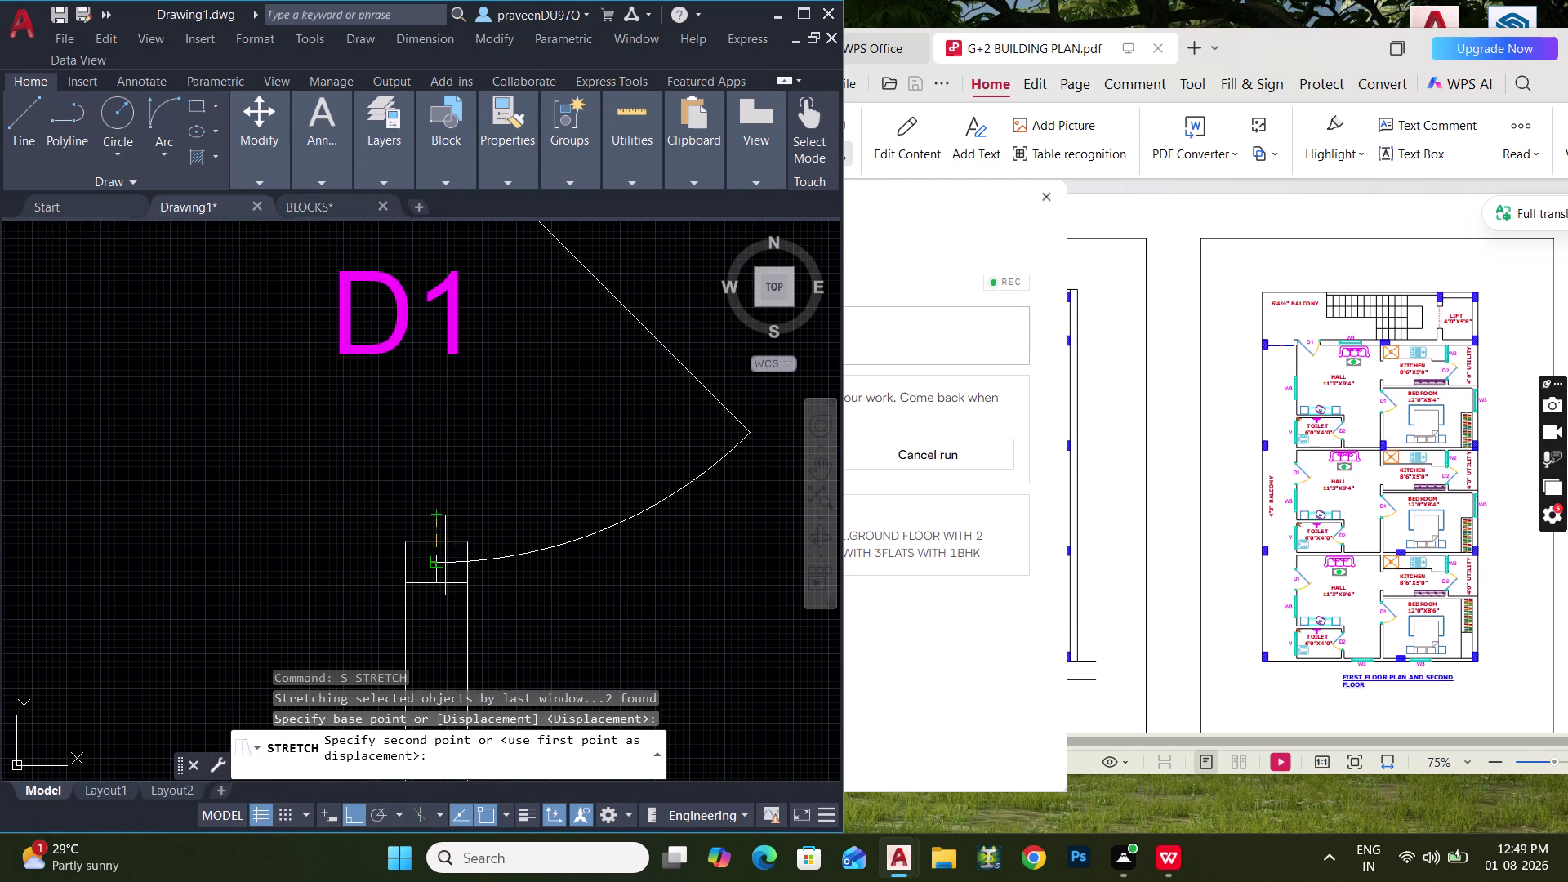
click(441, 556)
key(Escape)
key(Escape)
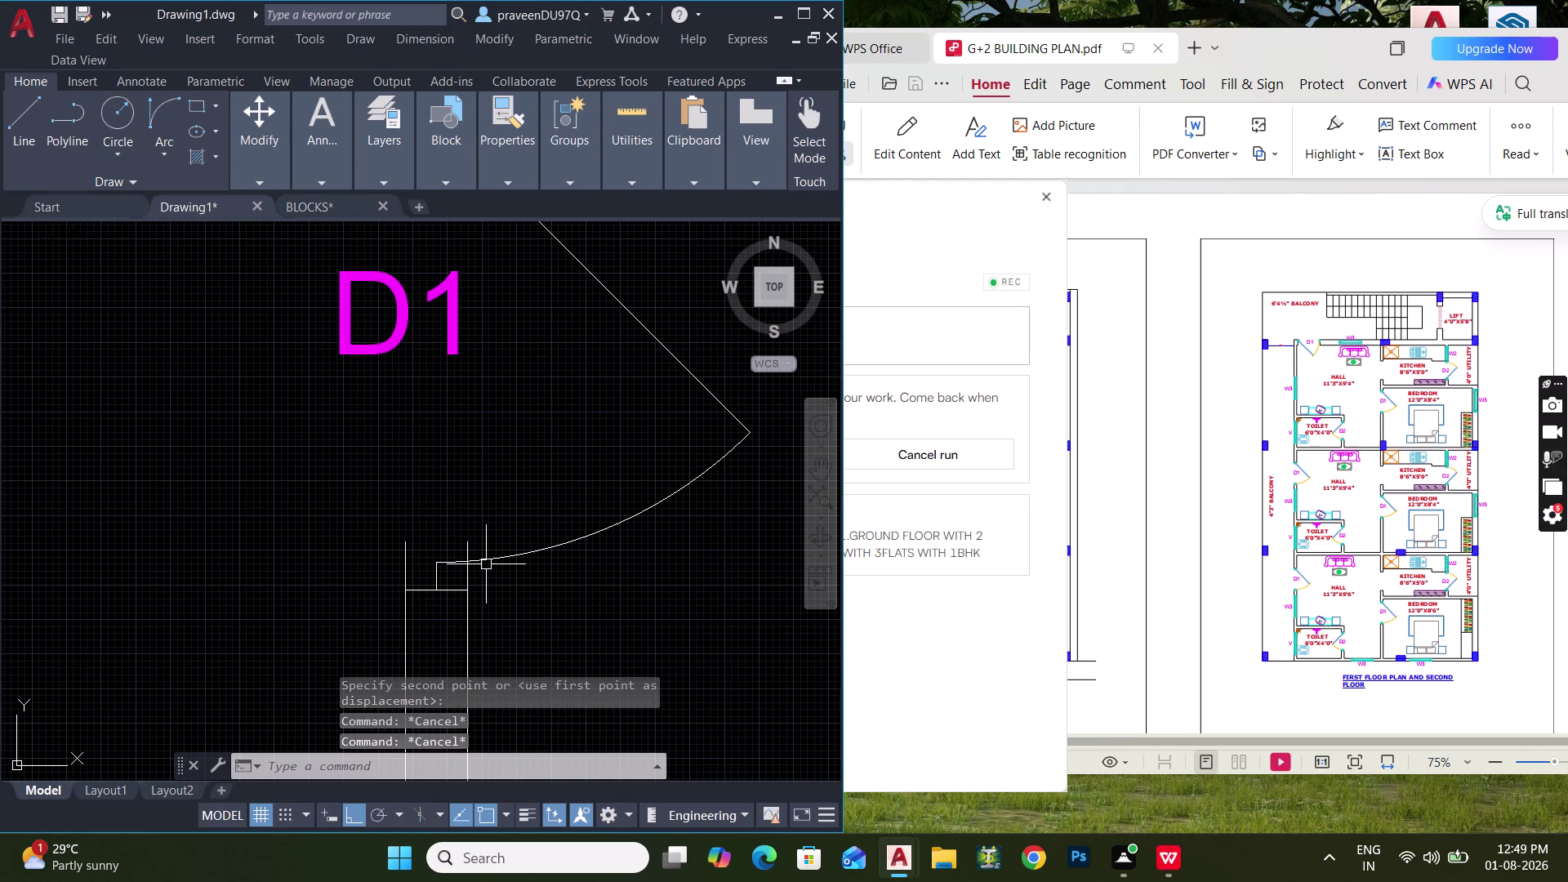
Trim the three overlapping wall pieces at the D1 jamb.
key(t)
key(r)
key(space)
click(462, 551)
click(470, 572)
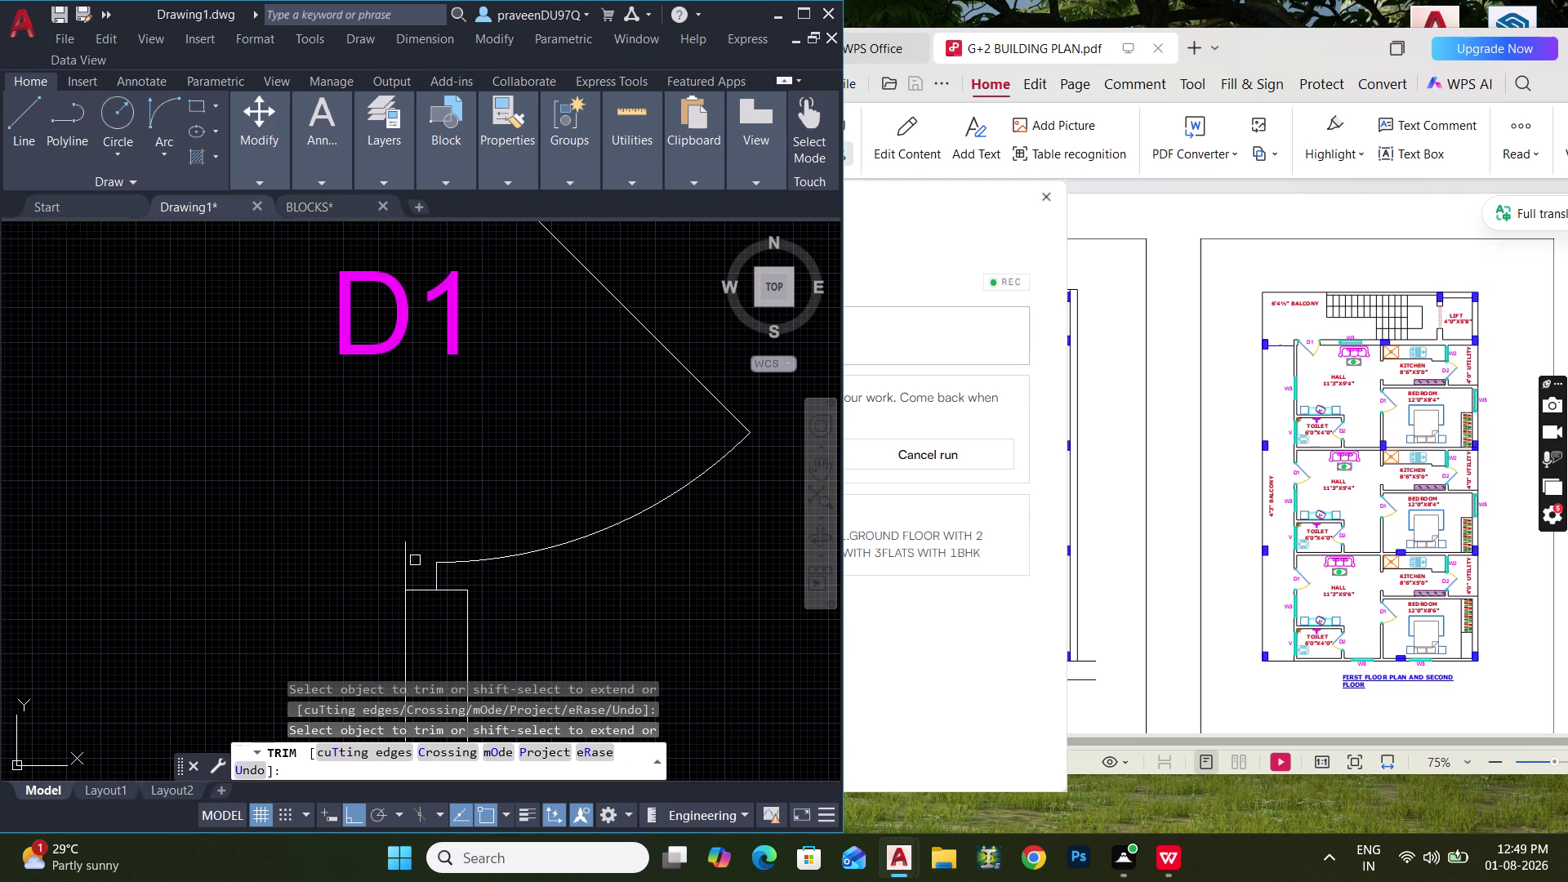
click(409, 559)
scroll(down, 3)
key(Escape)
middle_drag(476, 531, 457, 410)
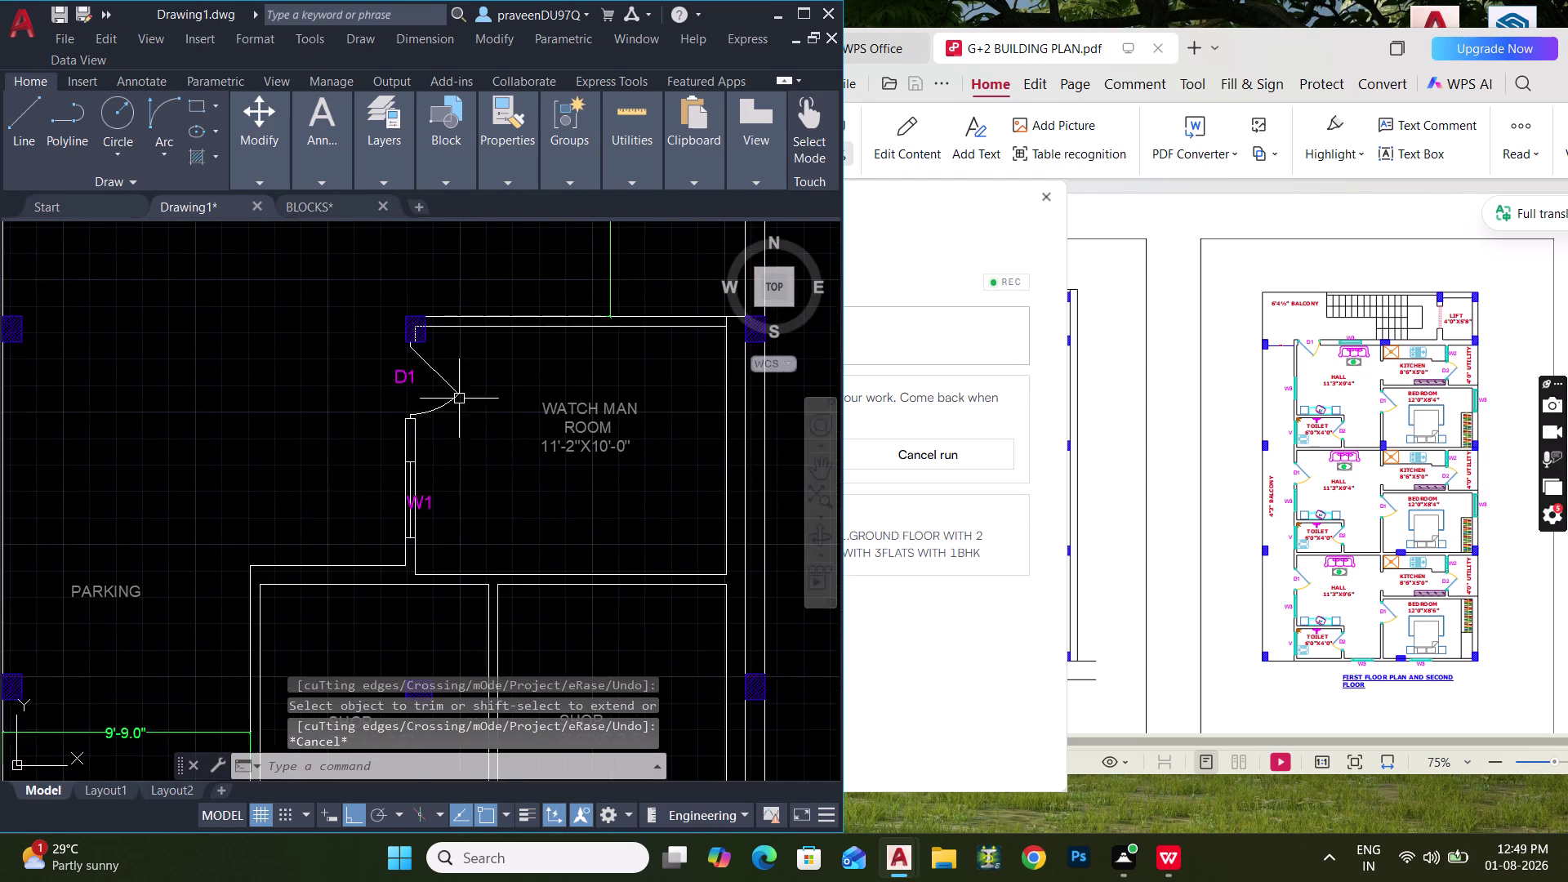
Show the WPS PDF ground floor plan and center AutoCAD on the watch man room.
scroll(down, 3)
middle_drag(477, 439, 472, 377)
scroll(up, 3)
scroll(down, 3)
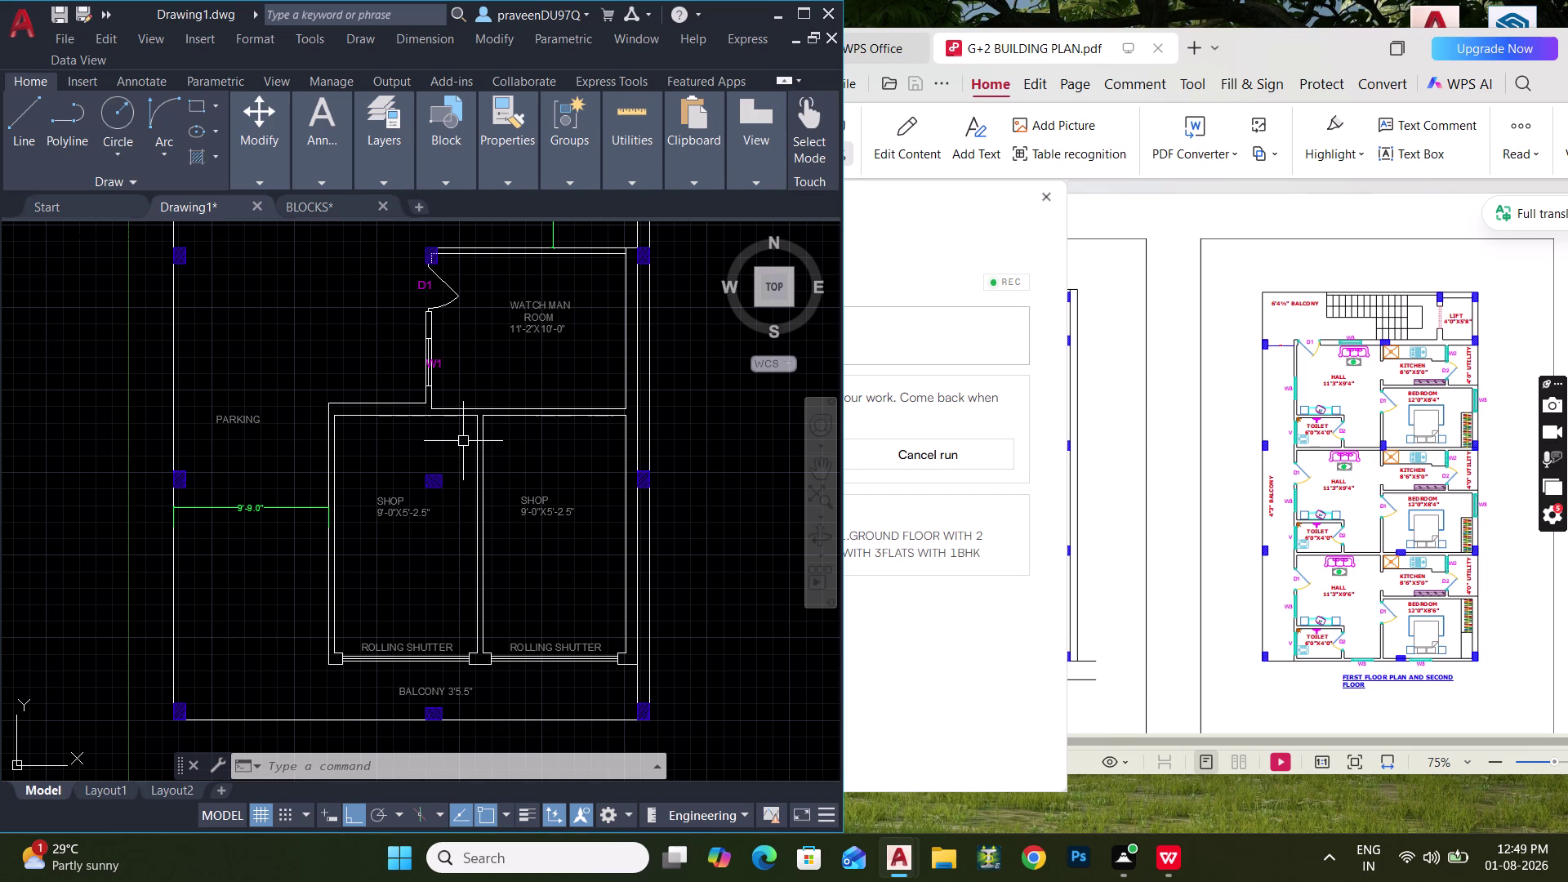
scroll(down, 3)
click(1161, 542)
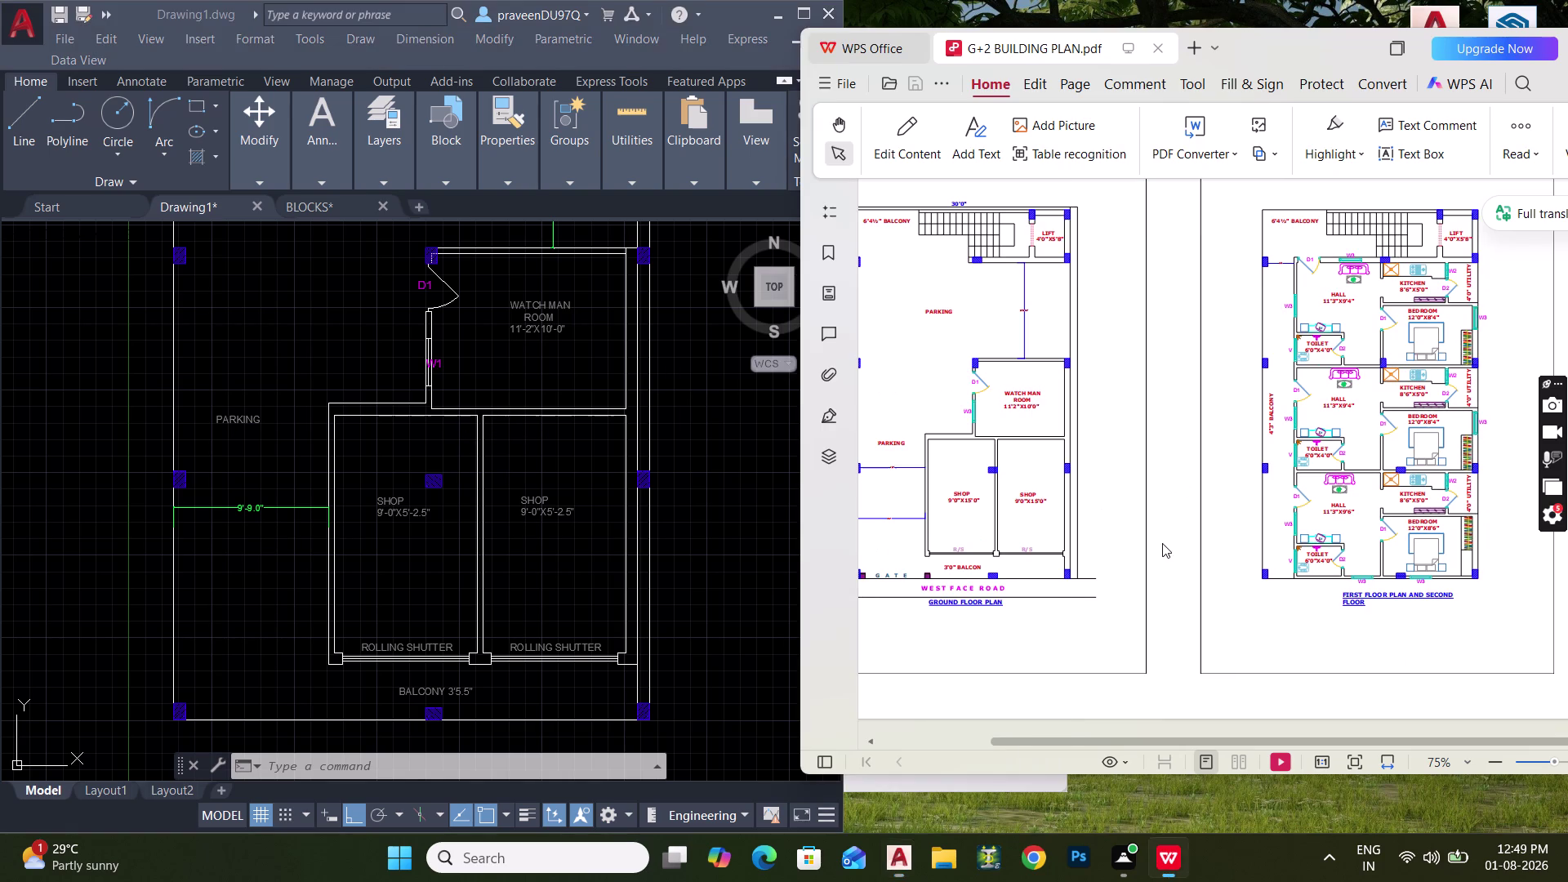
middle_drag(423, 494, 433, 573)
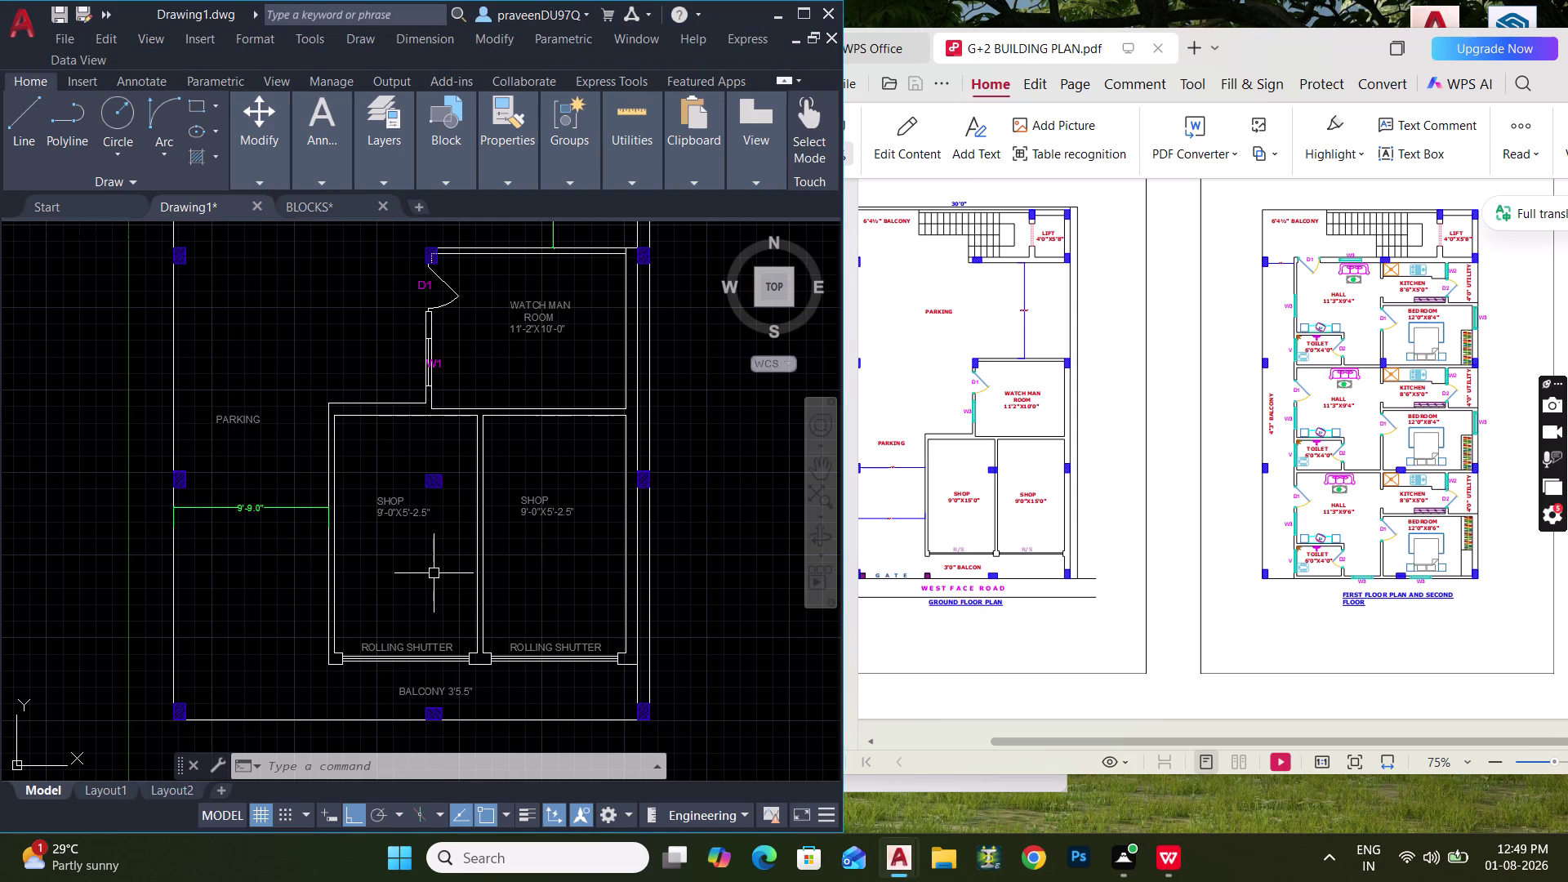
scroll(up, 3)
scroll(down, 3)
middle_drag(458, 530, 449, 665)
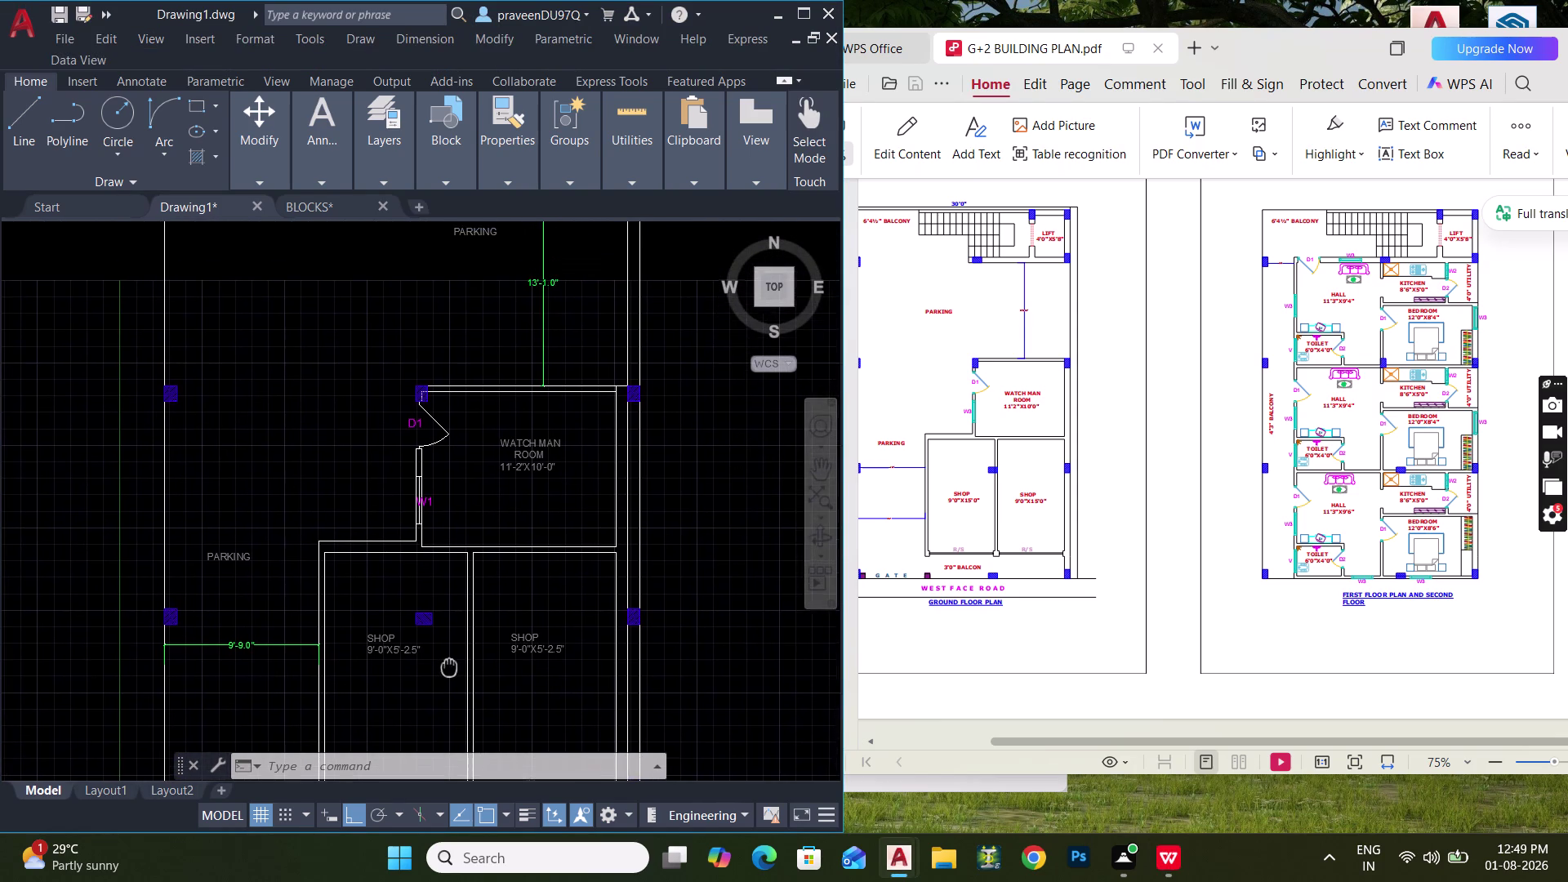
middle_drag(449, 665, 450, 667)
scroll(up, 3)
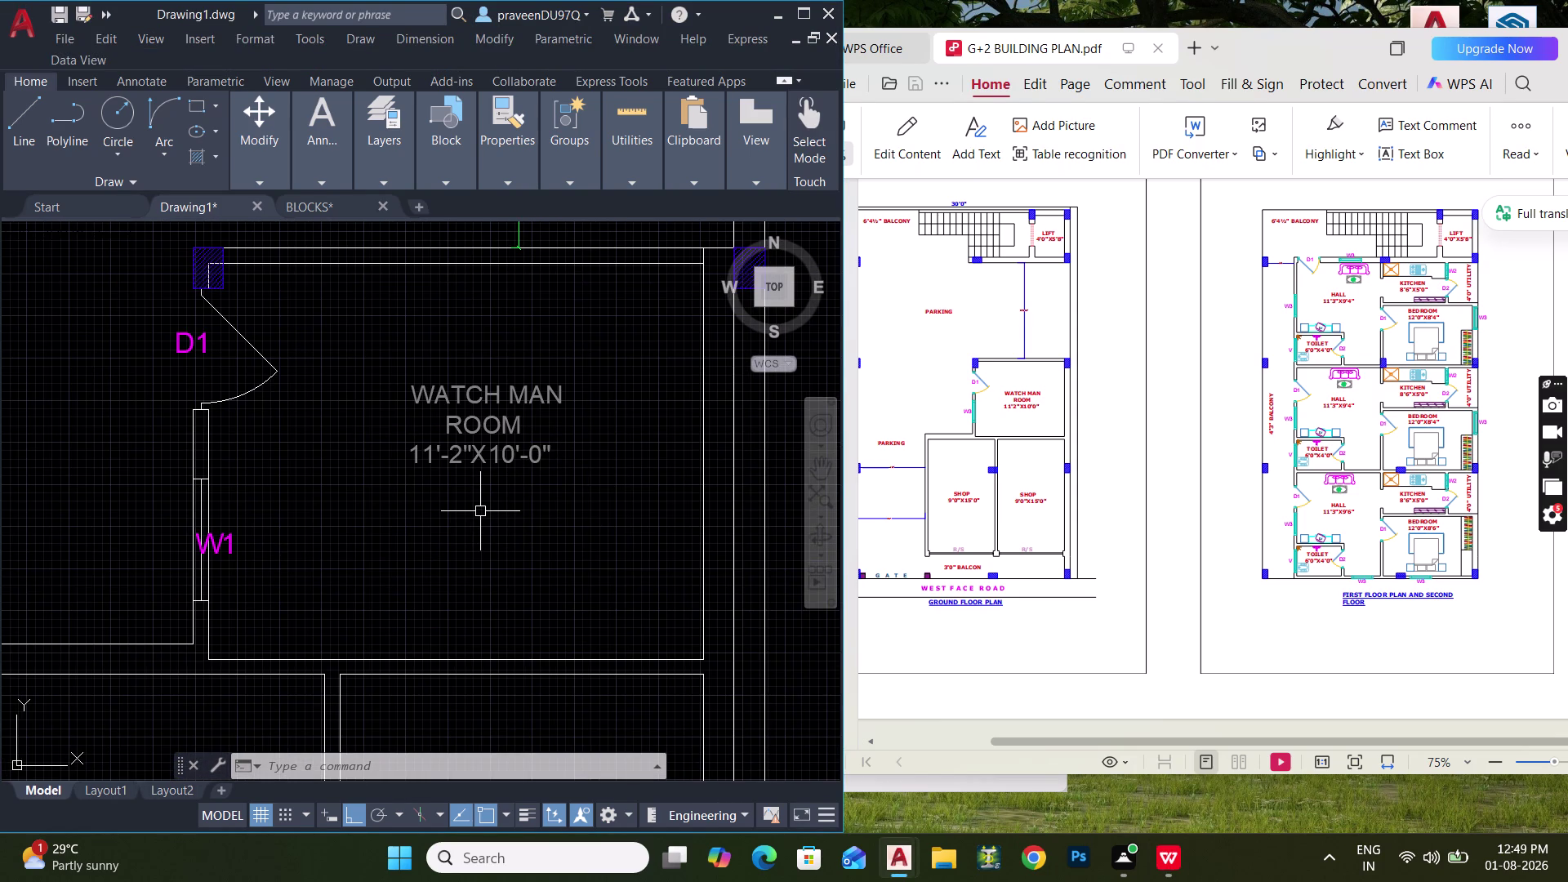
Measure the watchman room and change its label's width to 12'-3".
text(MEA)
key(space)
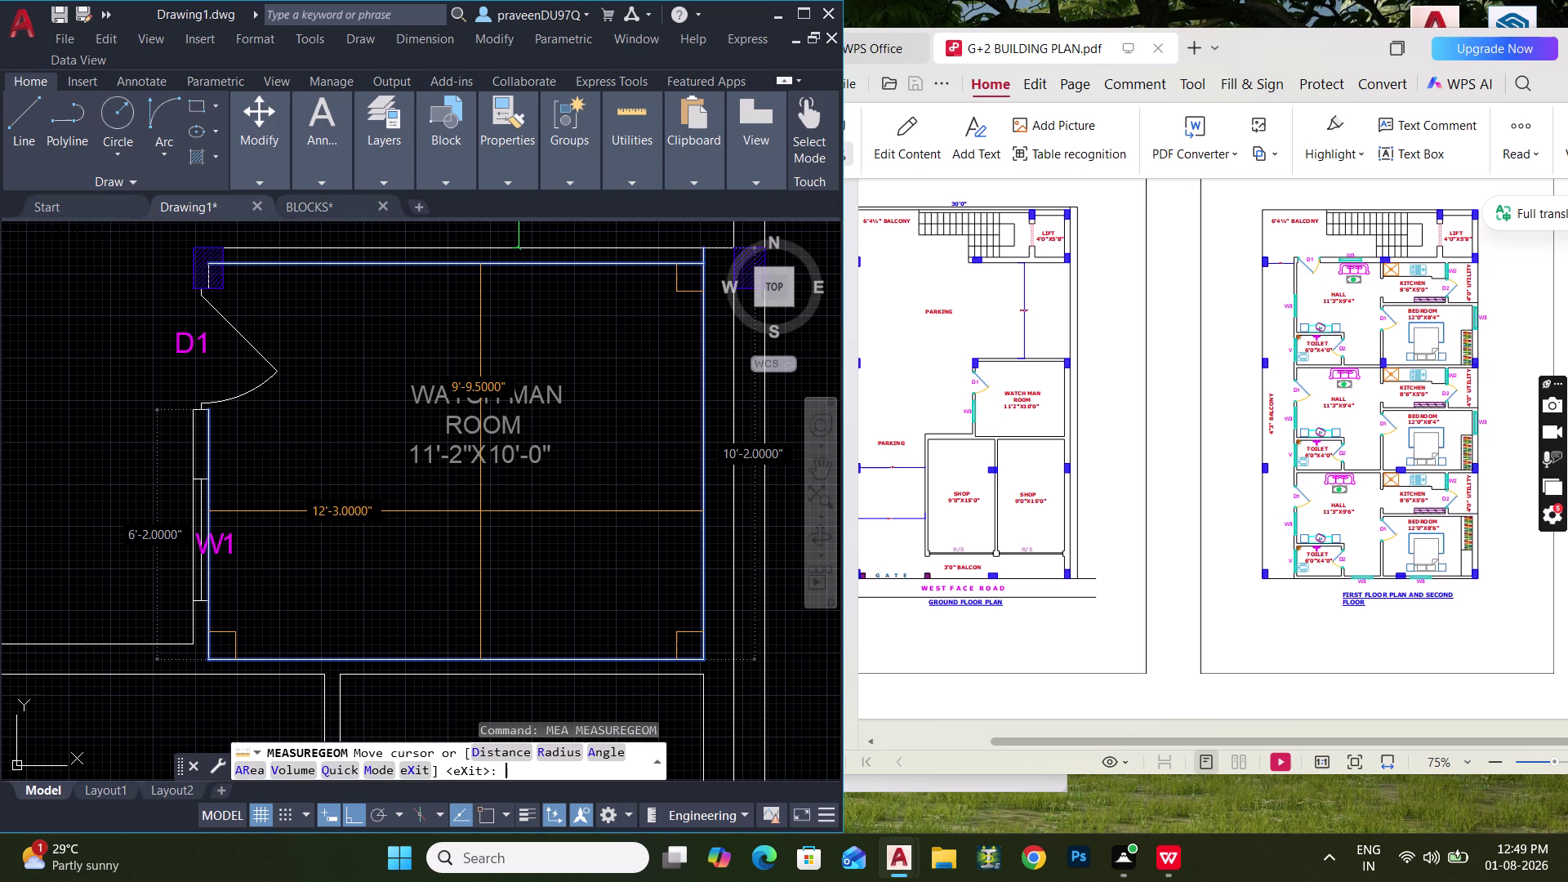
click(376, 509)
key(Escape)
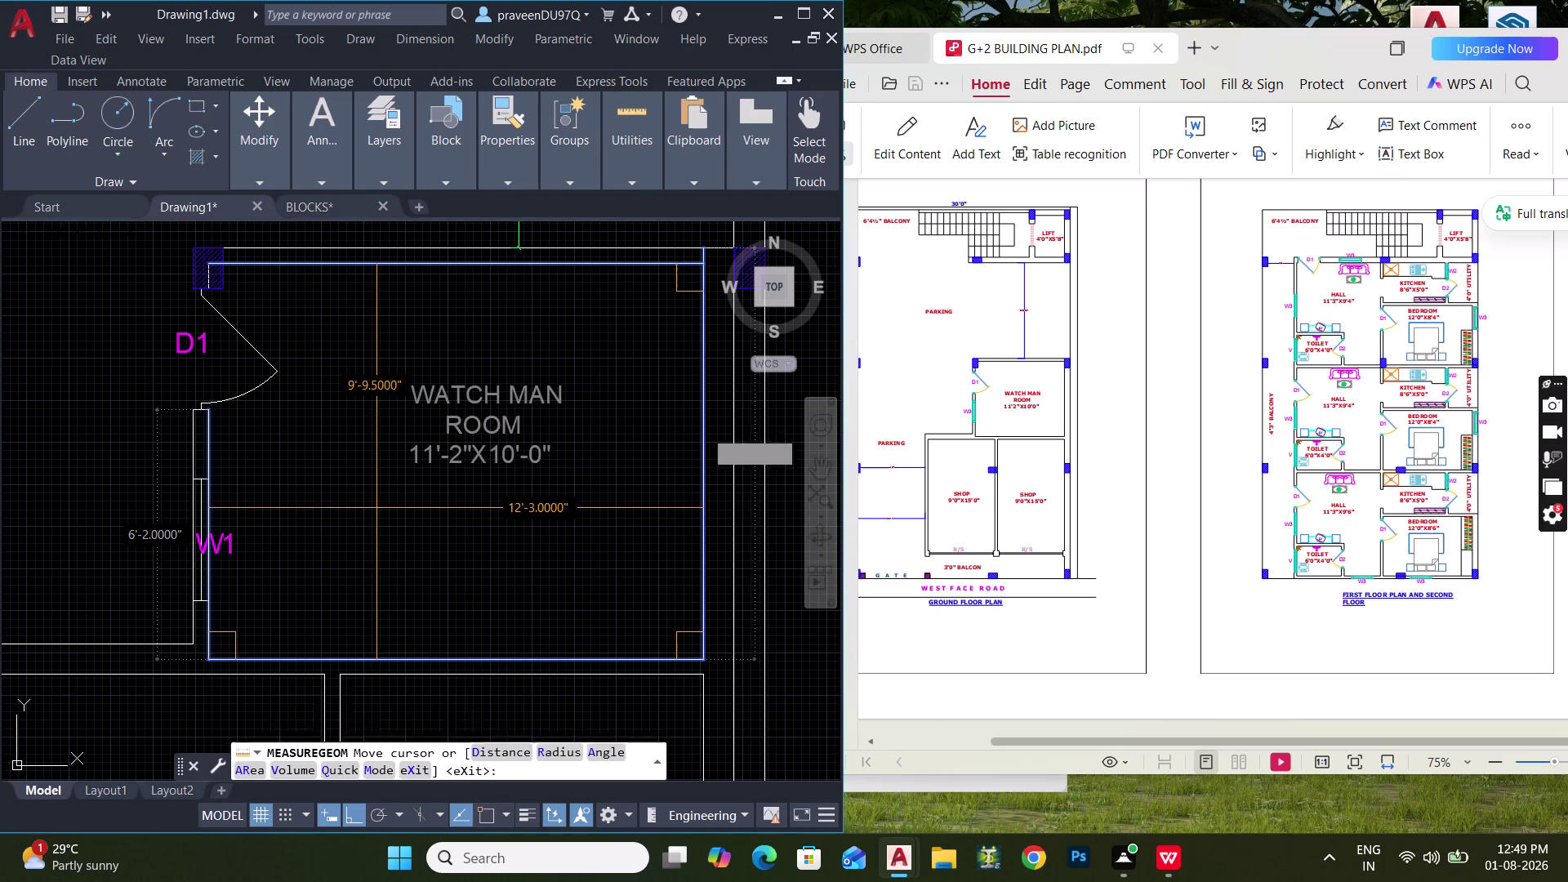
key(Escape)
key(Escape)
double_click(420, 460)
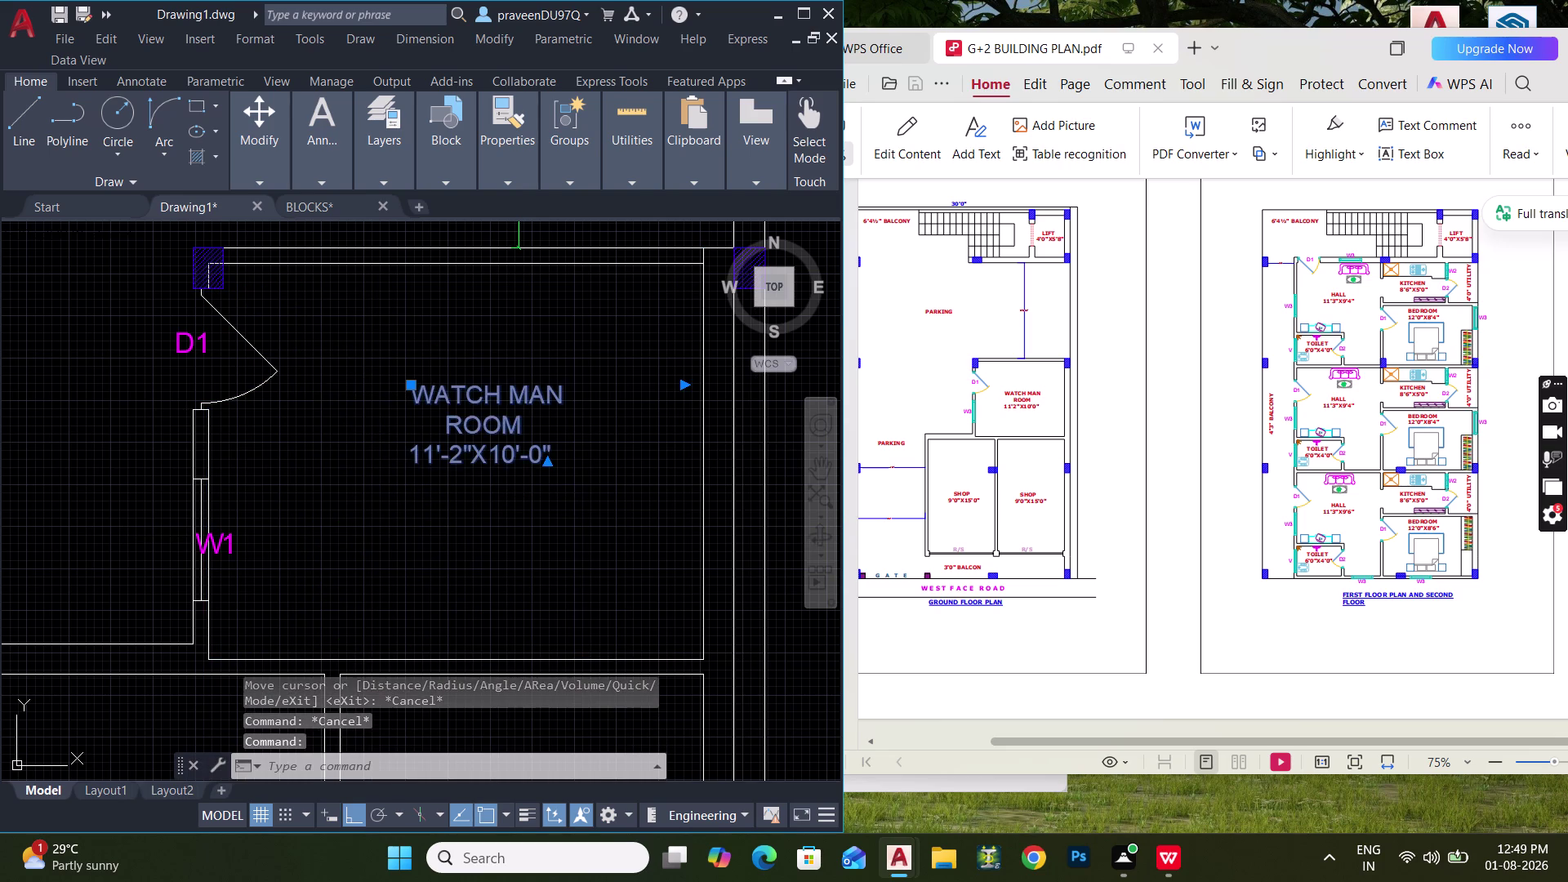
click(432, 461)
key(BackSpace)
key(BackSpace)
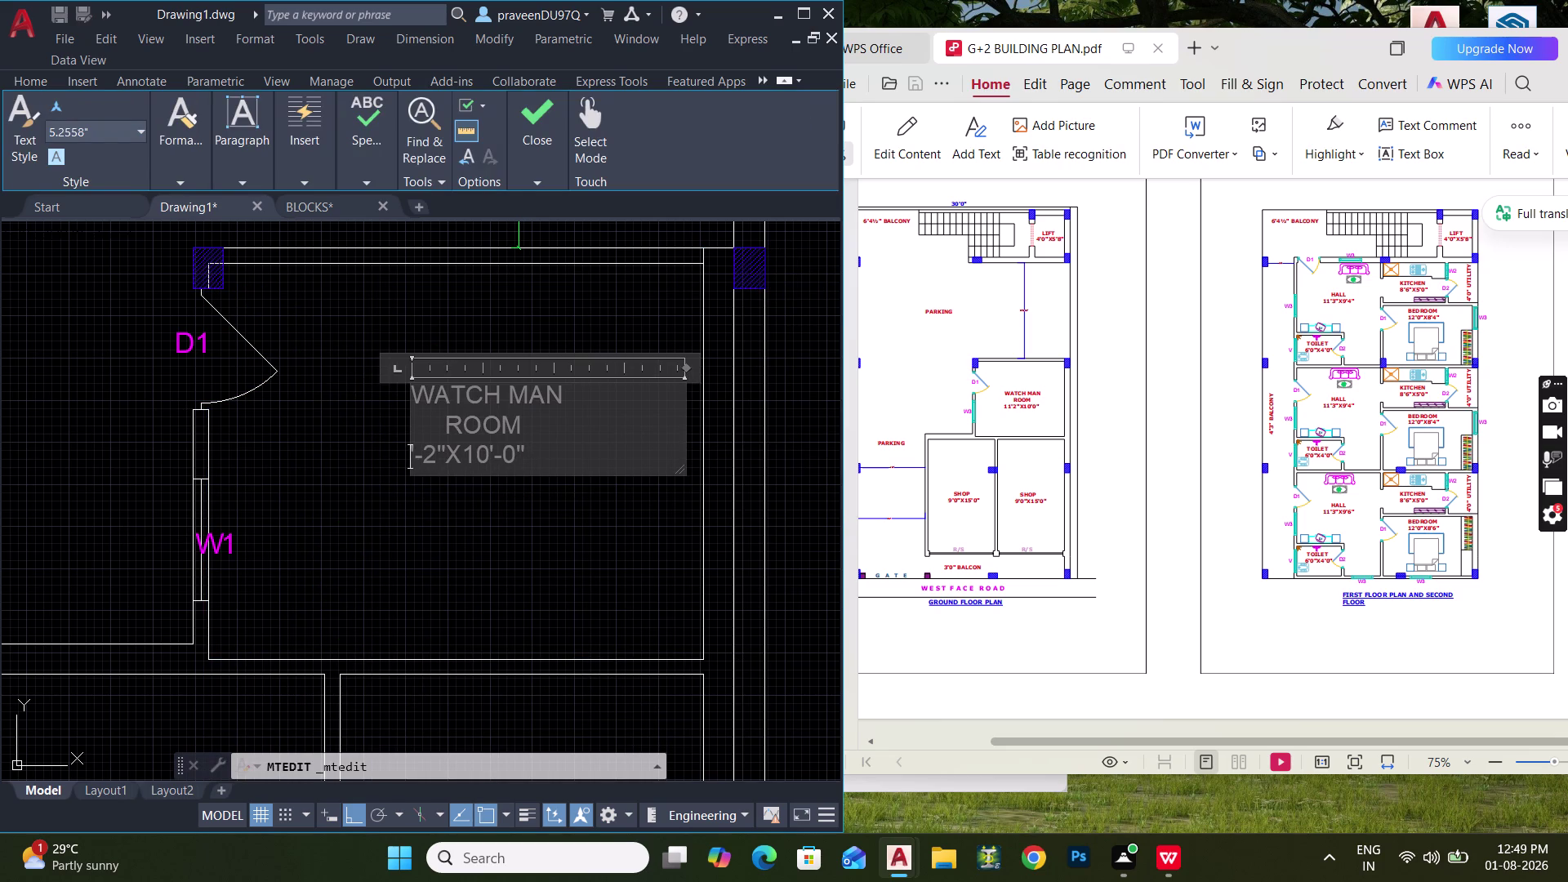
text(12)
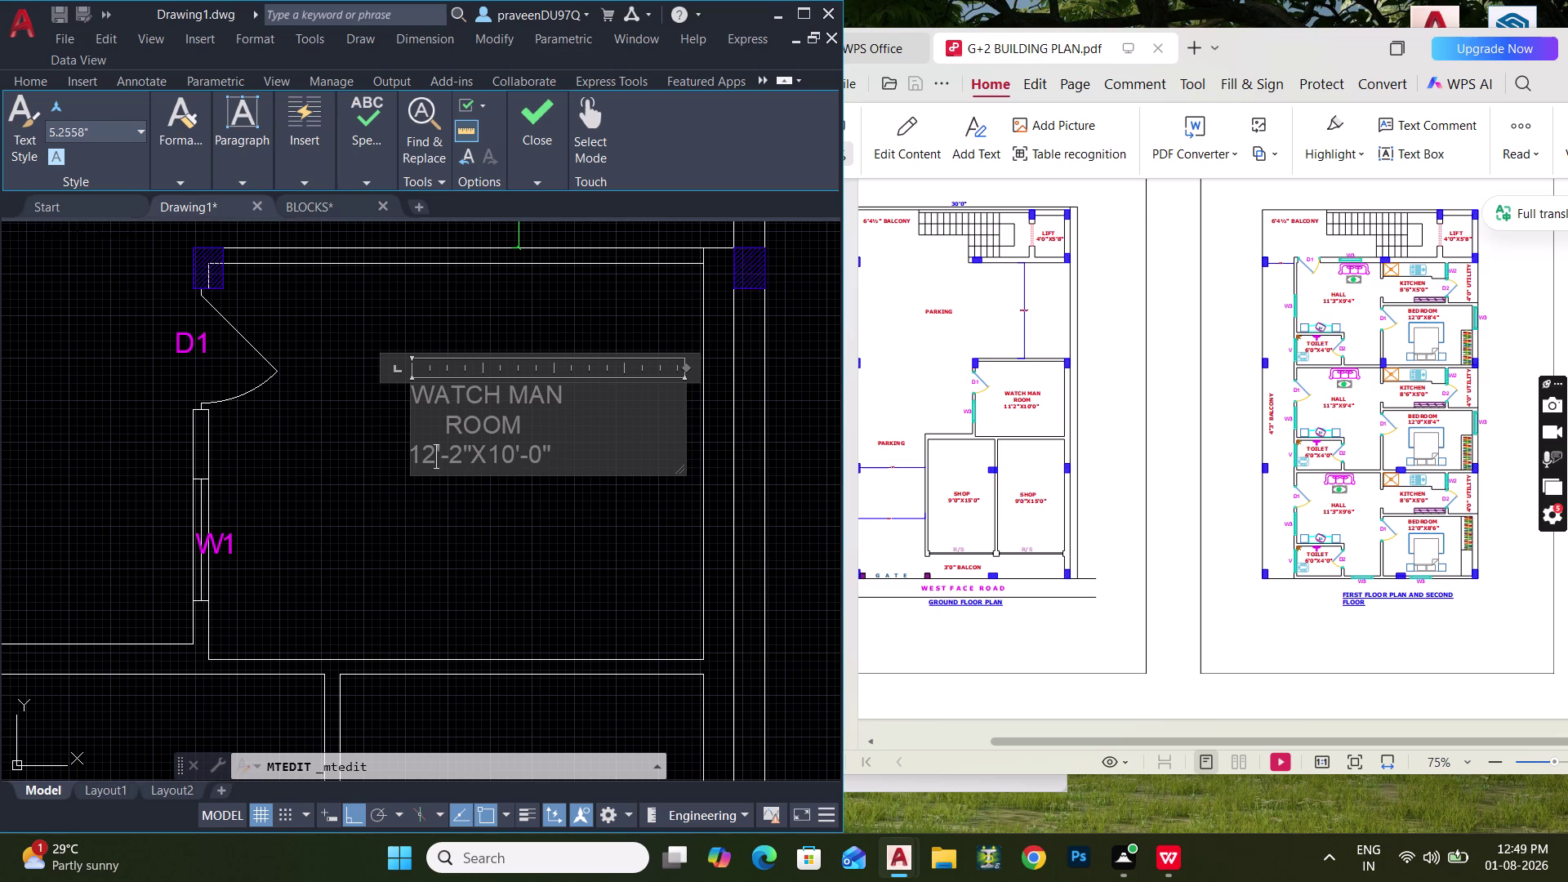
click(460, 465)
key(BackSpace)
key(3)
click(515, 570)
key(Escape)
Re-measure the room and correct the label's second dimension to 9 feet.
text(MEA)
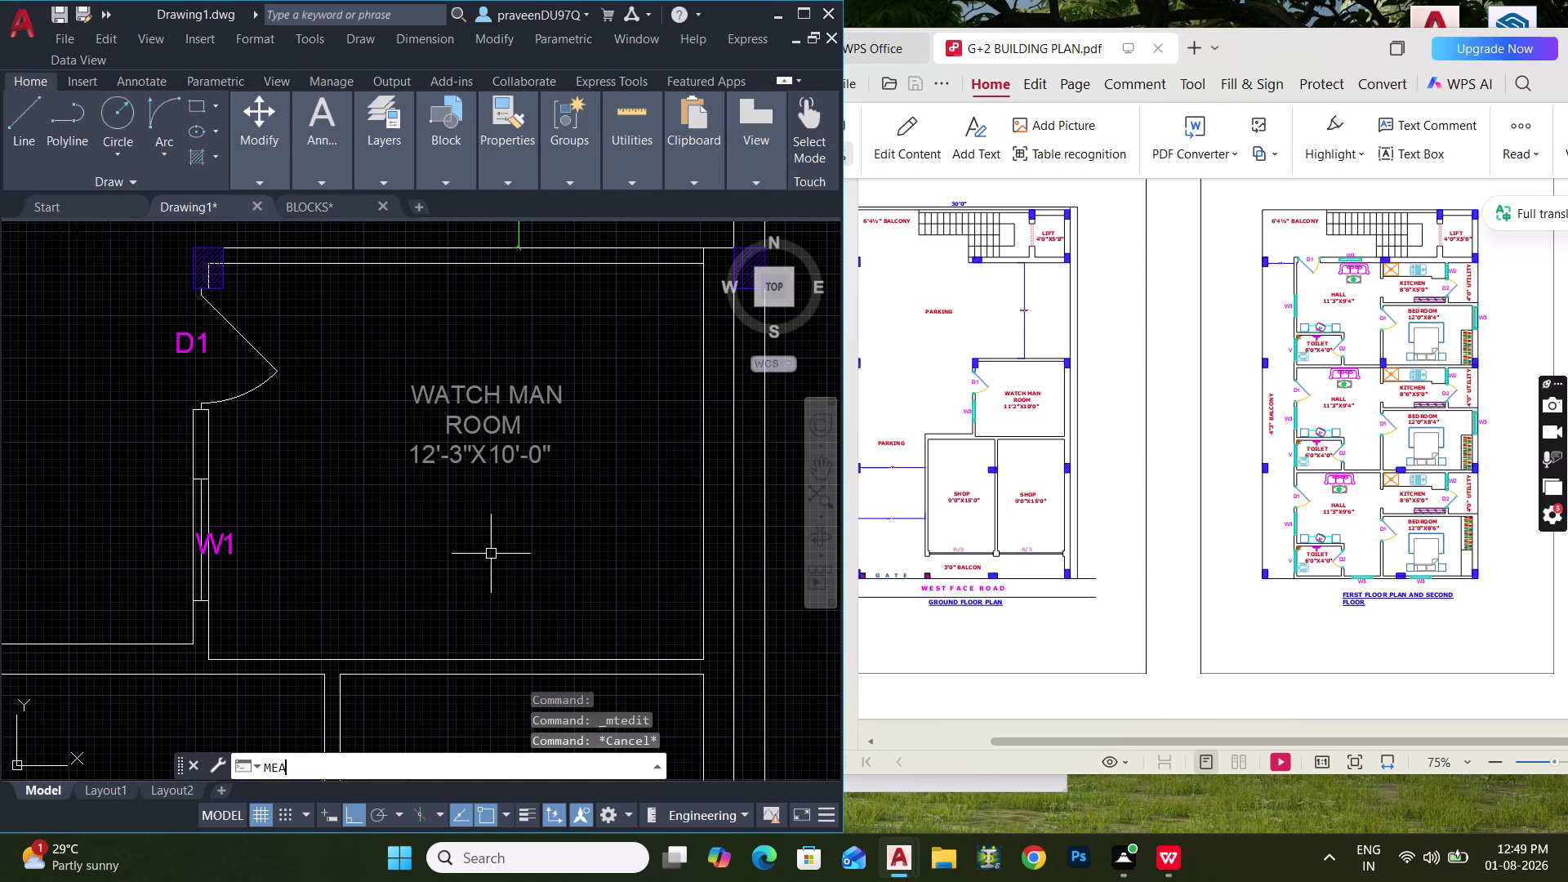
key(space)
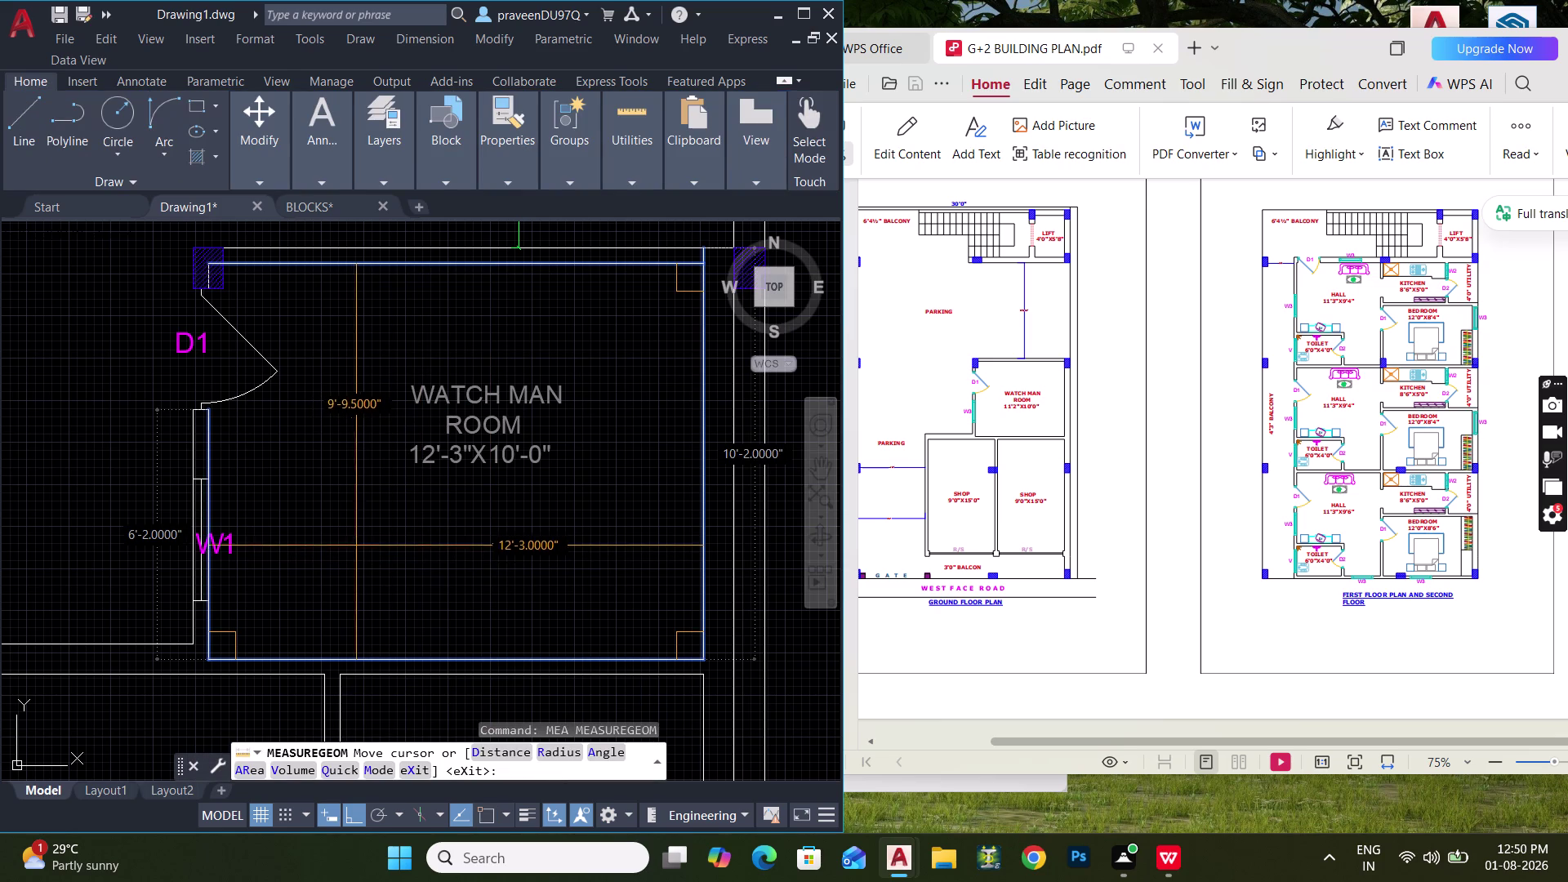
key(Escape)
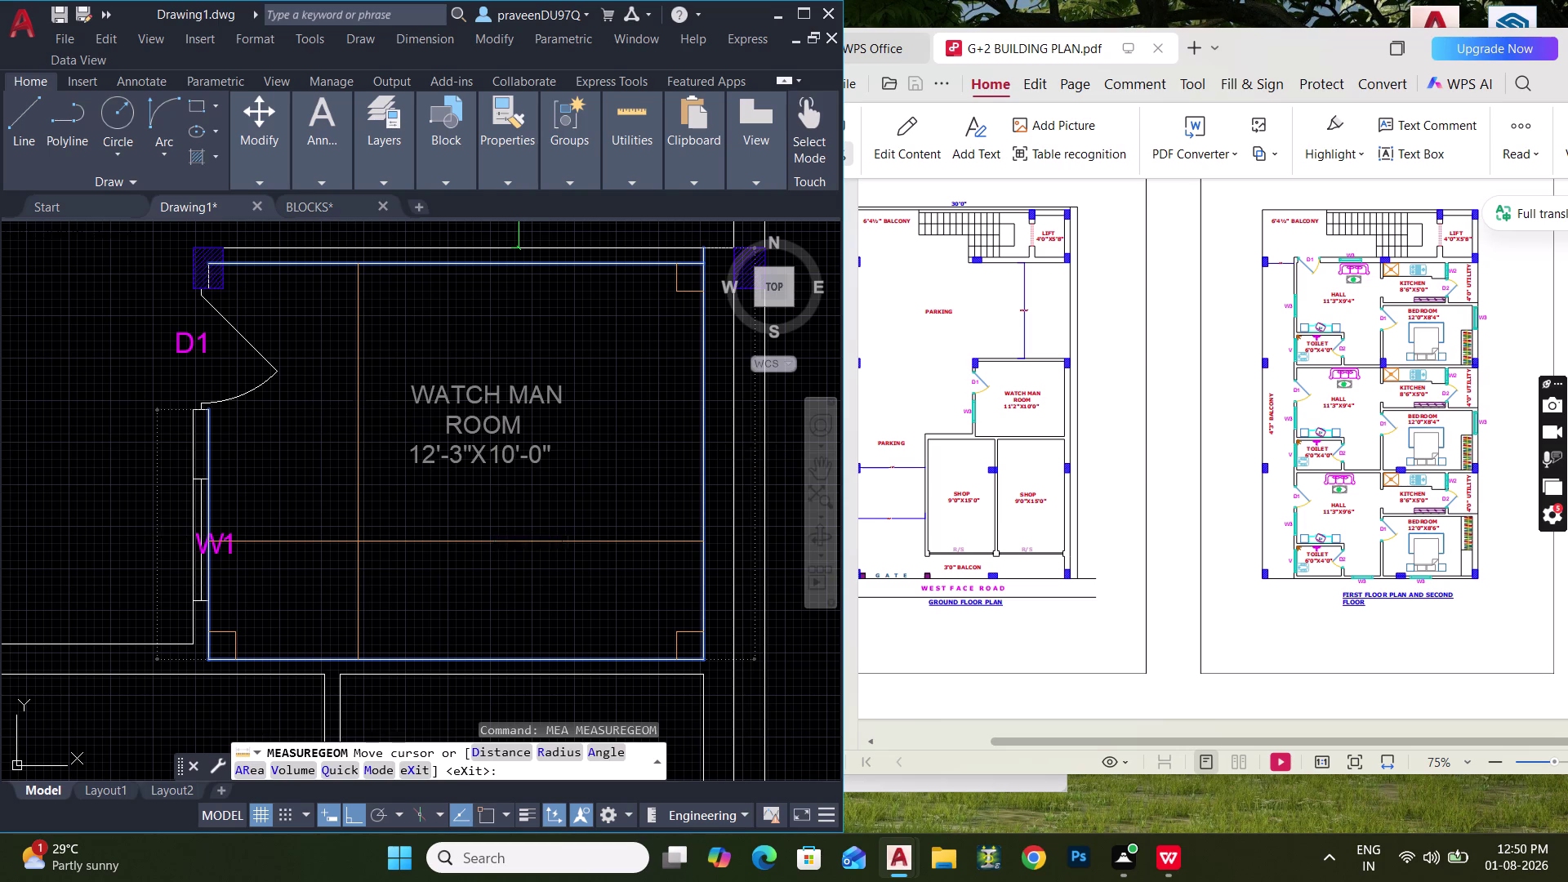
double_click(503, 454)
click(516, 459)
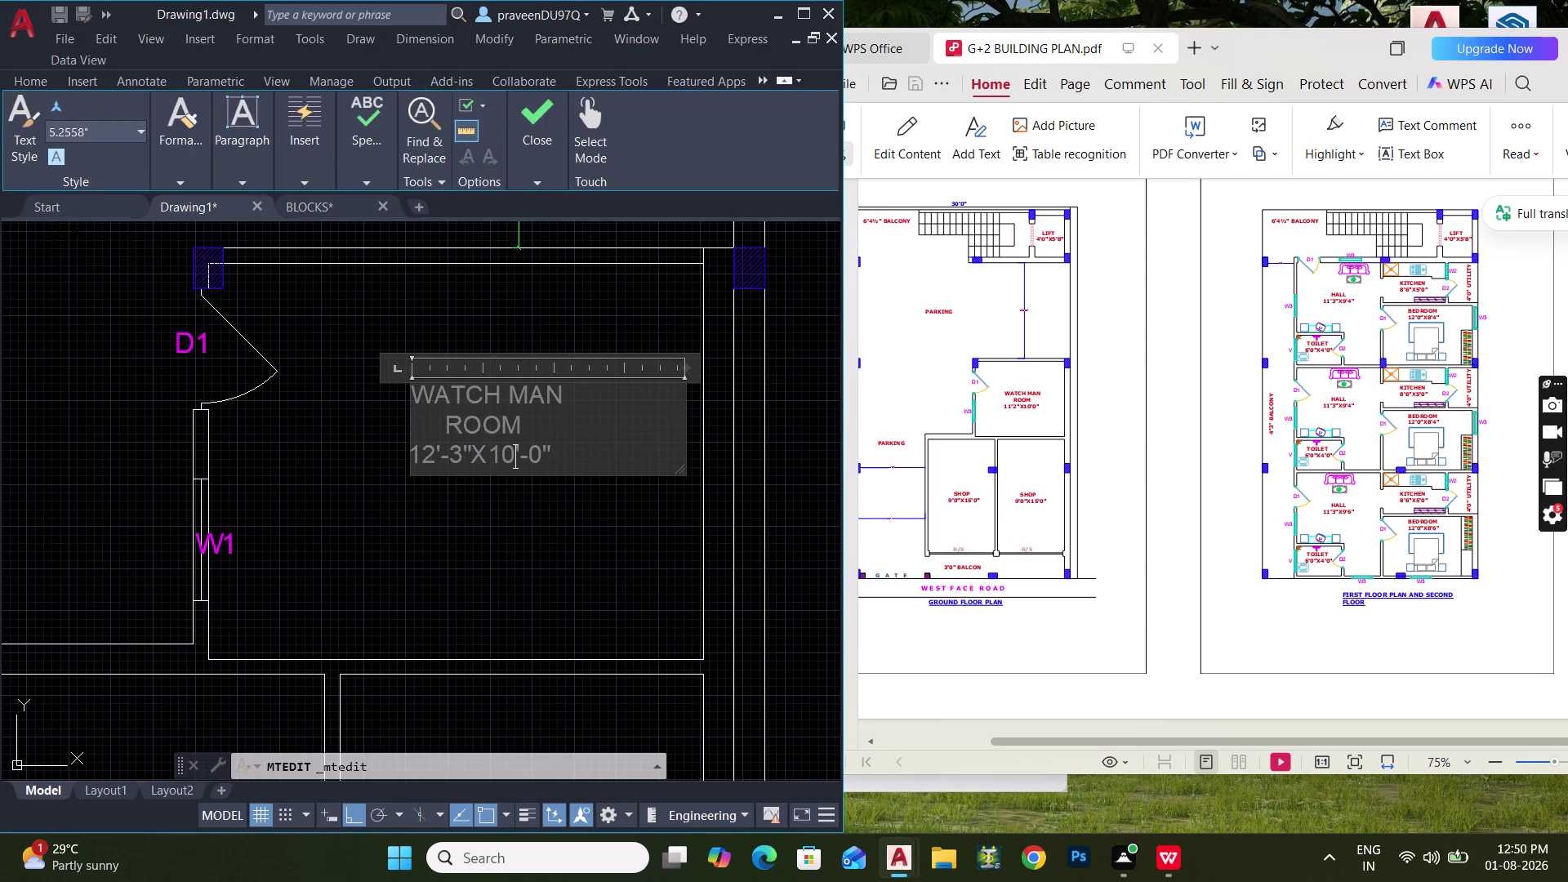
key(BackSpace)
key(BackSpace)
key(9)
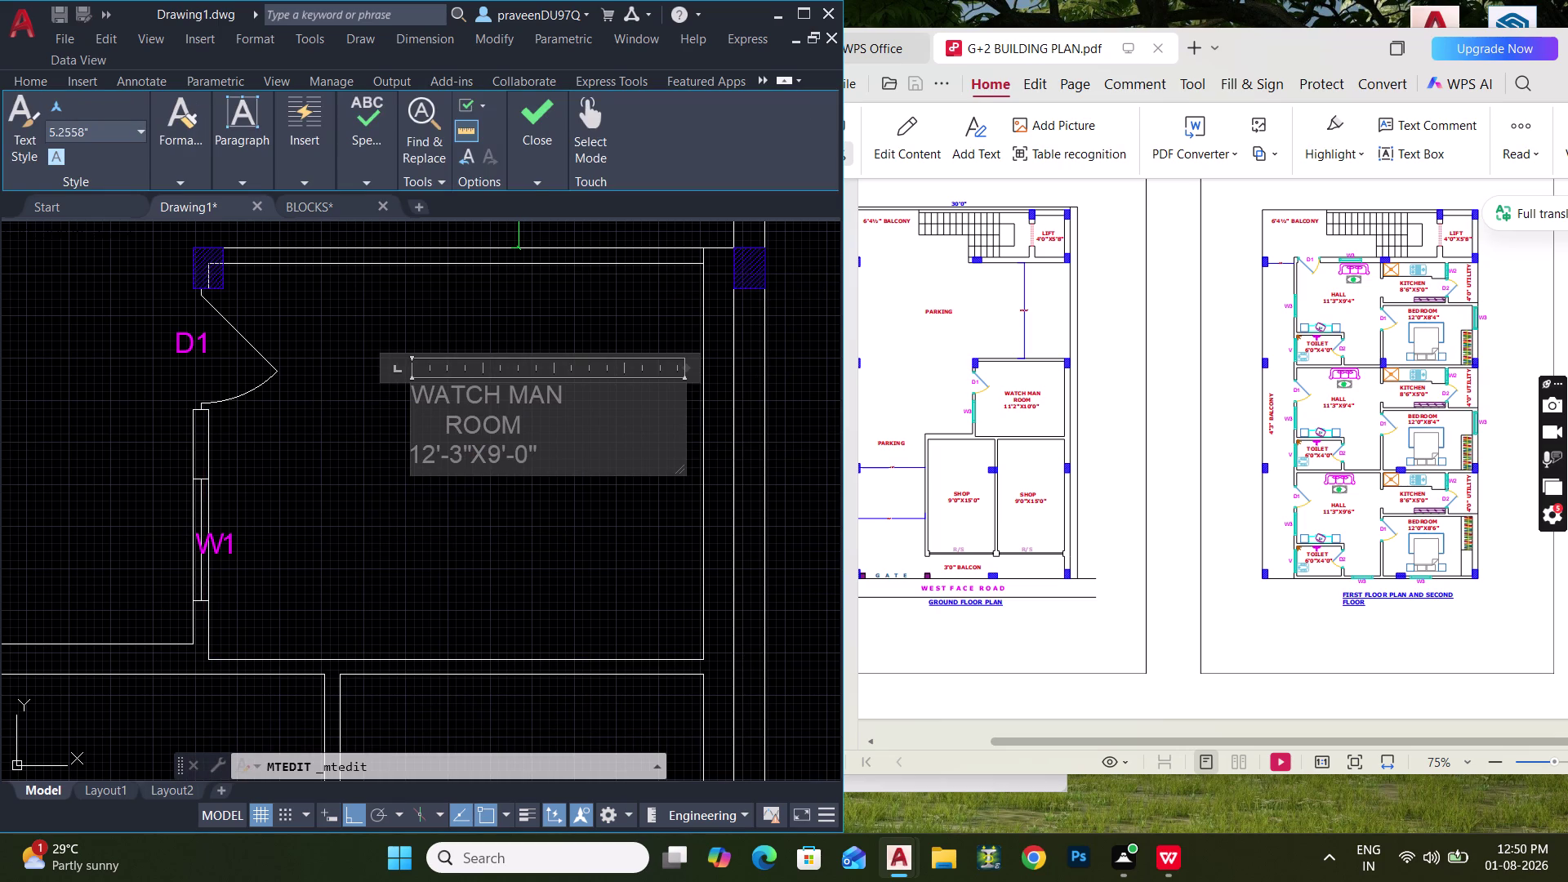
click(534, 463)
click(519, 553)
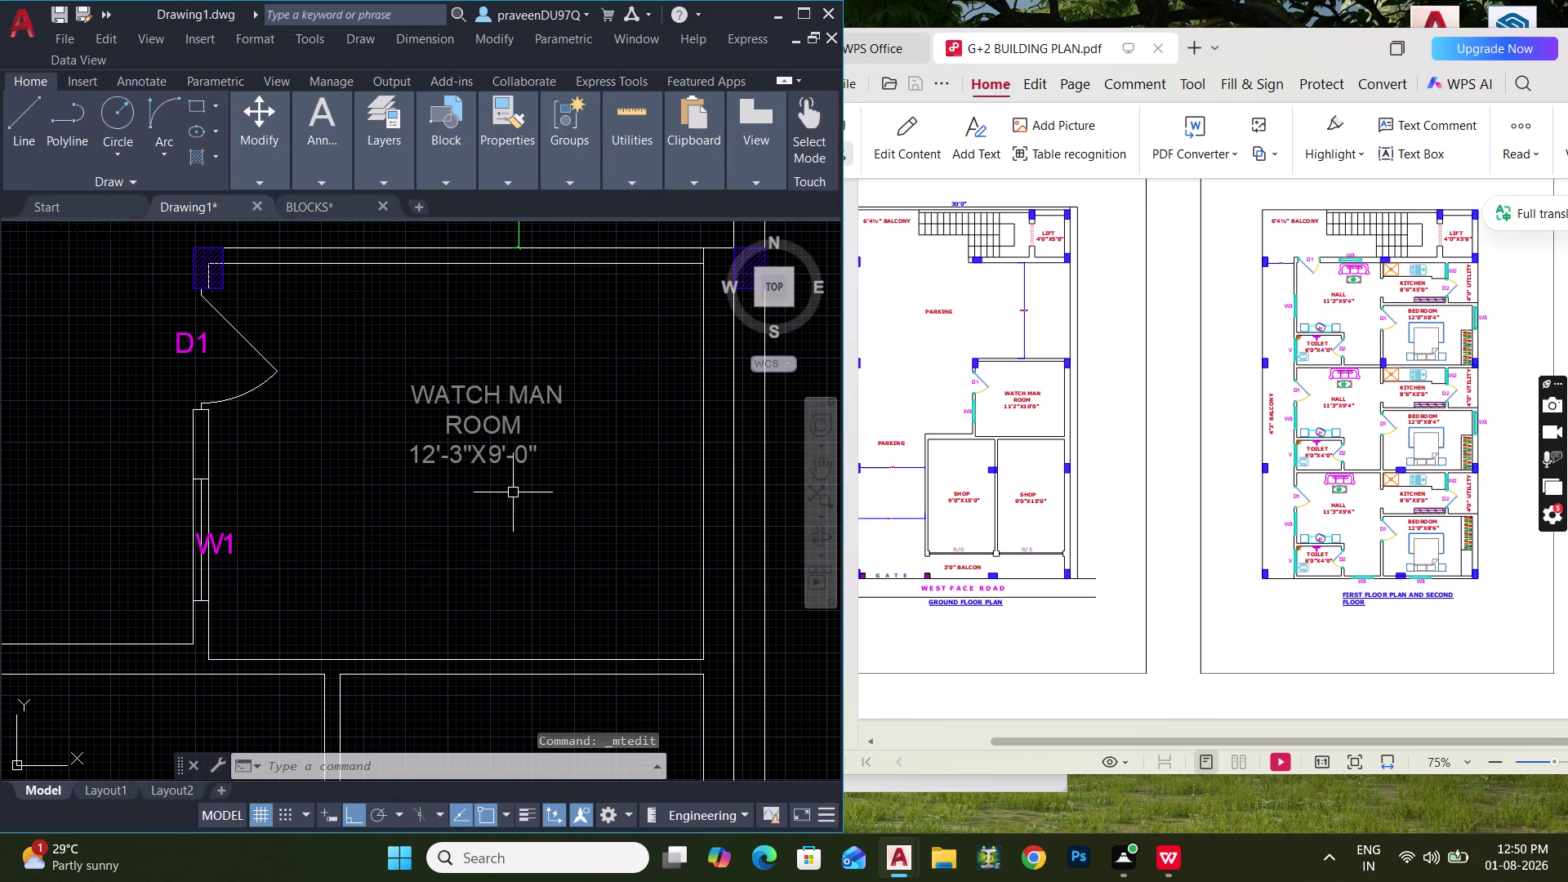
Measure again and set the inches to 5, so the label reads 12'-3"X9'-5".
text(MEA)
key(space)
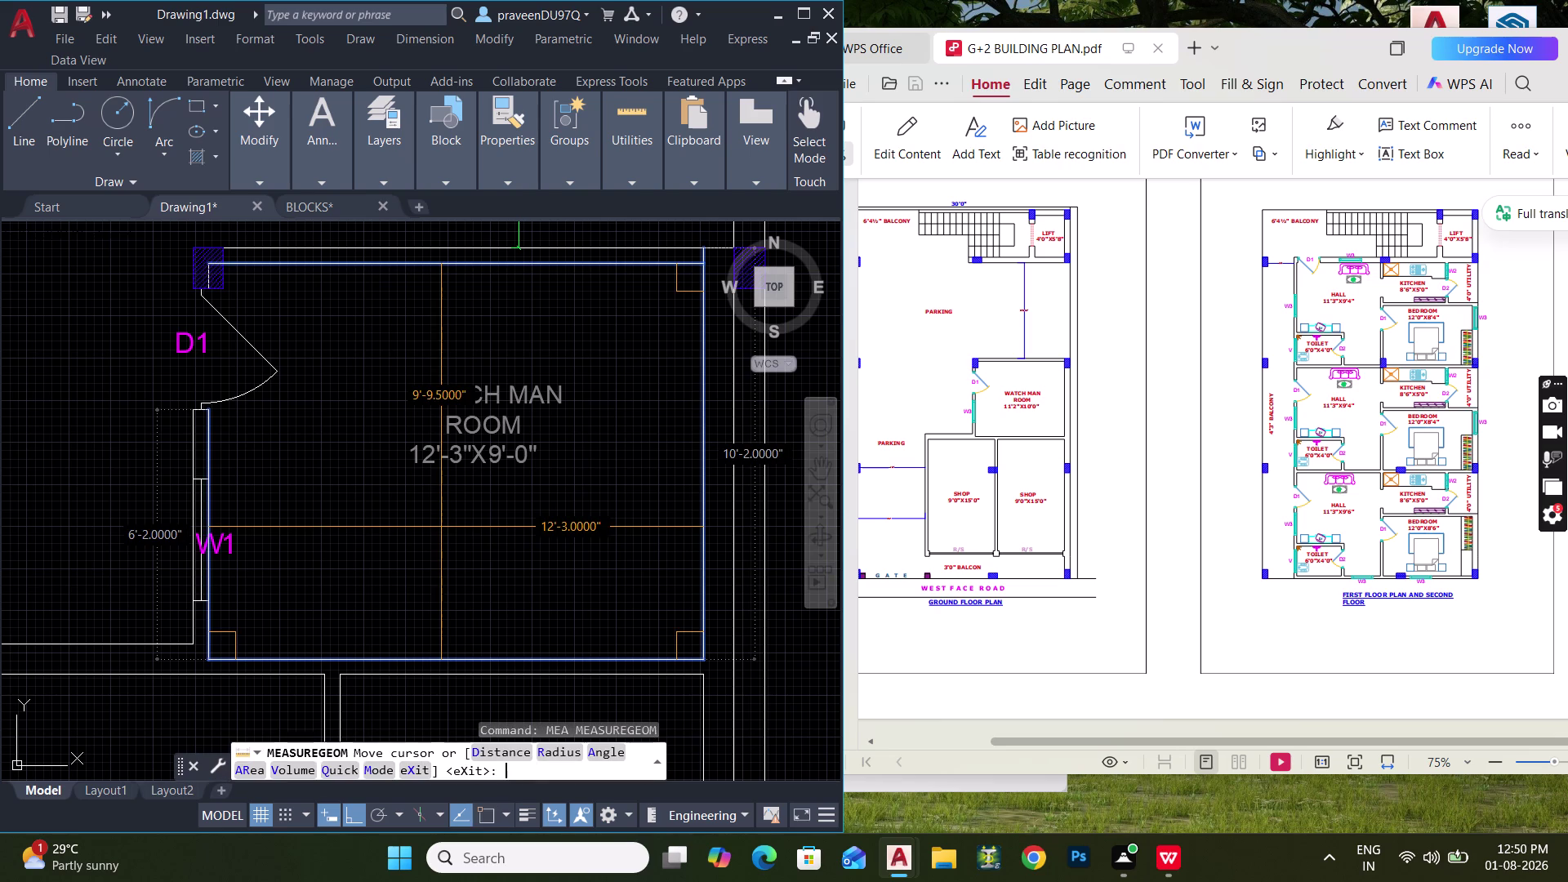
key(Escape)
key(Escape)
double_click(520, 455)
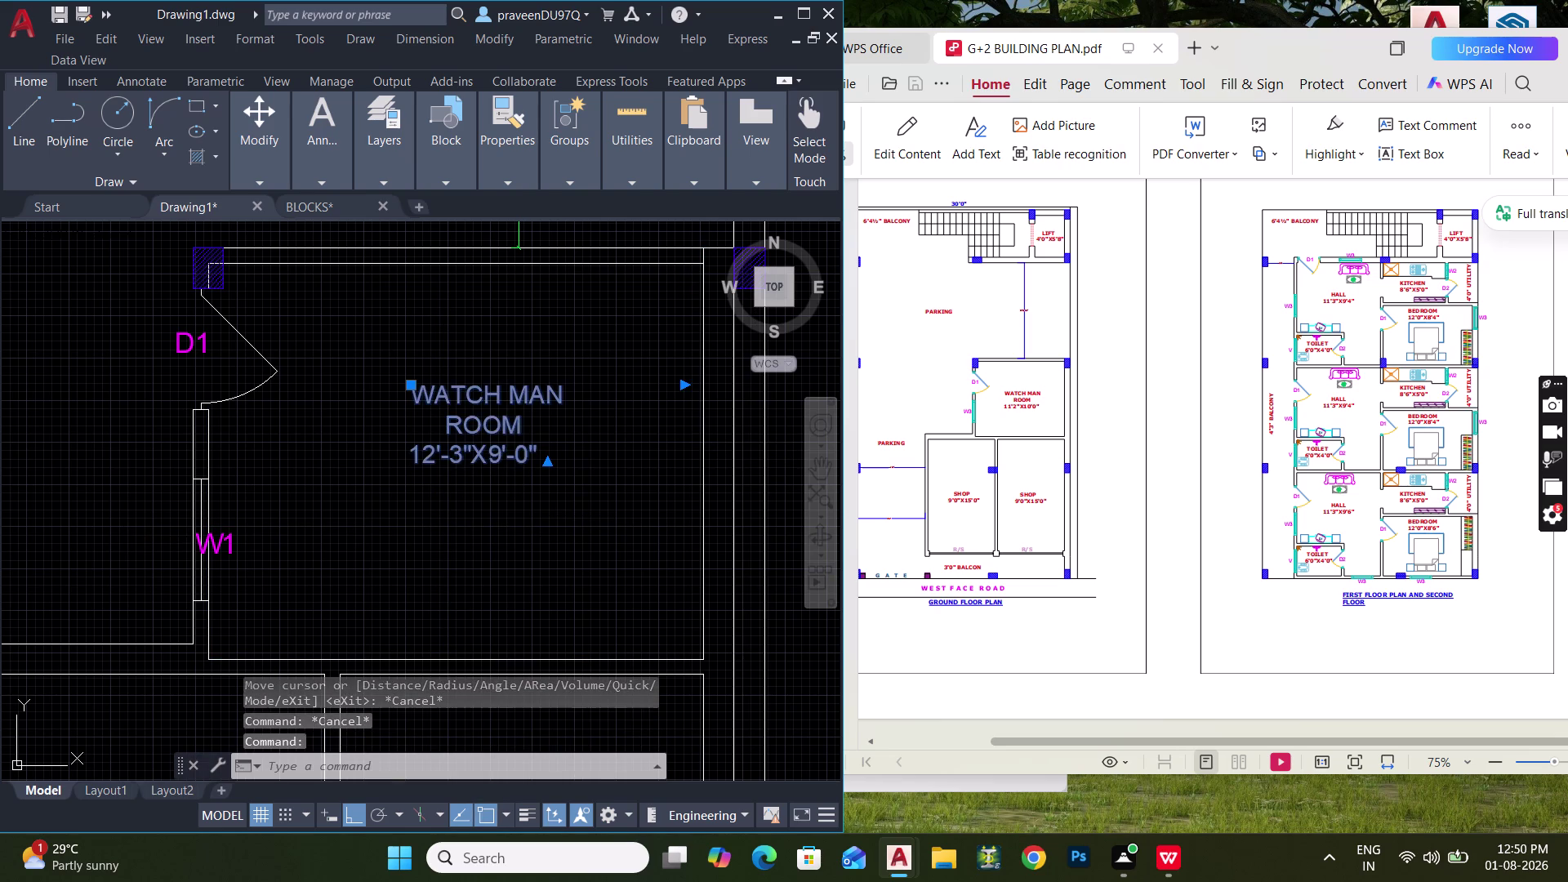
click(528, 458)
key(BackSpace)
key(5)
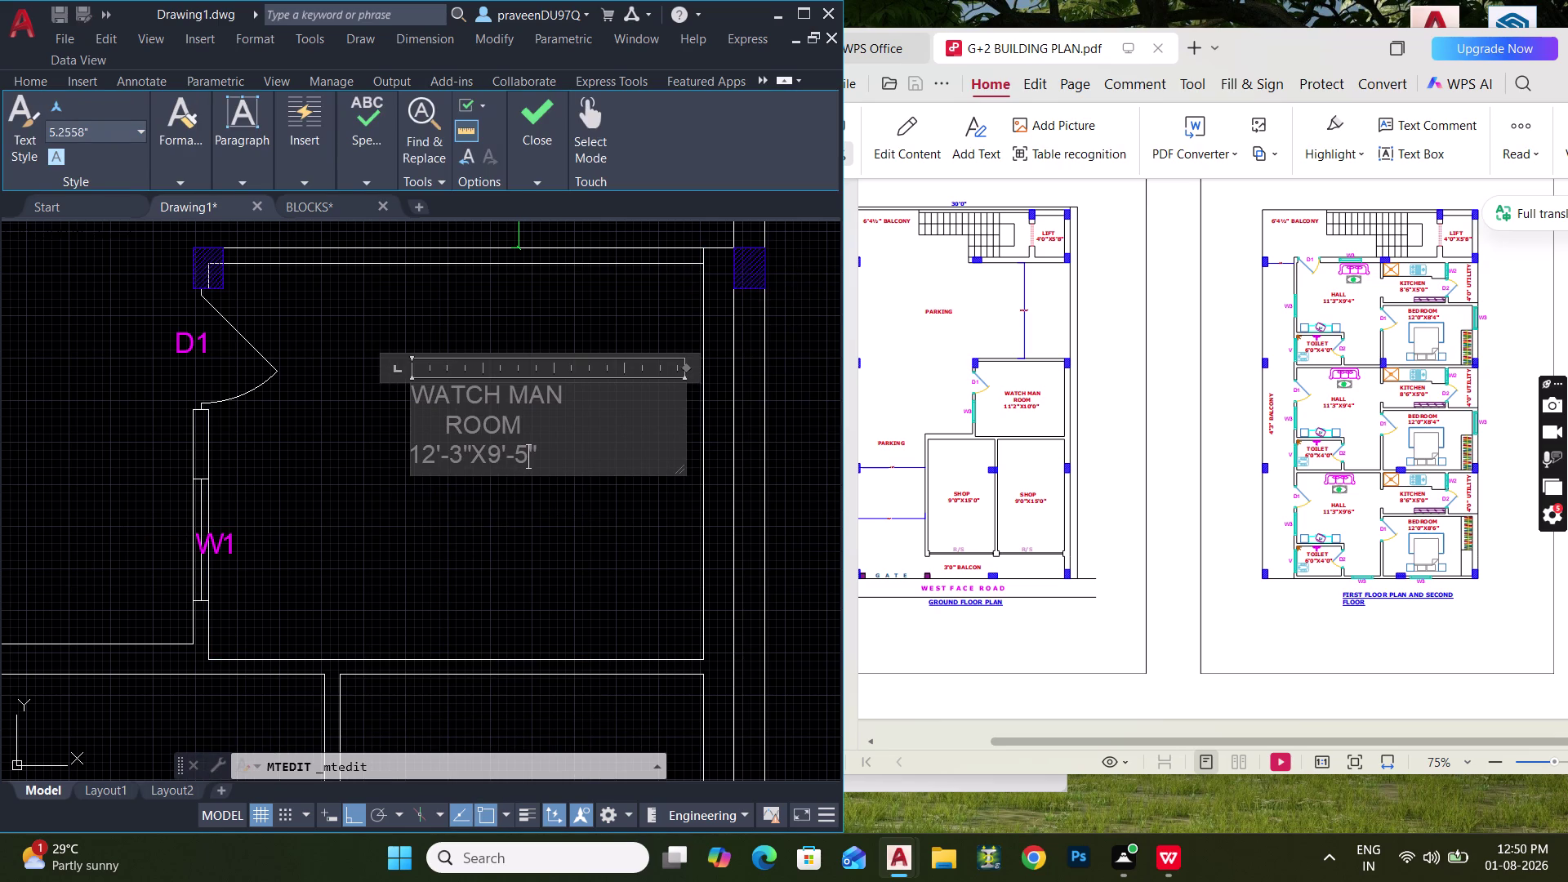
click(507, 514)
key(Escape)
scroll(down, 3)
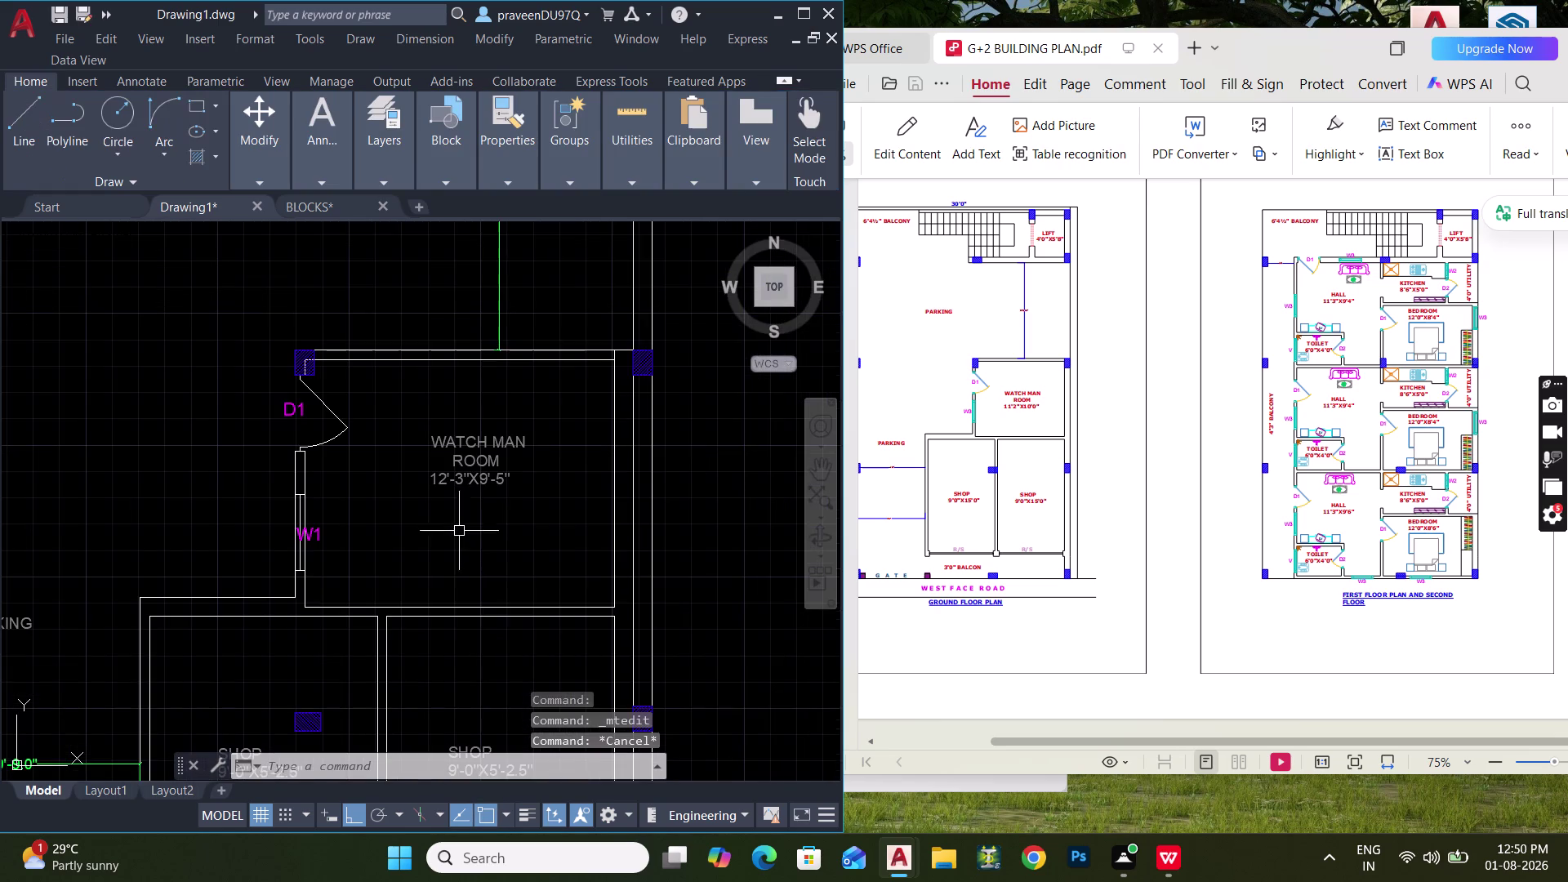
Move the W1 window label lower, beside its window.
middle_drag(434, 544, 501, 518)
scroll(up, 3)
click(369, 505)
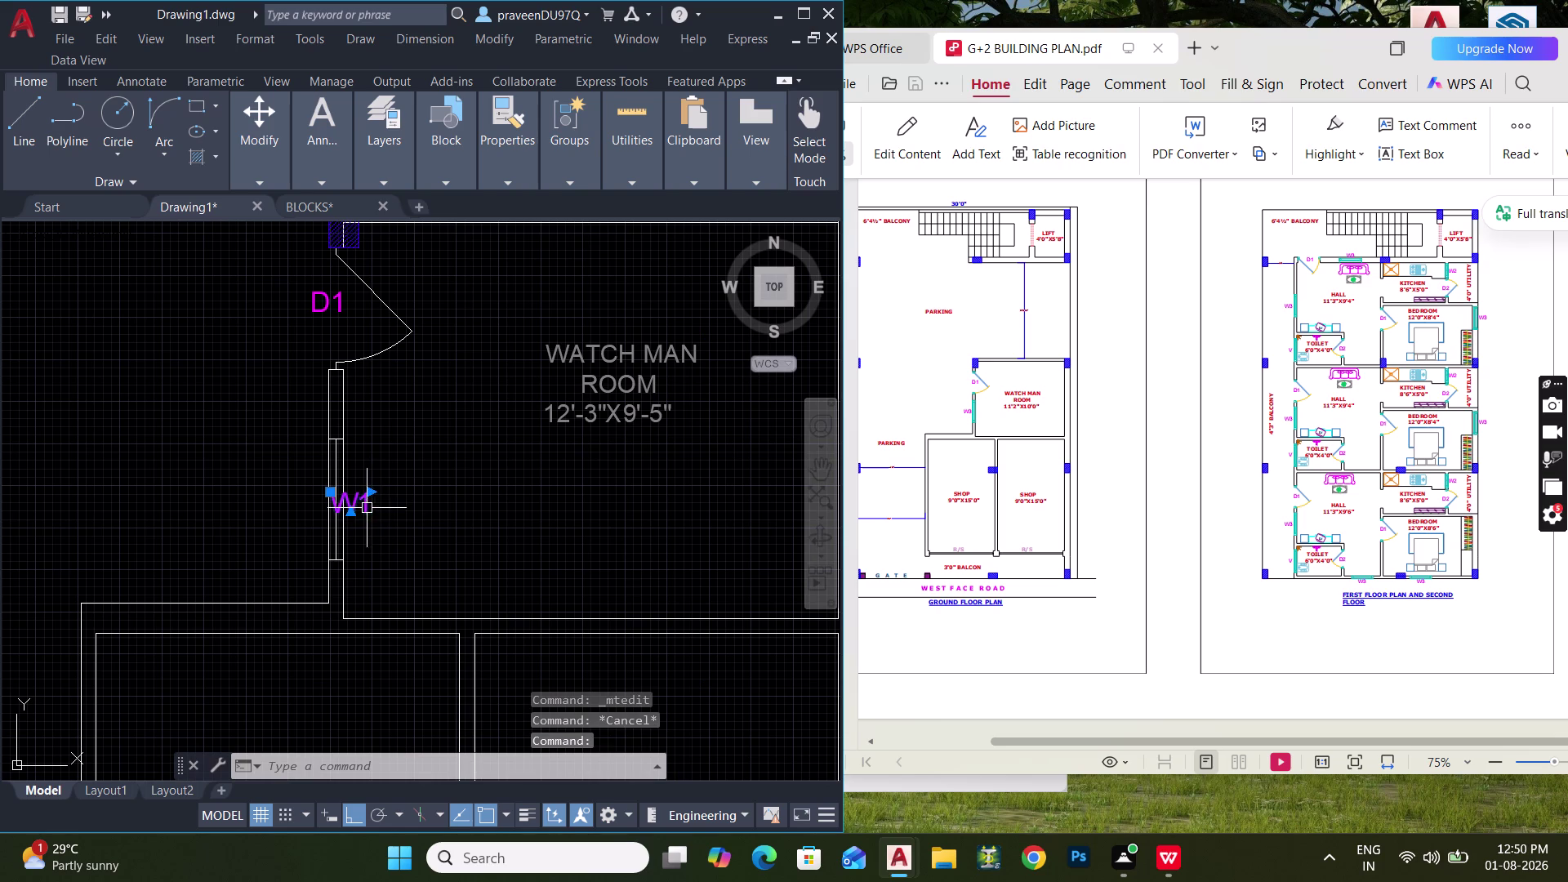
key(m)
key(space)
click(382, 519)
click(313, 524)
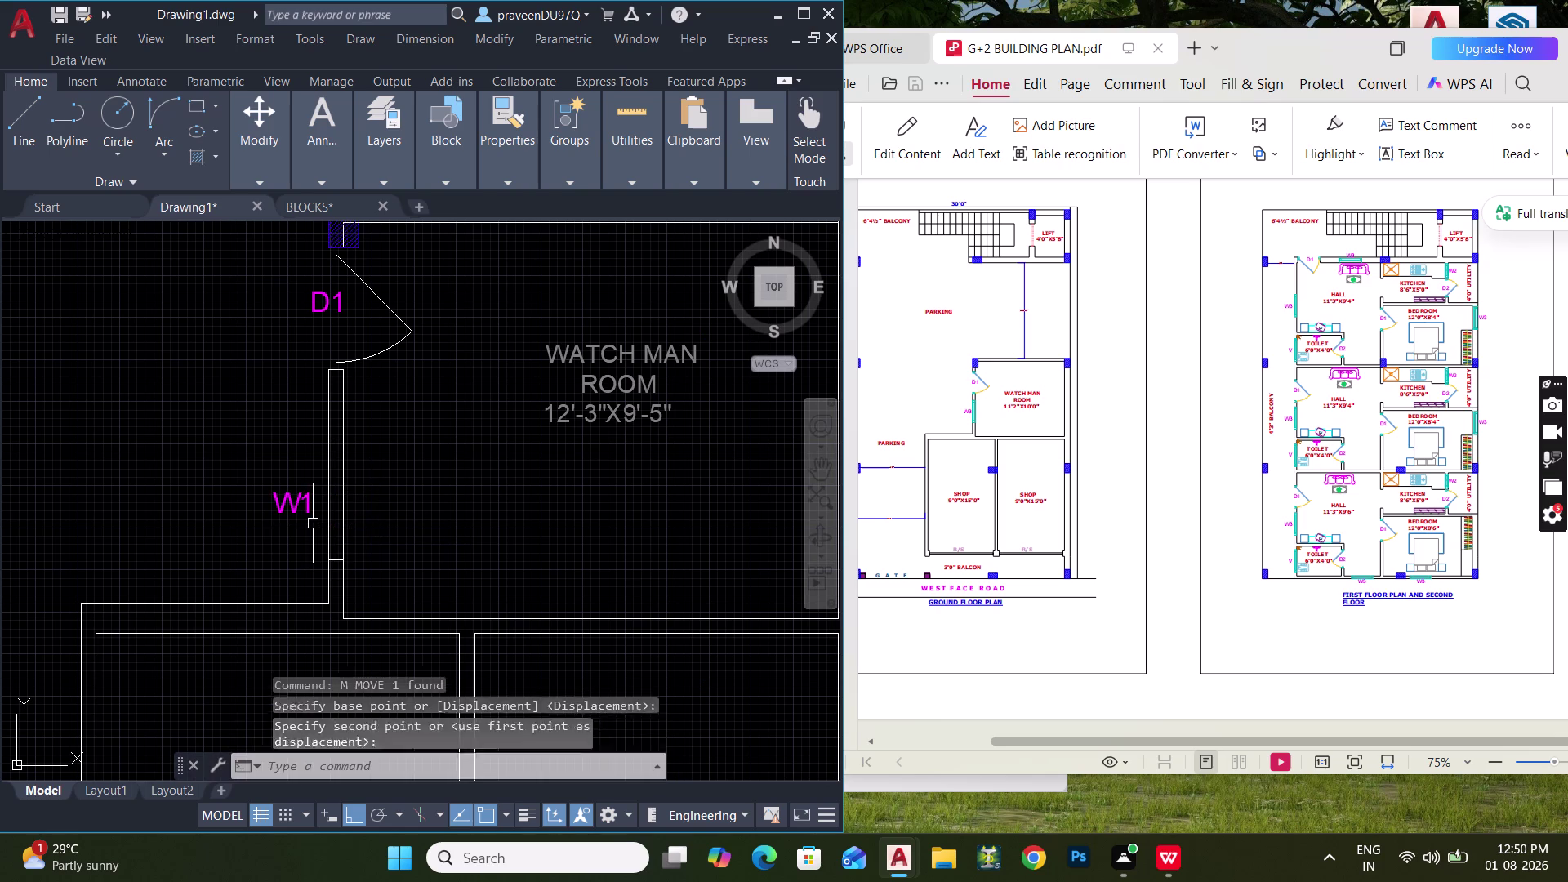
key(Escape)
Make layer 0 the current layer for drawing the road line.
scroll(down, 3)
scroll(down, 3)
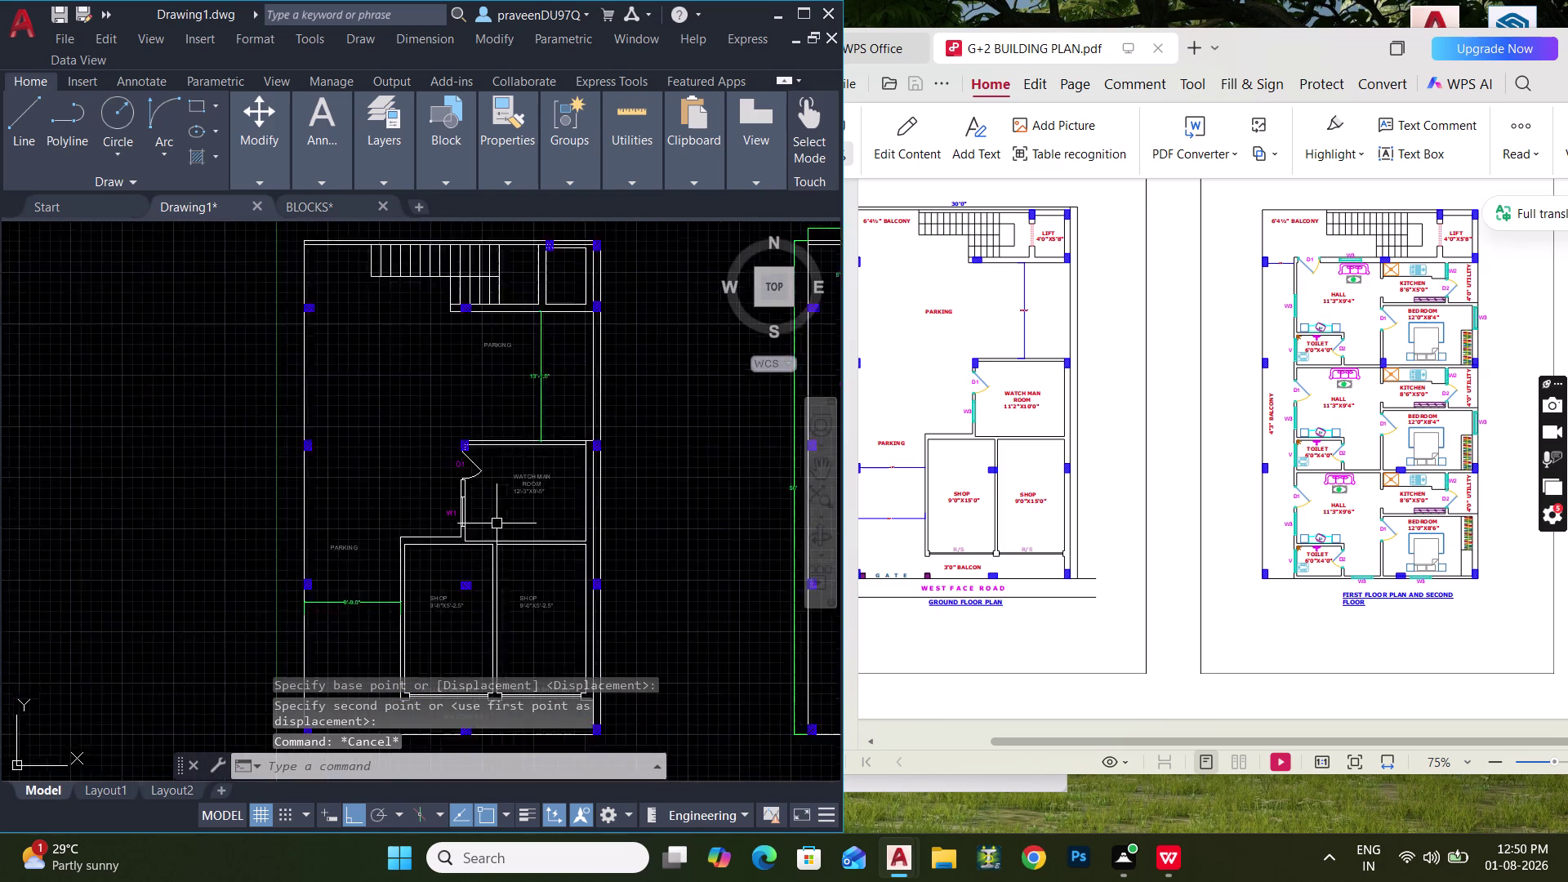
scroll(down, 3)
middle_drag(496, 532, 477, 440)
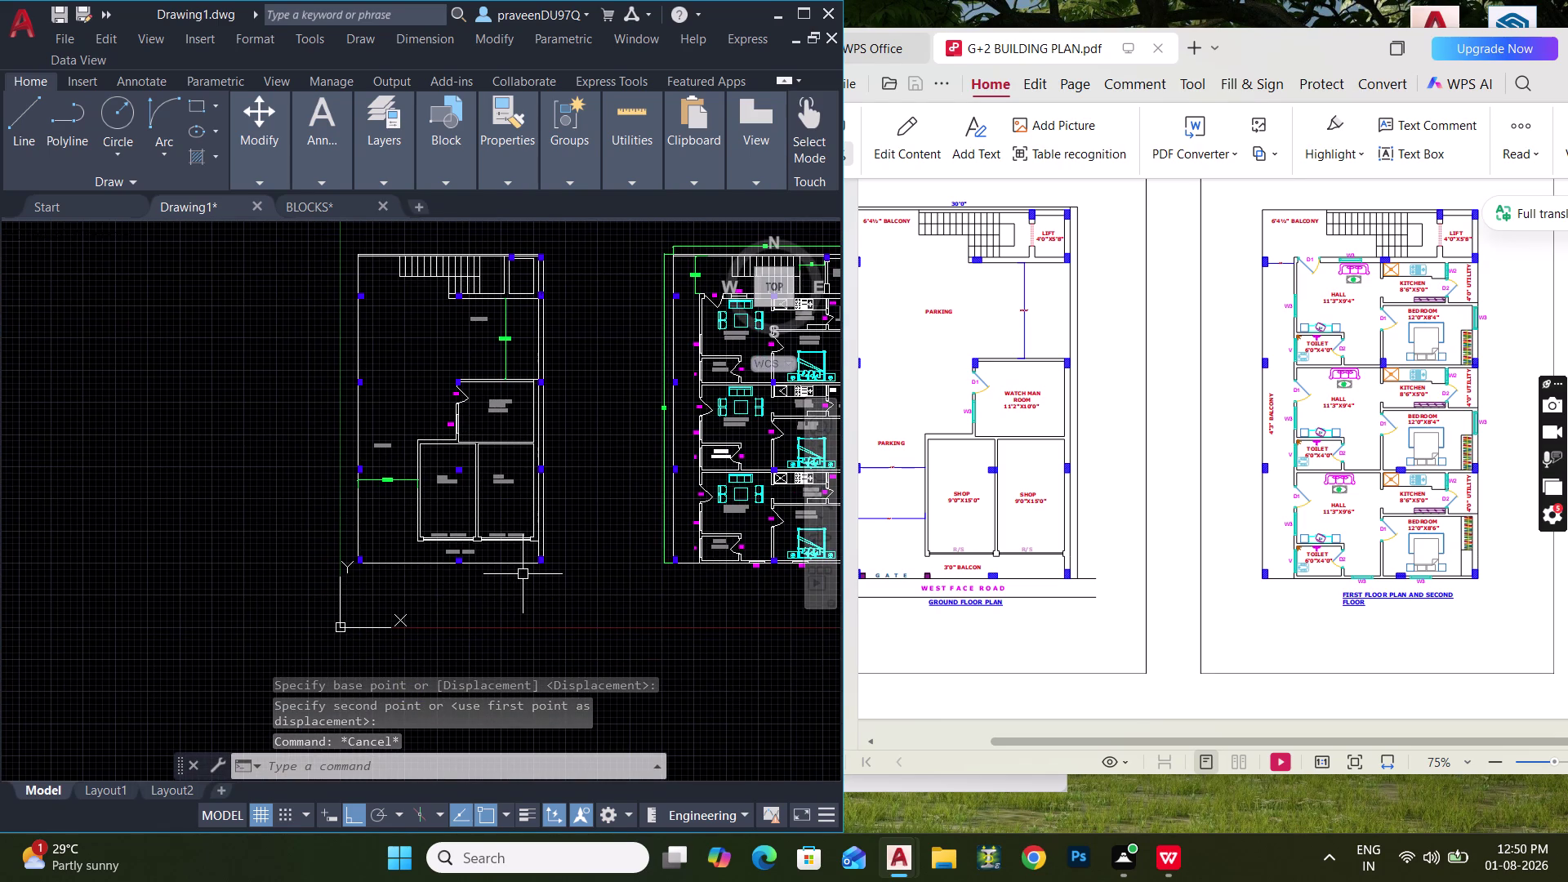
scroll(up, 3)
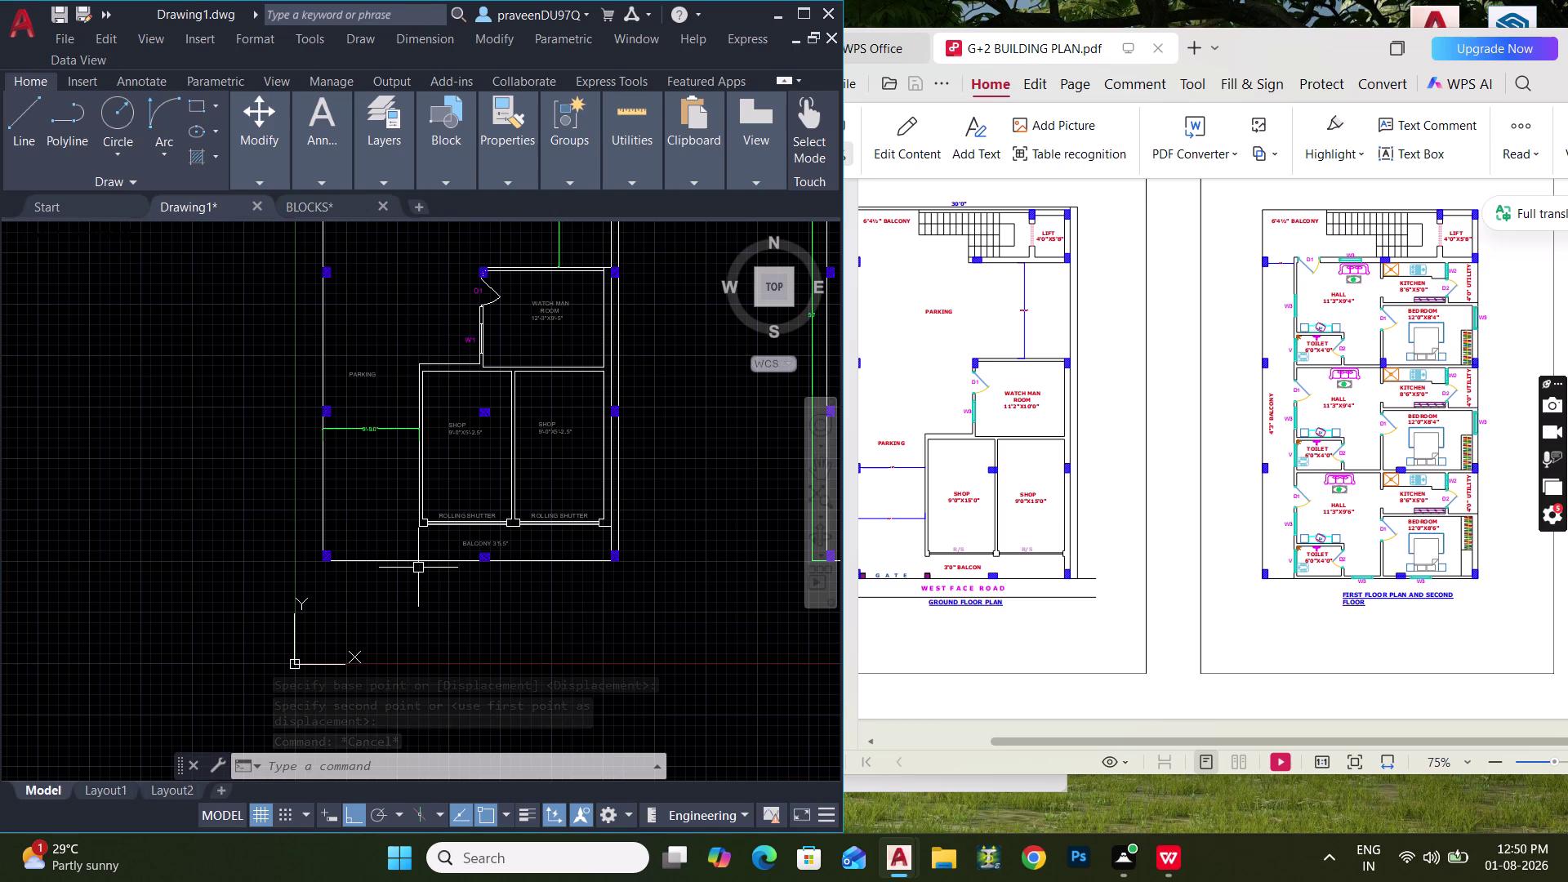
text(L)
key(space)
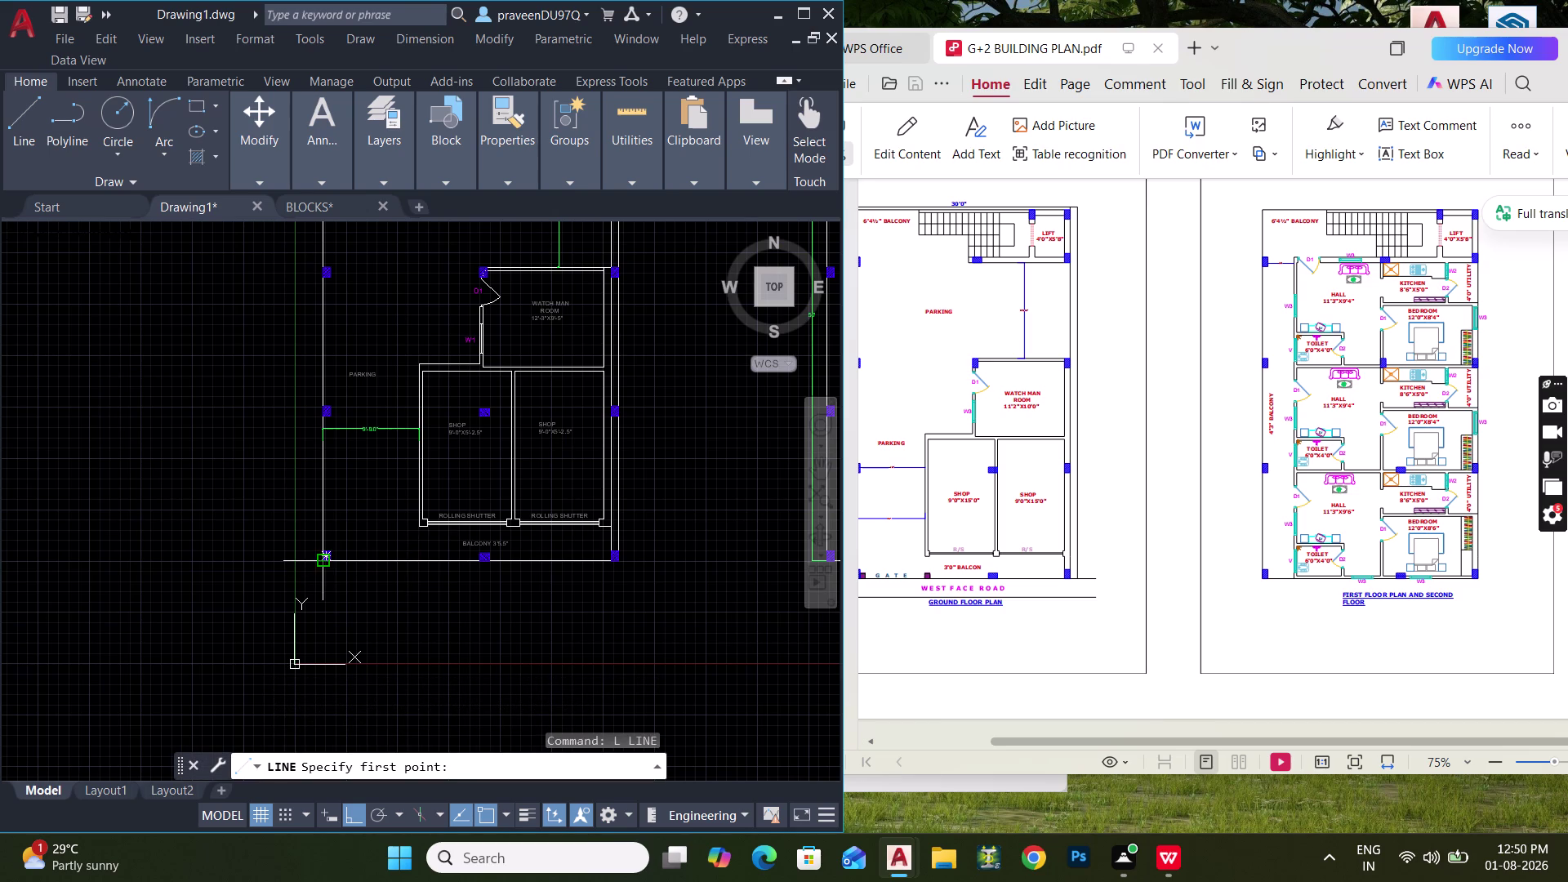
click(307, 168)
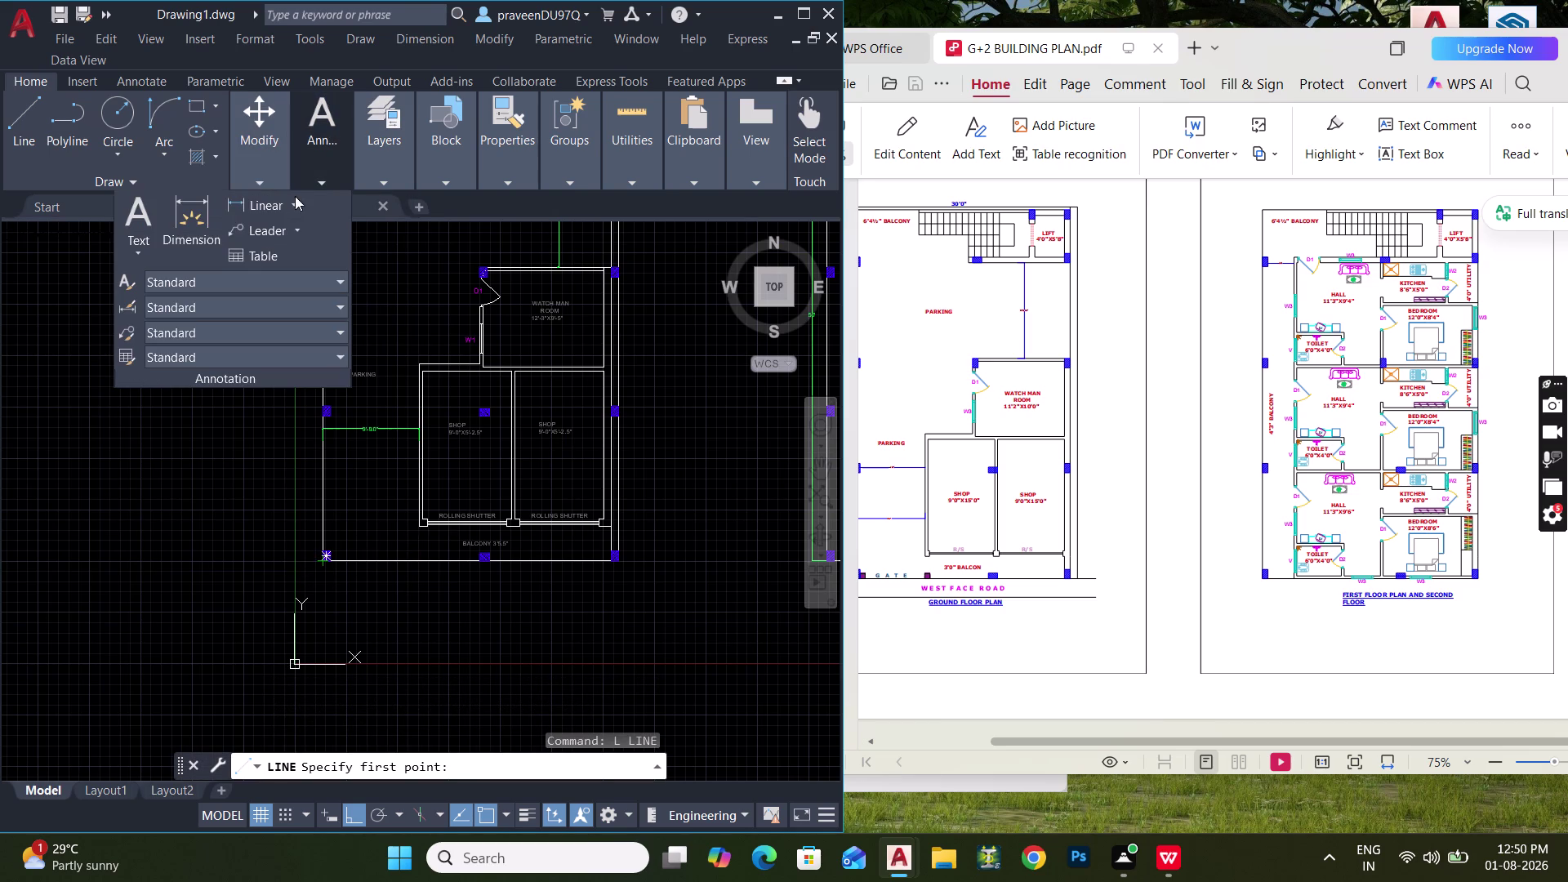
click(171, 222)
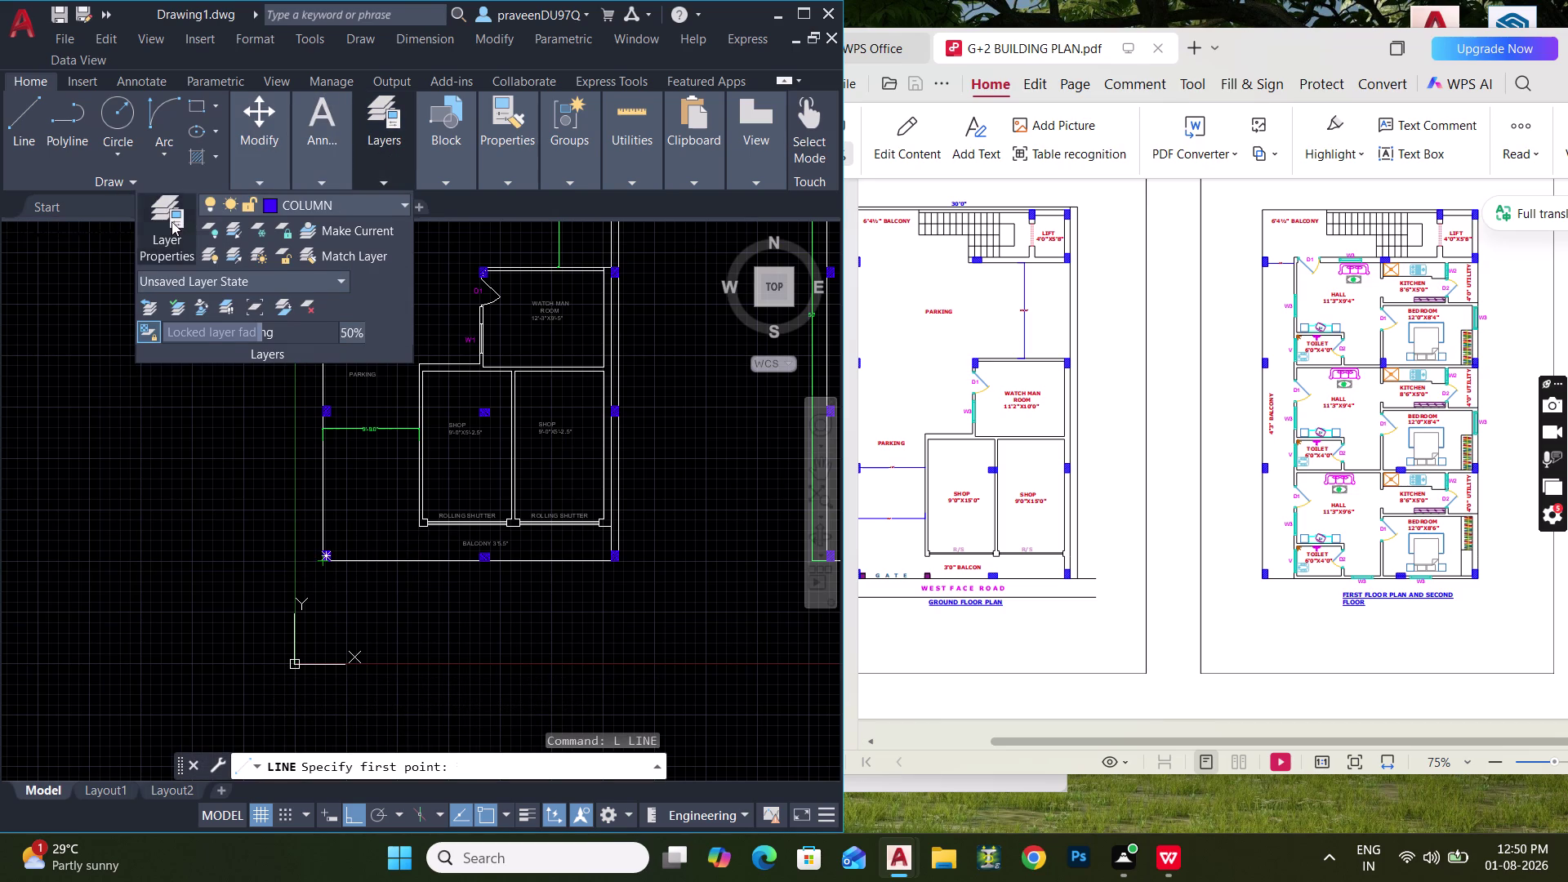
double_click(368, 325)
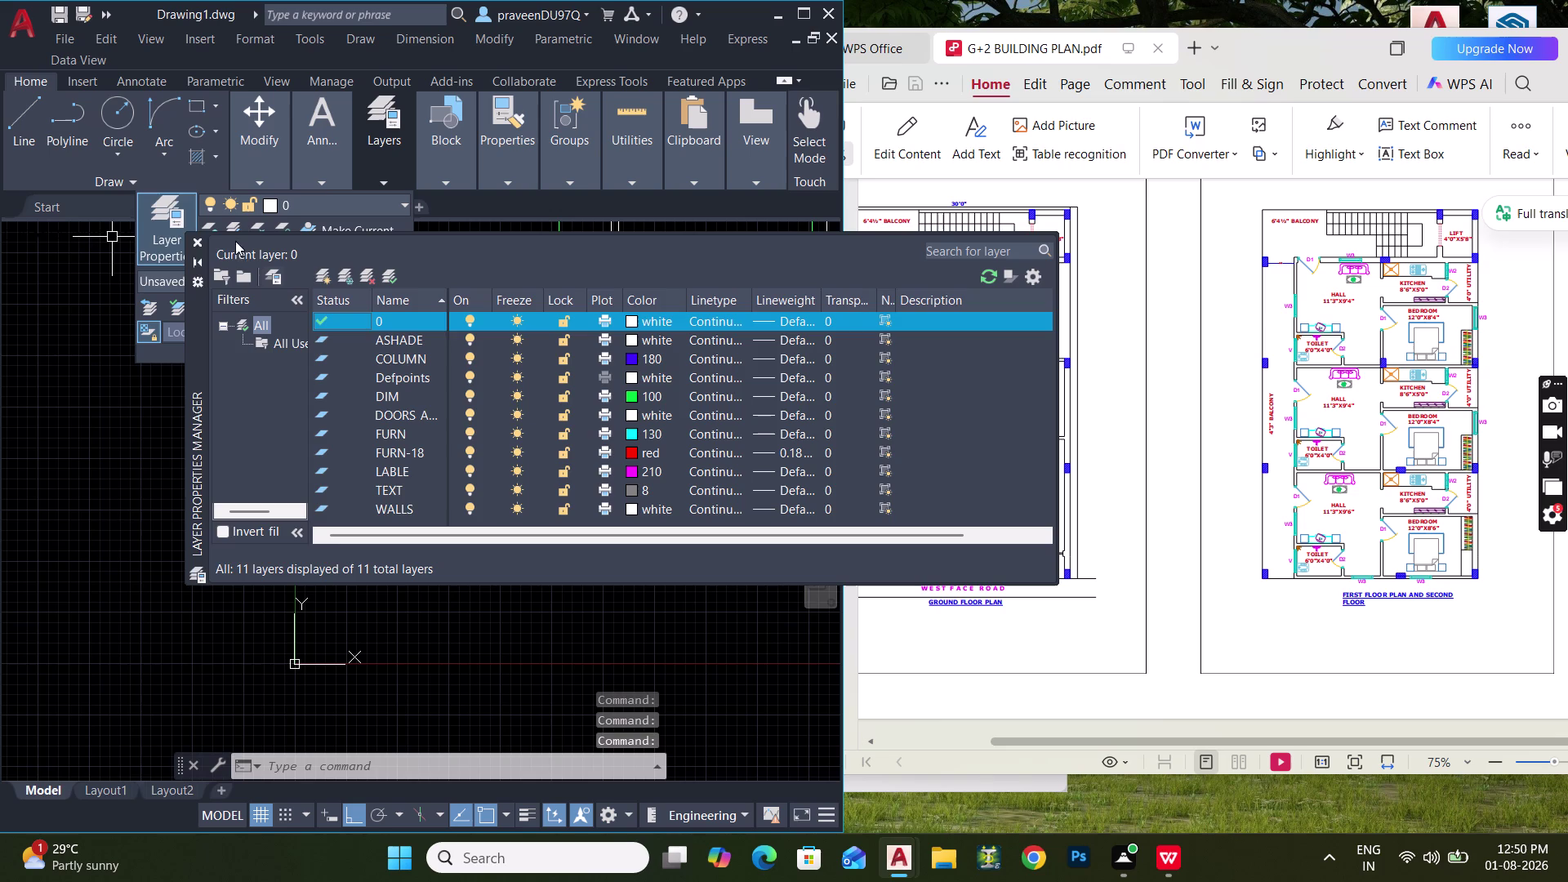
click(202, 242)
key(l)
key(space)
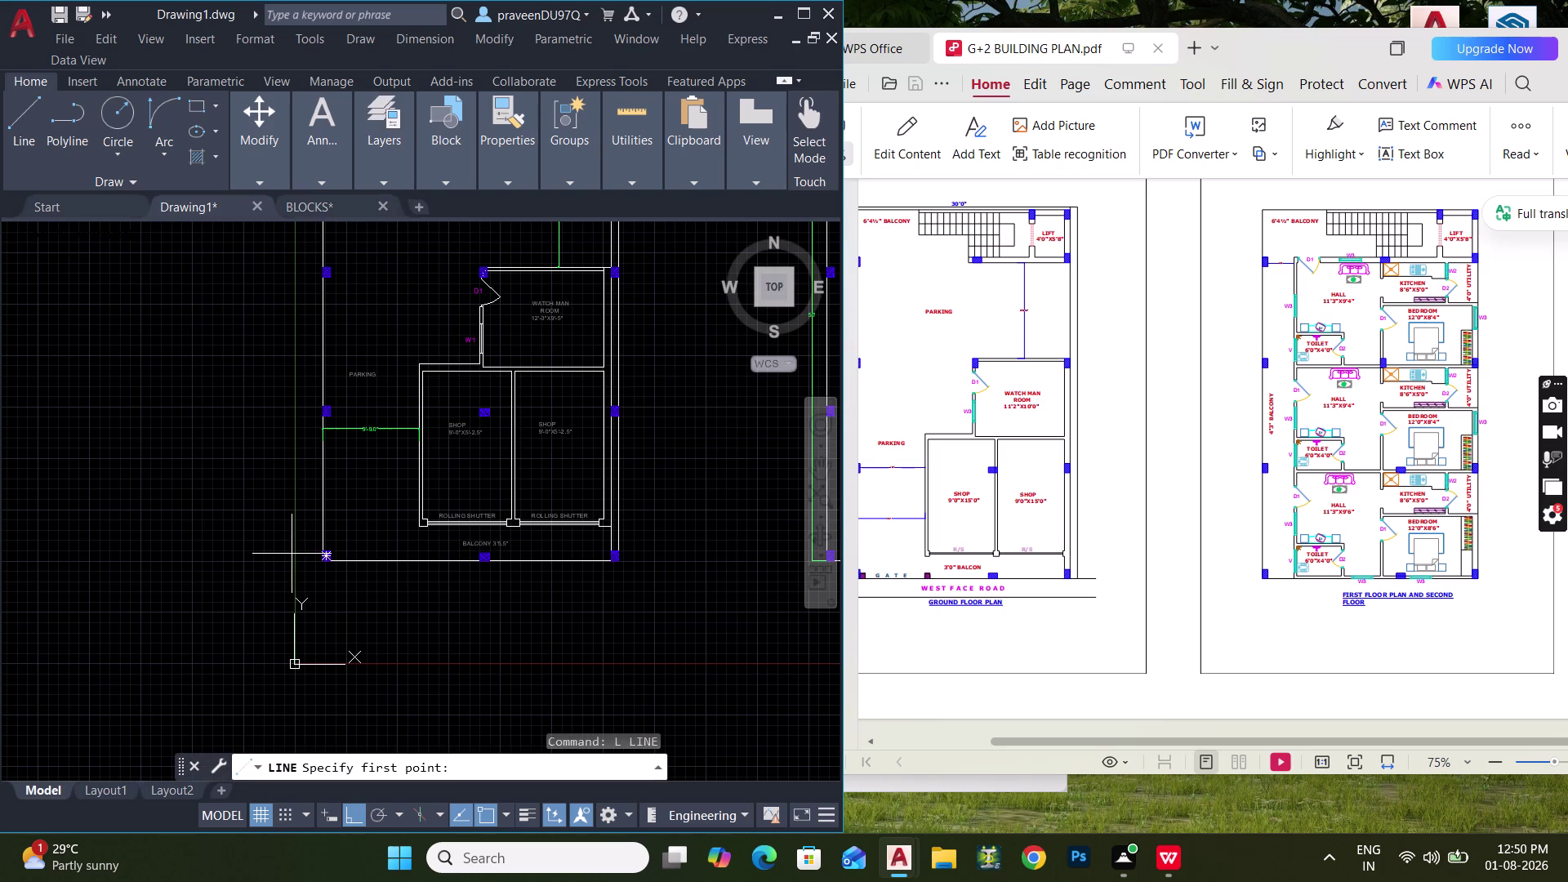
Draw a road line from the balcony's bottom-left corner to below the first floor plan.
click(179, 569)
middle_drag(620, 575, 361, 576)
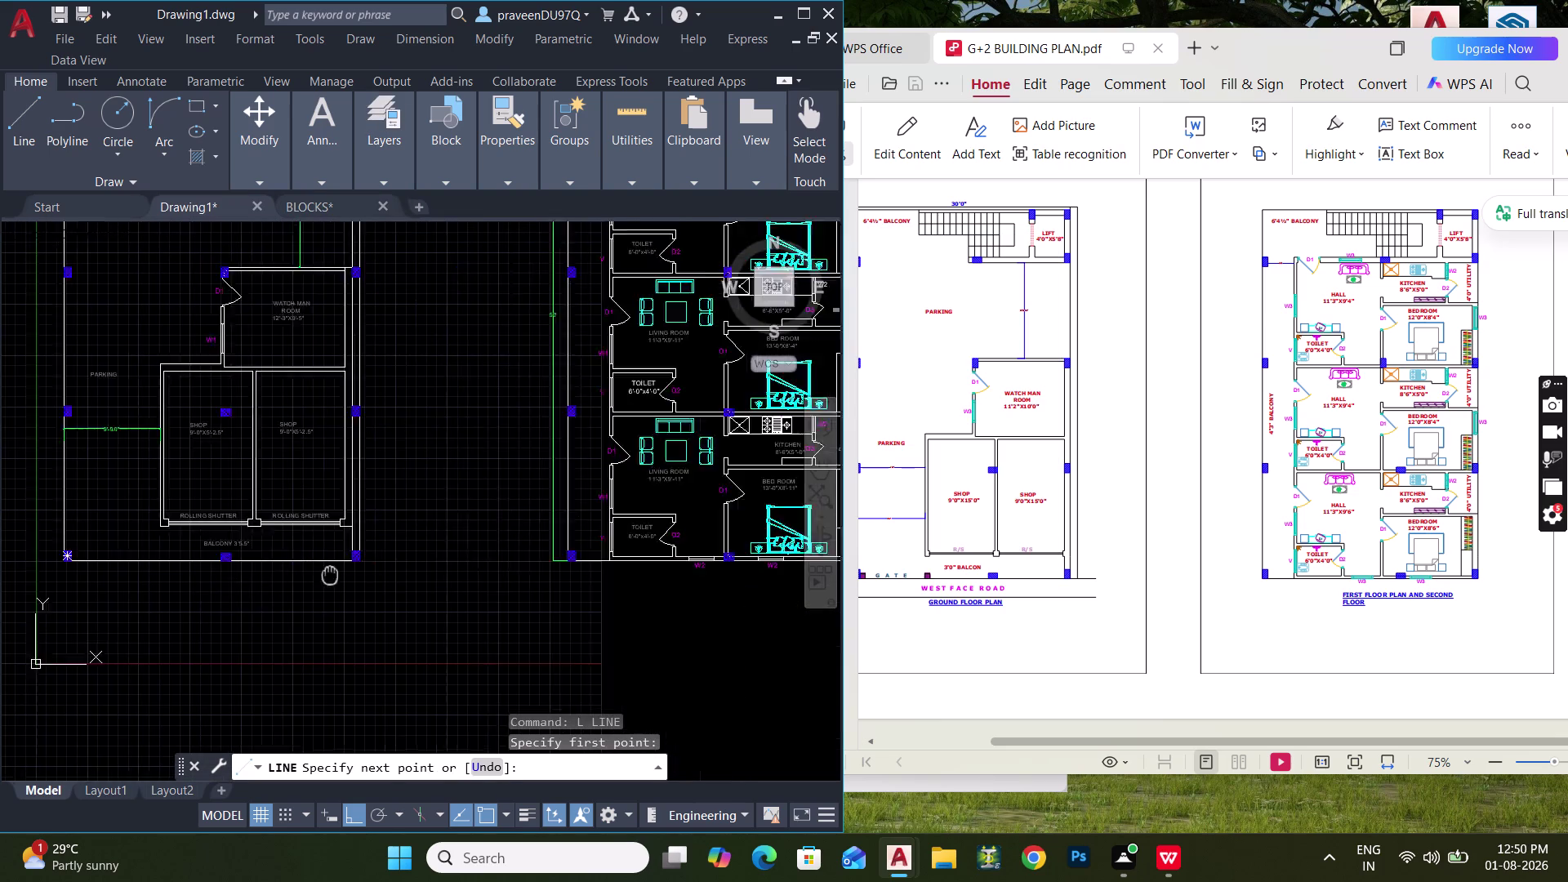
middle_drag(361, 575, 180, 567)
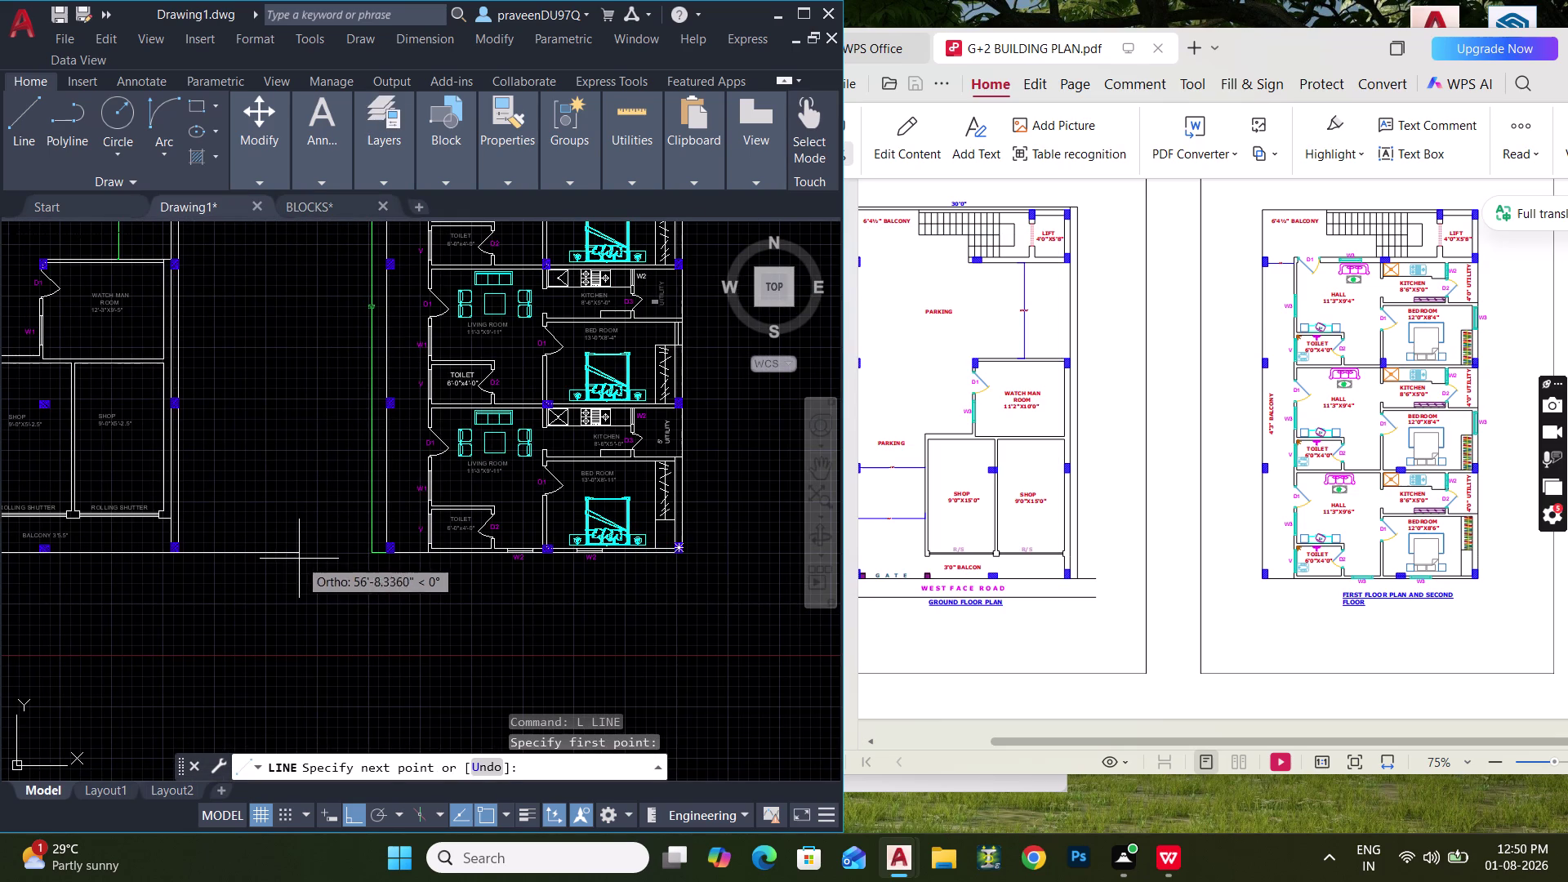
click(299, 559)
key(Escape)
key(Escape)
key(Escape)
Offset the road line 5' downward to create the parallel road edge.
middle_drag(289, 587, 451, 585)
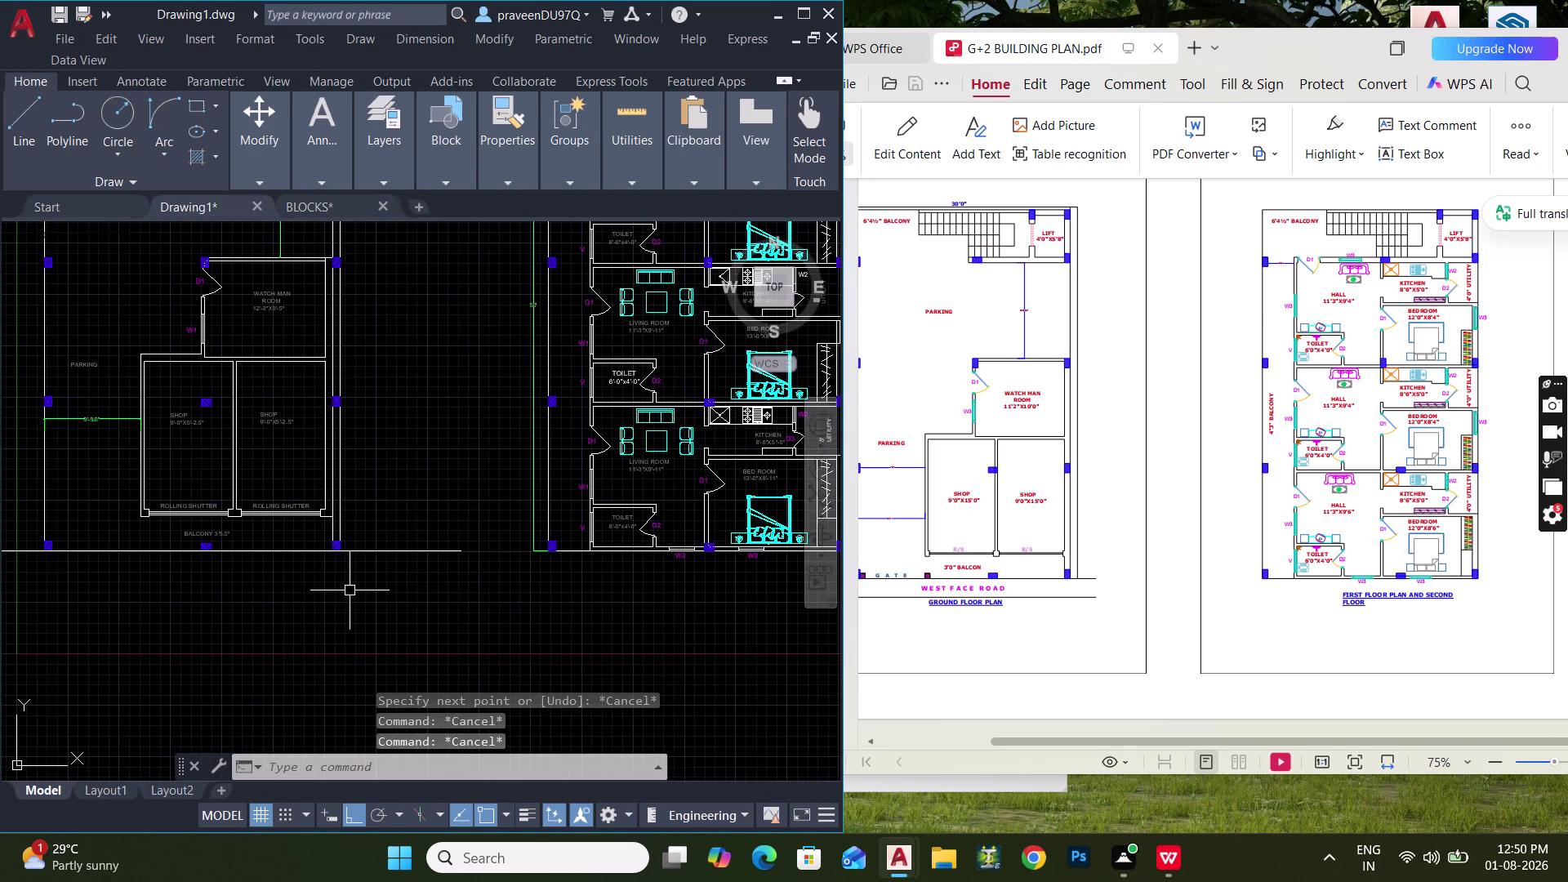
middle_drag(378, 585, 463, 560)
text(O 5)
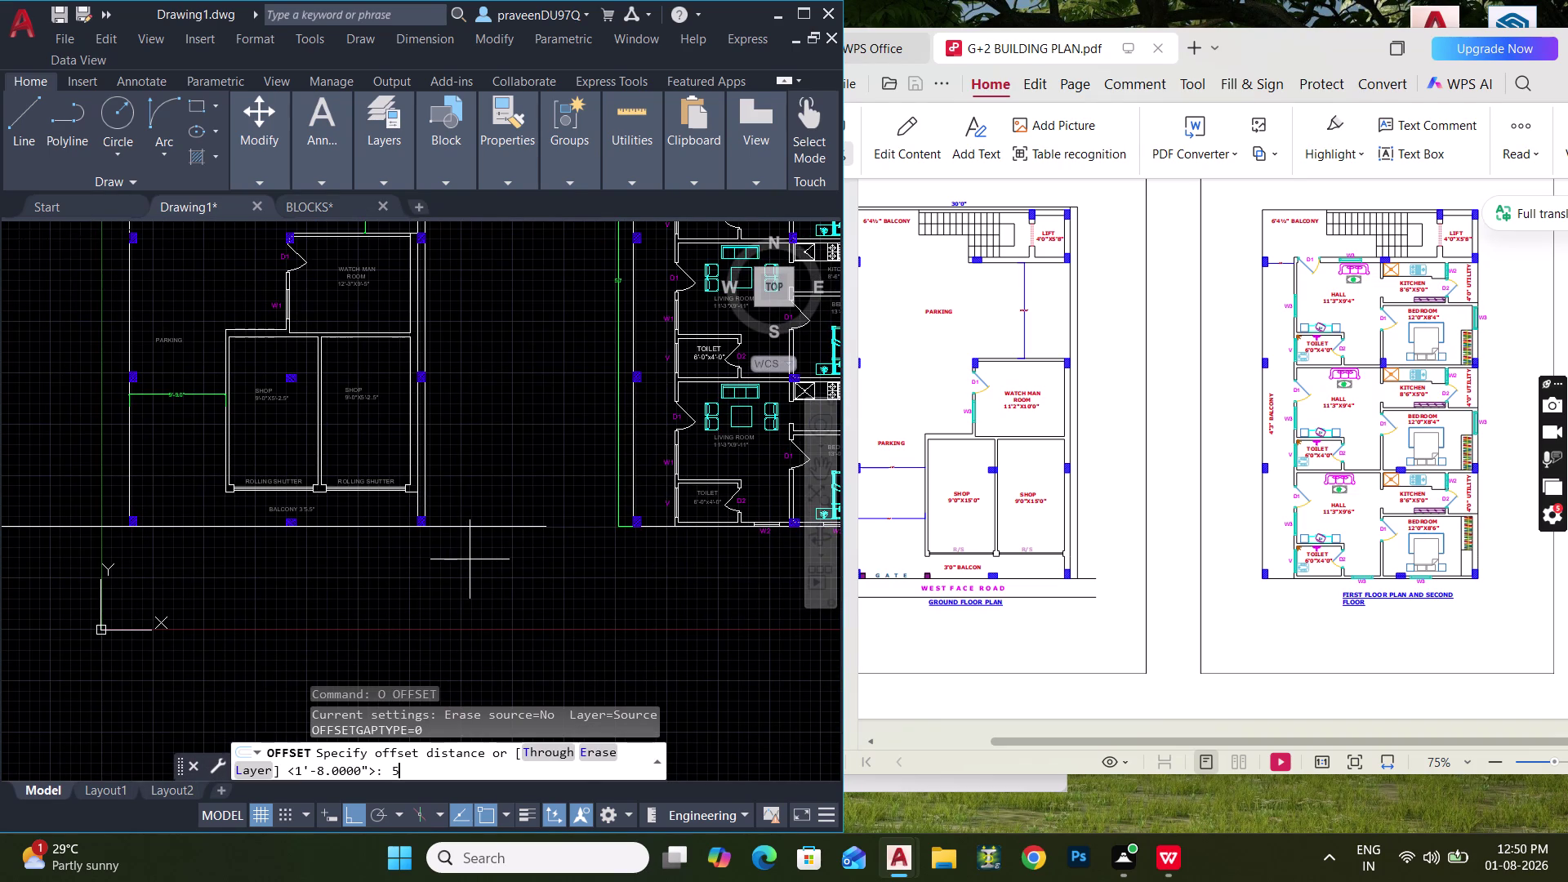
text(')
key(Return)
click(475, 529)
click(472, 612)
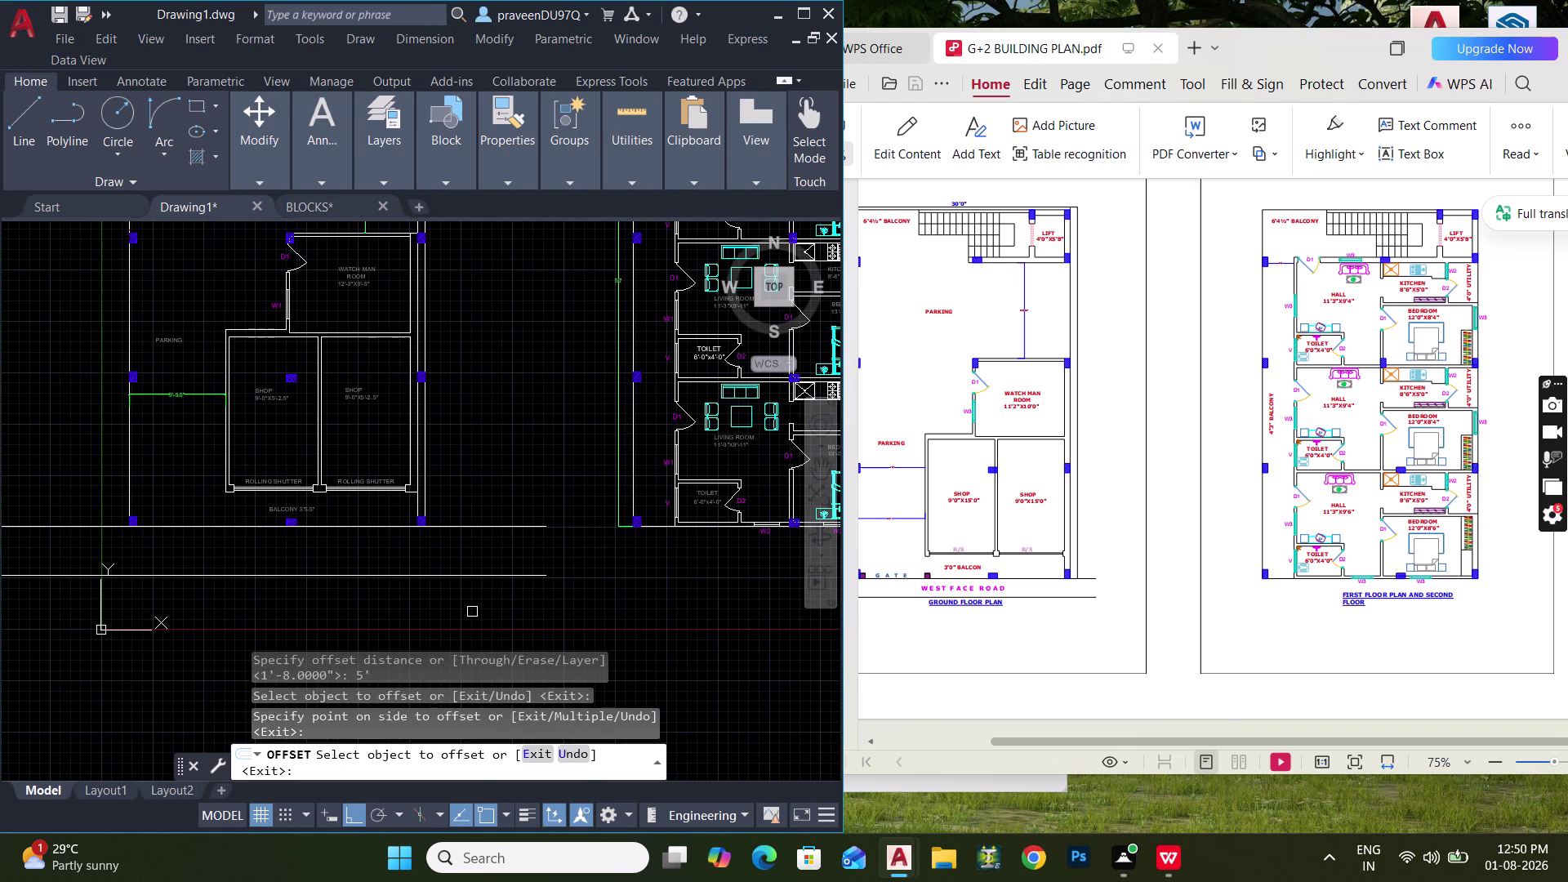
middle_drag(386, 545, 610, 469)
key(Escape)
key(Escape)
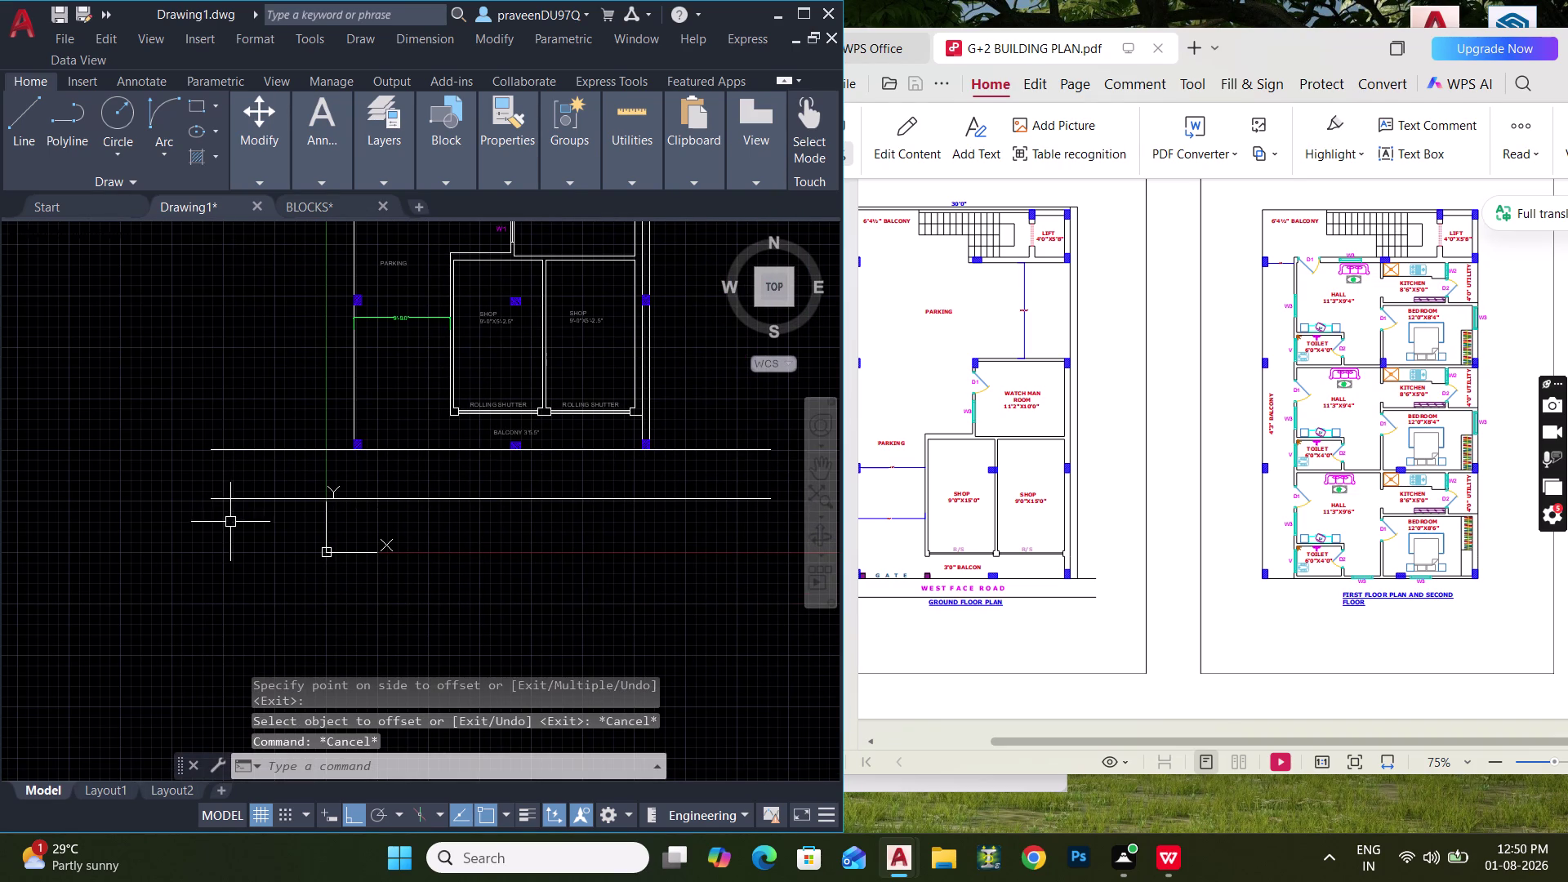
Grip-stretch the left ends of both road lines.
drag(231, 523, 225, 500)
click(215, 403)
click(208, 452)
click(324, 448)
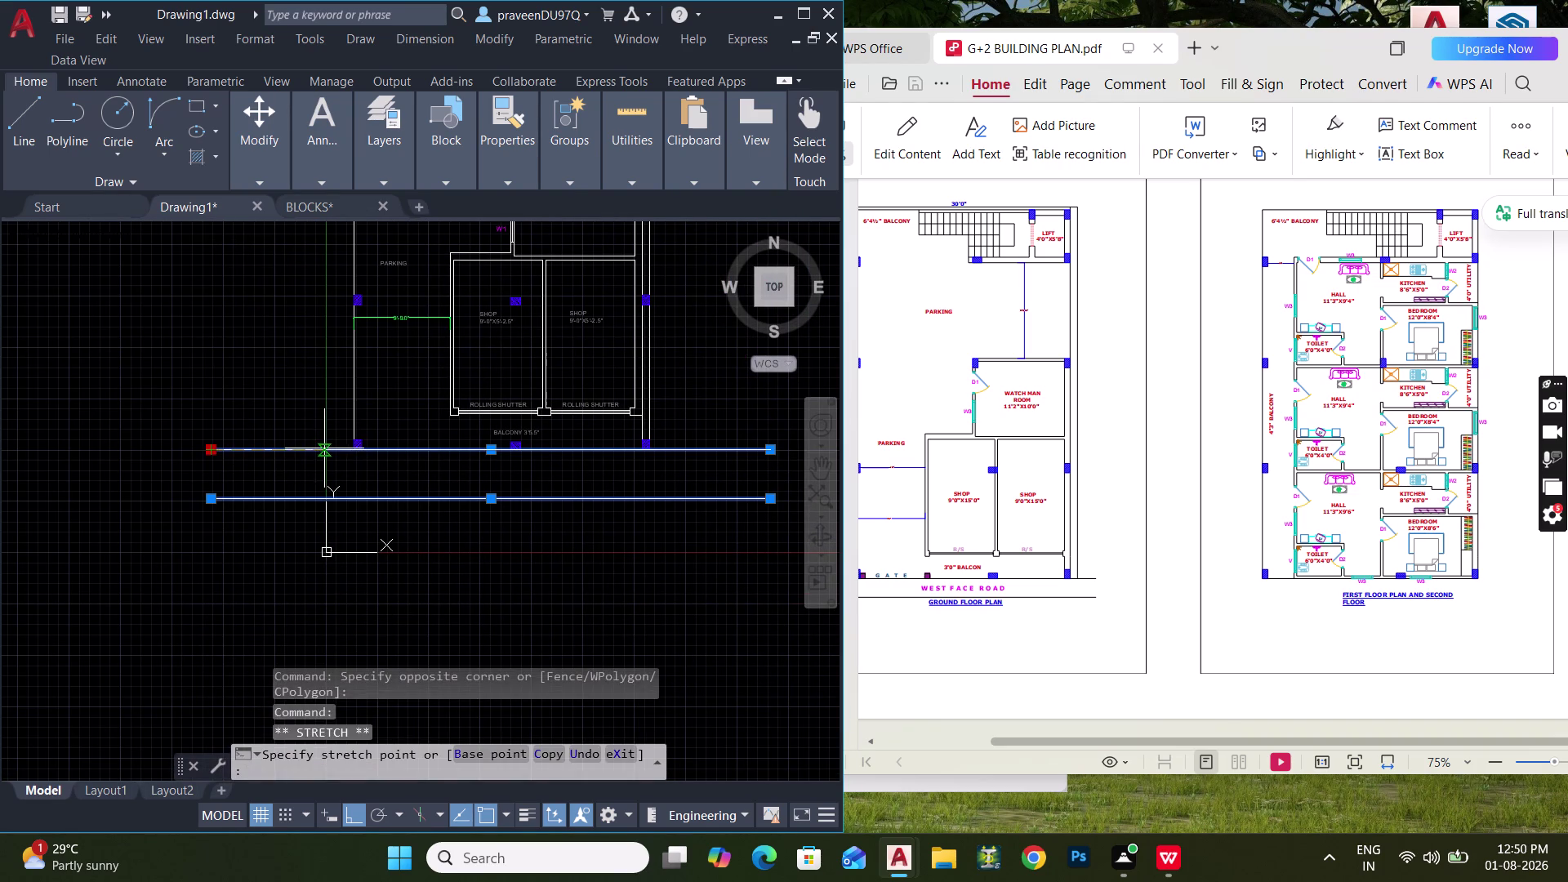
click(214, 501)
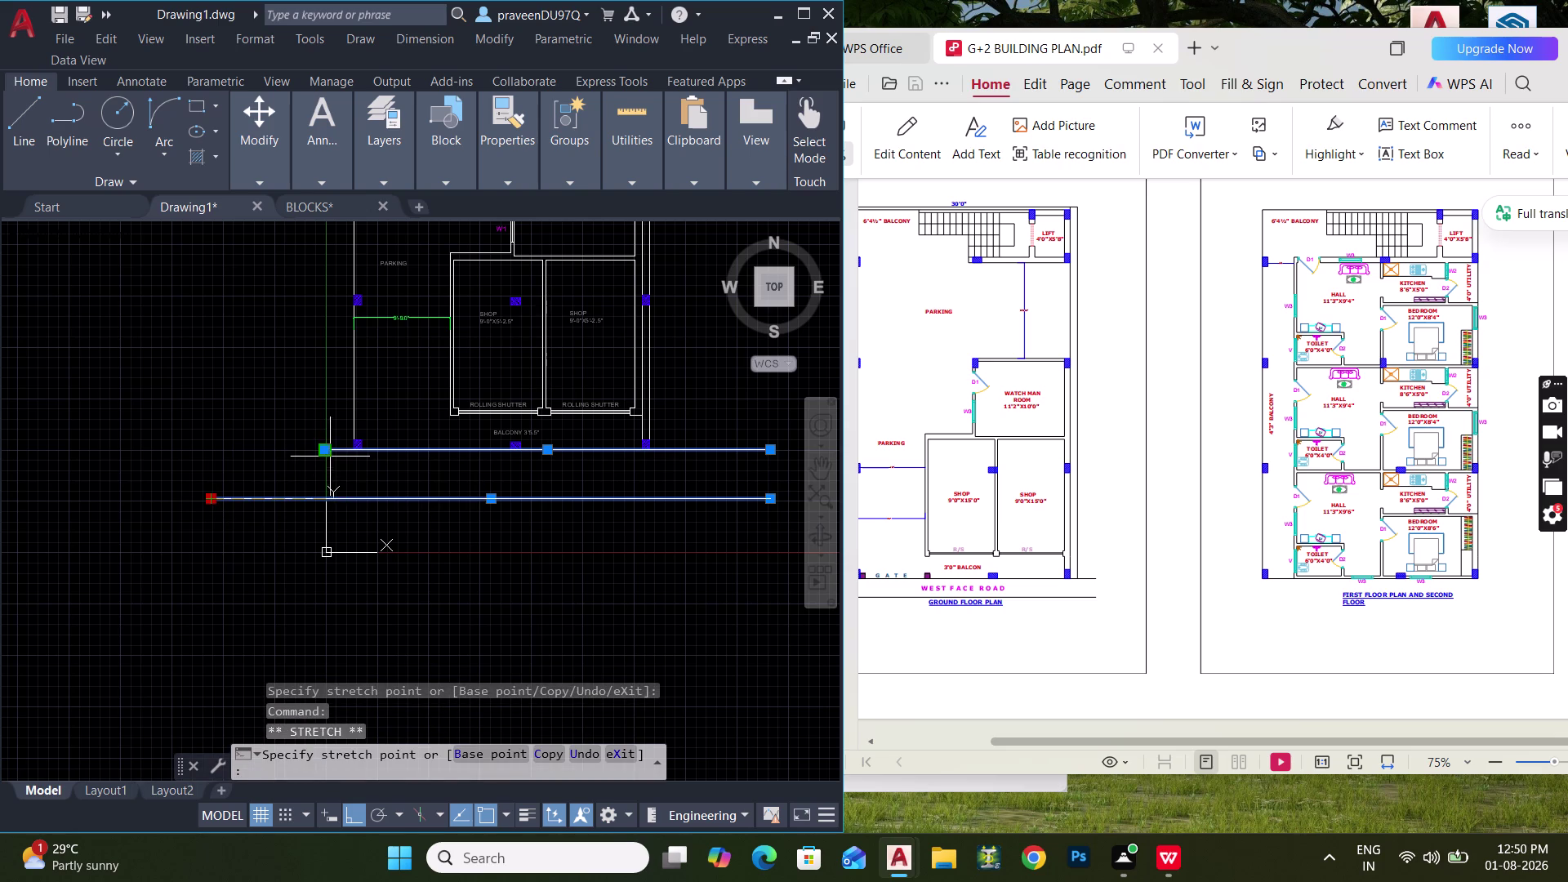
click(322, 483)
key(Escape)
key(Escape)
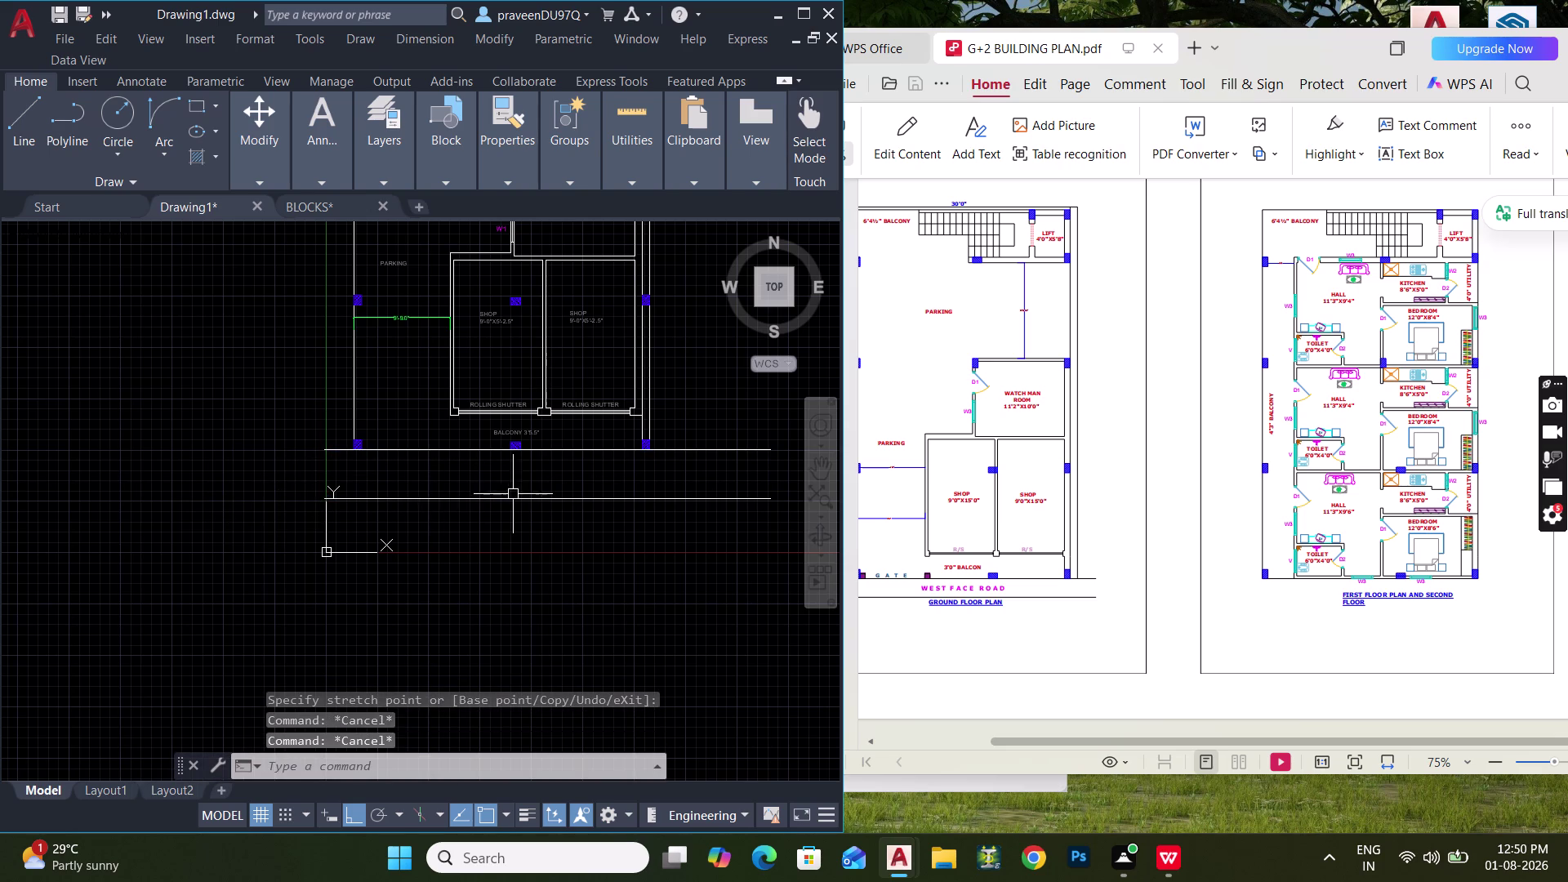
Zoom in on the shop fronts and select the left ROLLING SHUTTER label.
middle_drag(492, 502, 360, 554)
scroll(up, 3)
middle_drag(357, 526, 380, 561)
scroll(up, 3)
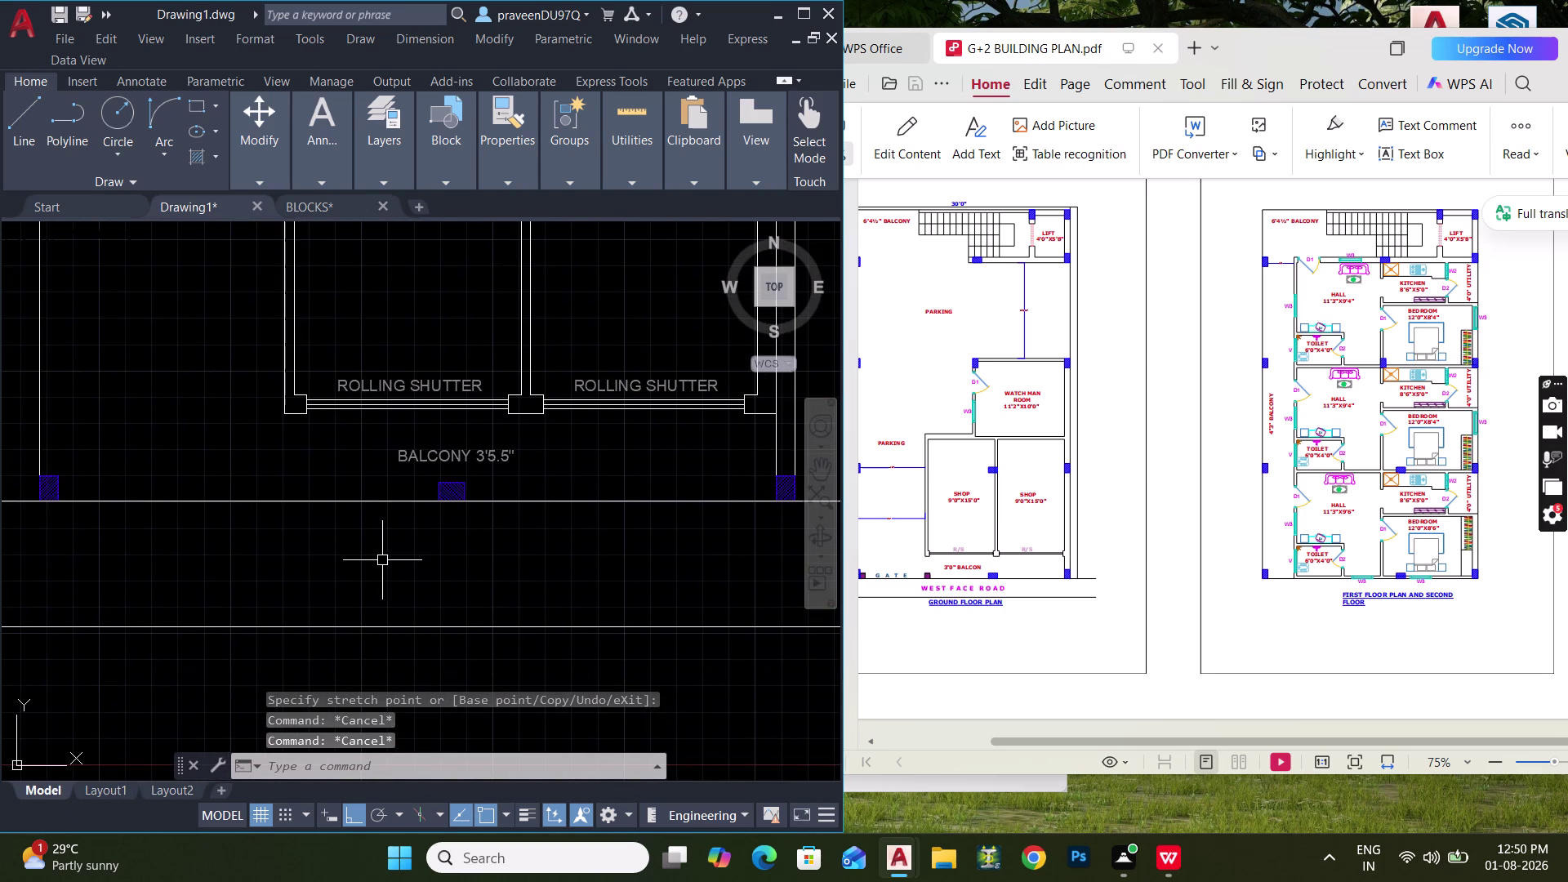
click(443, 382)
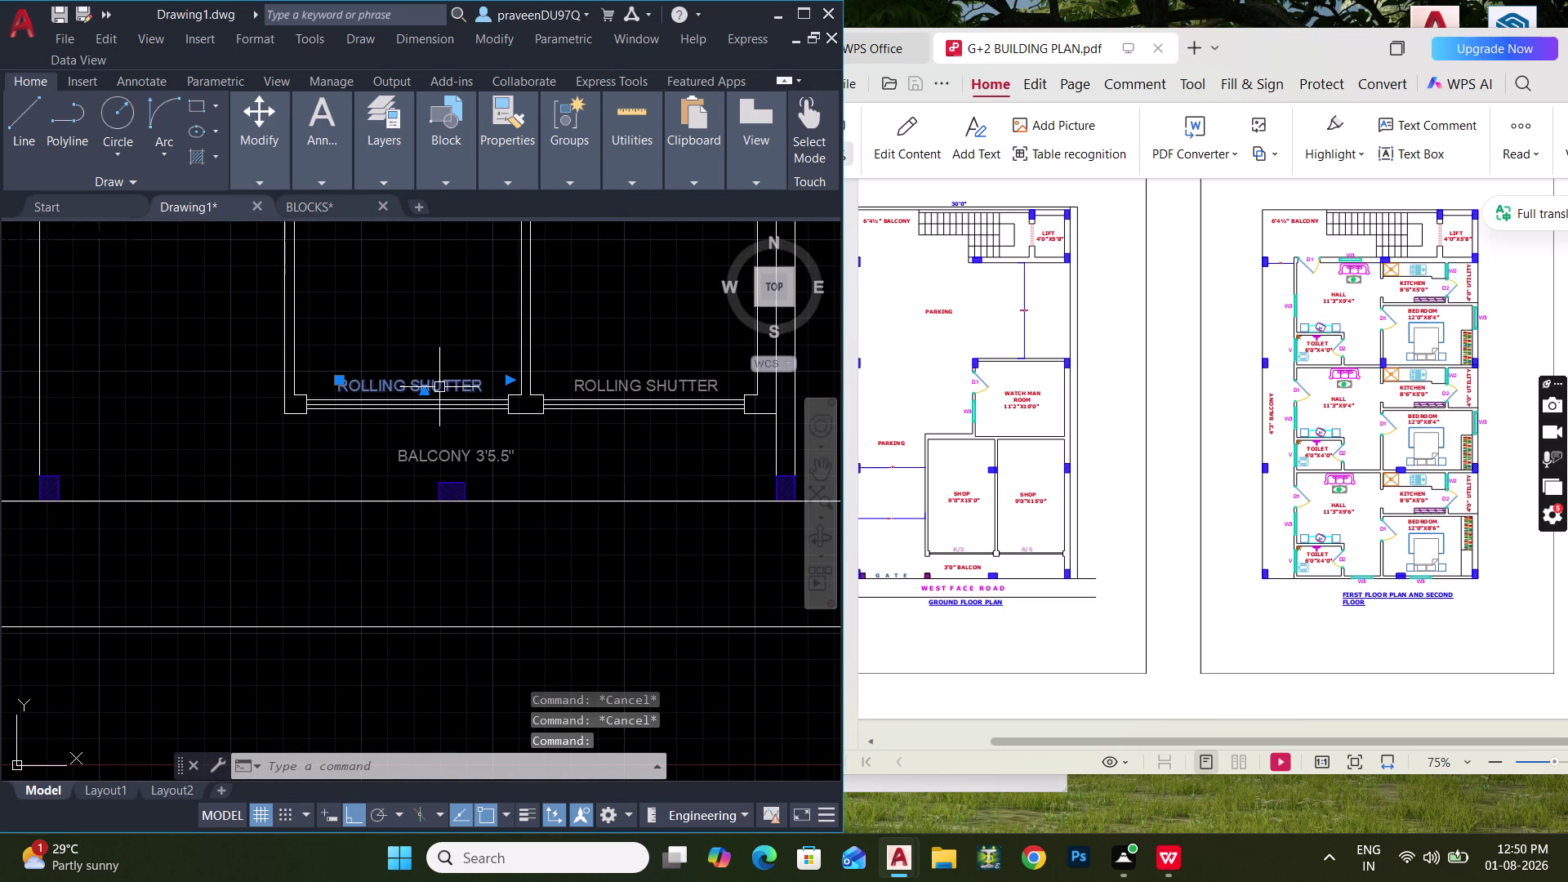
Copy the ROLLING SHUTTER label to a spot between the road lines.
text(CO)
key(space)
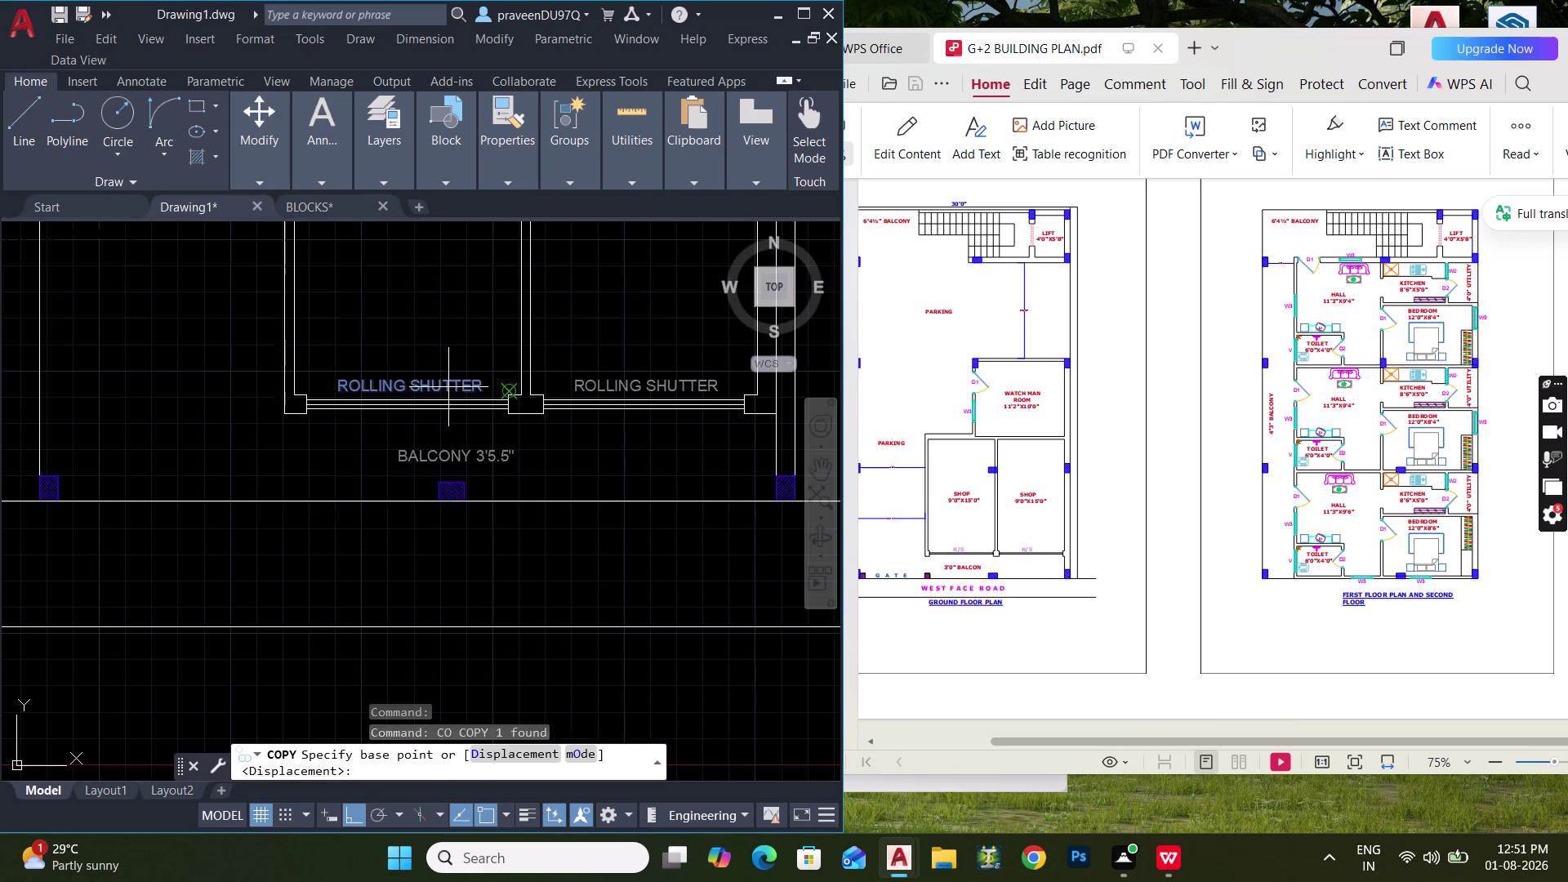
click(443, 389)
click(446, 570)
key(Escape)
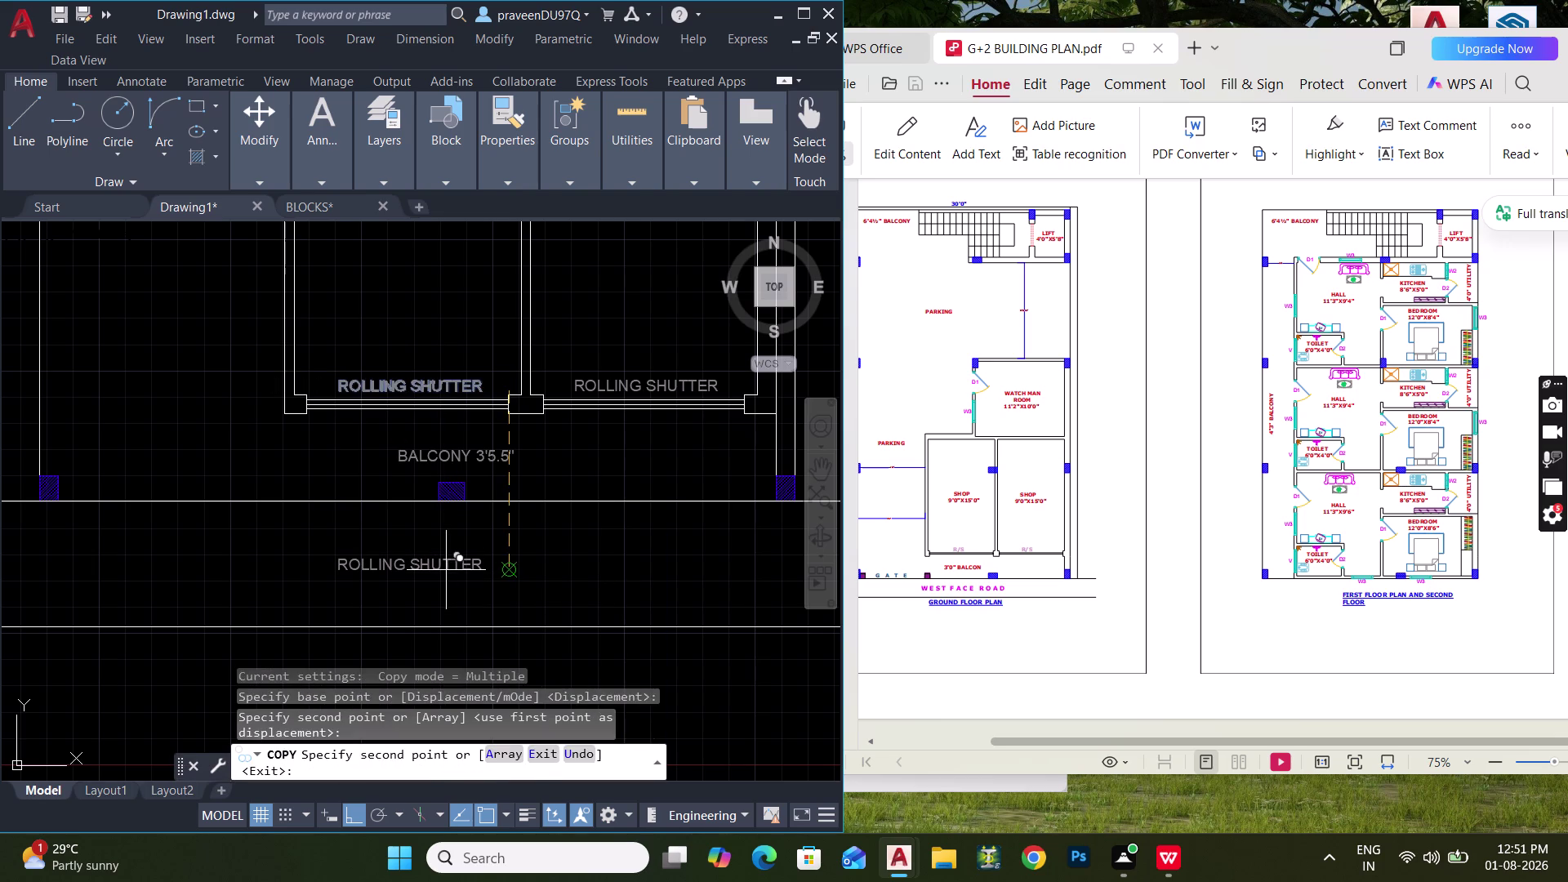
Replace the copied label's wording with WEST FACE ROAD.
double_click(429, 560)
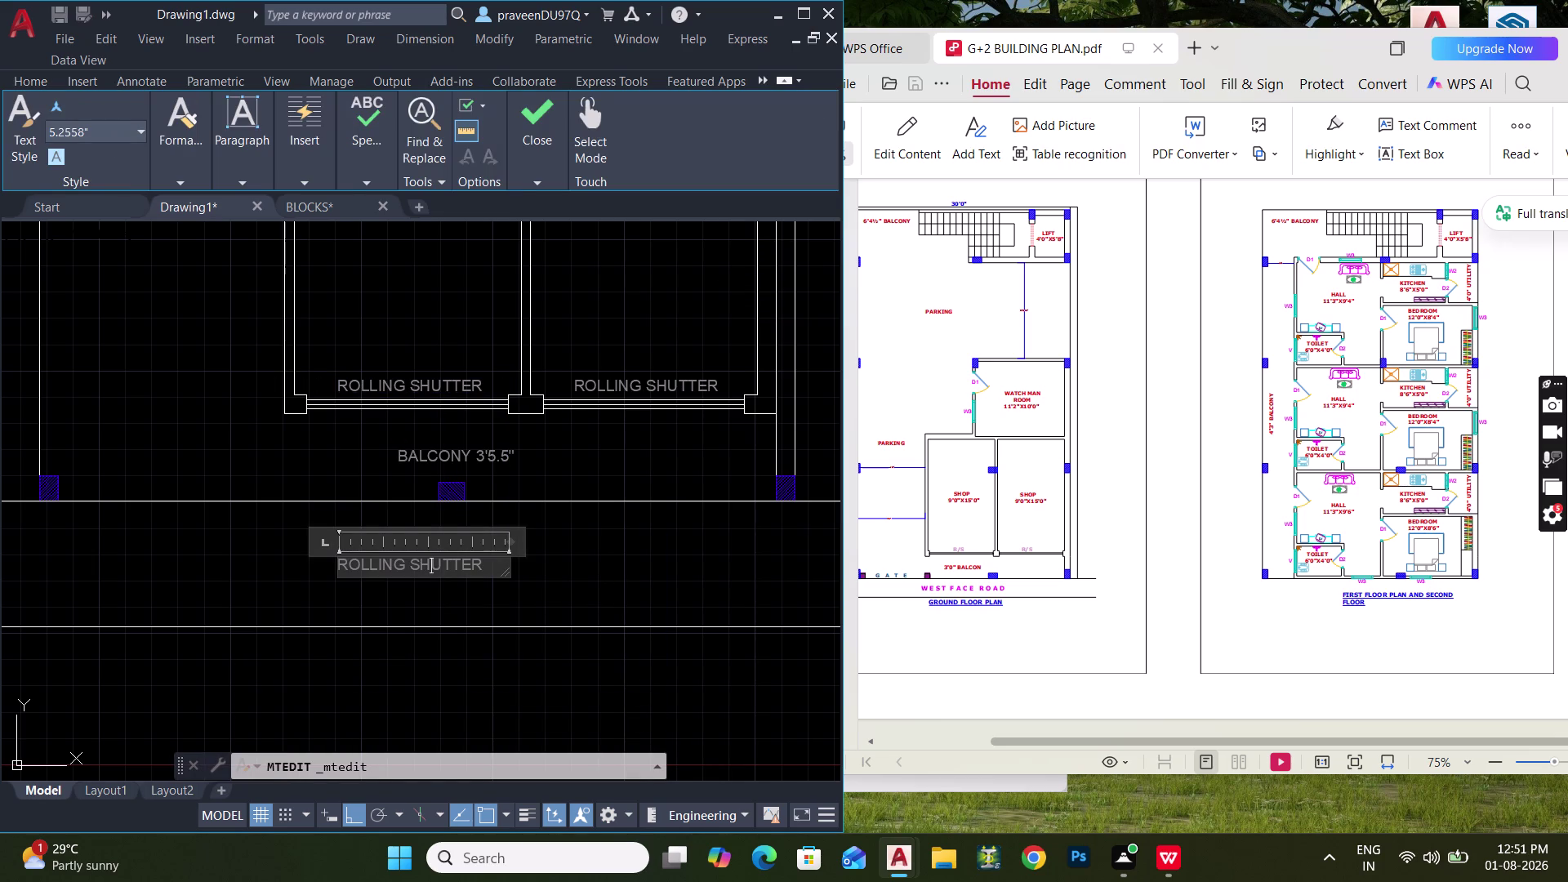
drag(487, 571, 285, 555)
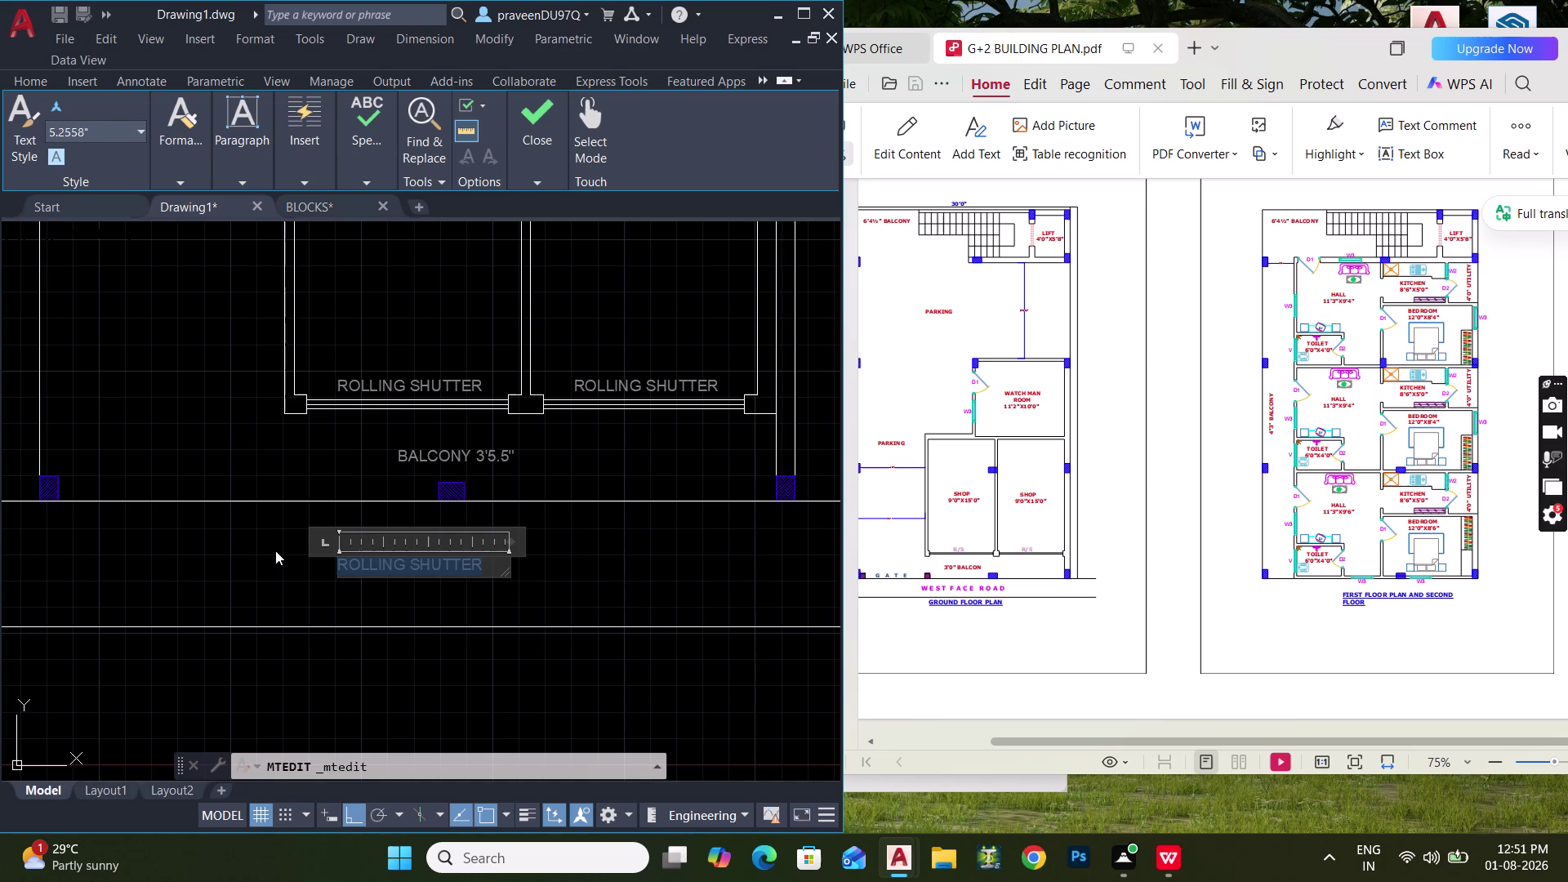
key(e)
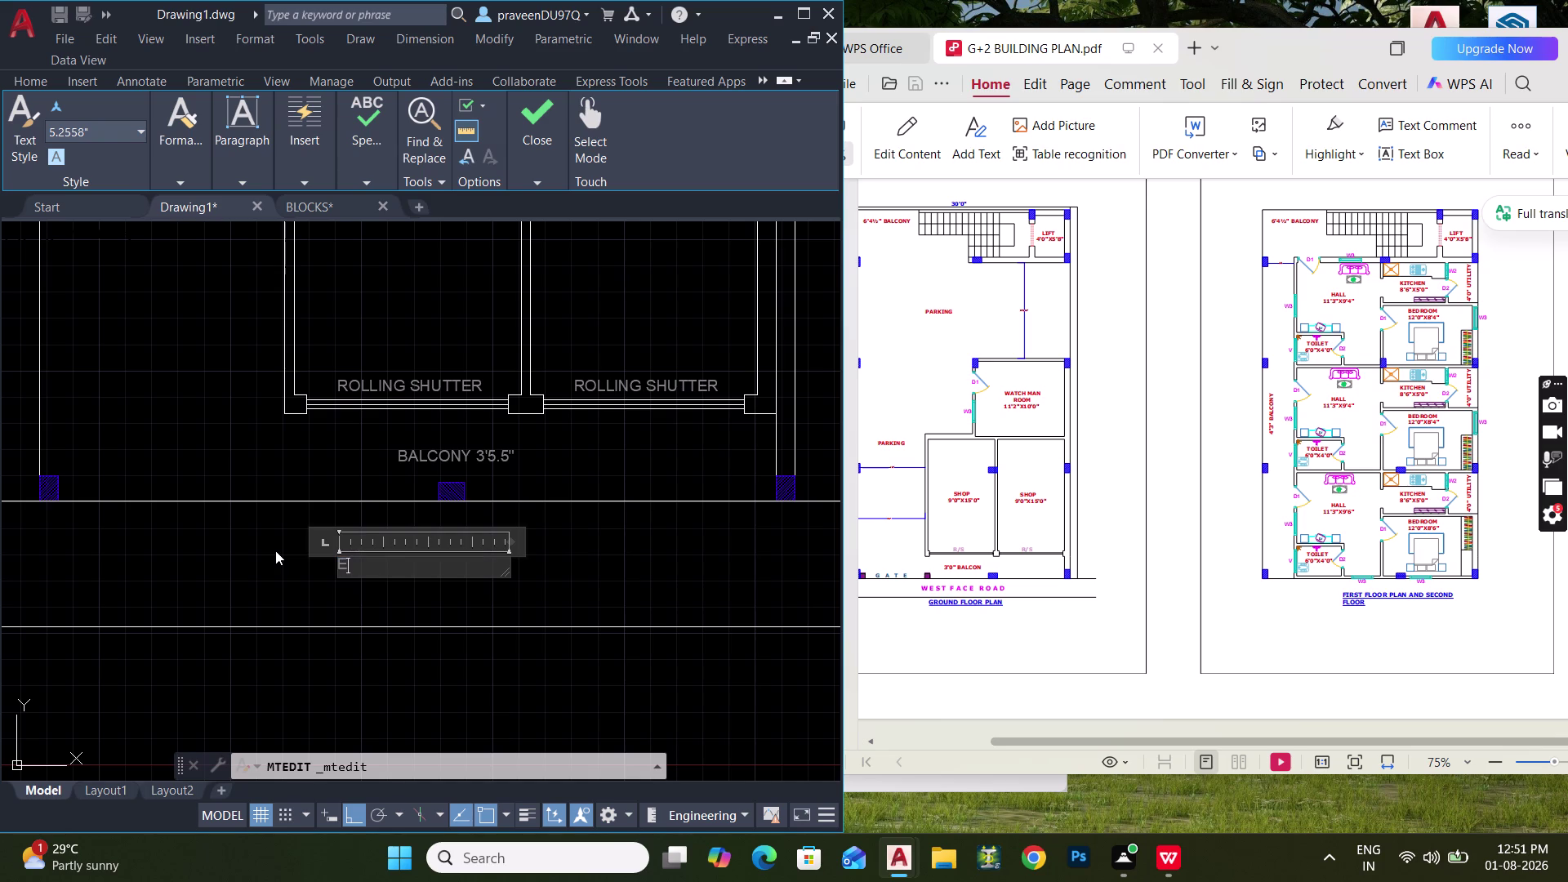
key(BackSpace)
key(w)
text(EST)
key(space)
text(FA)
key(c)
text(E)
key(space)
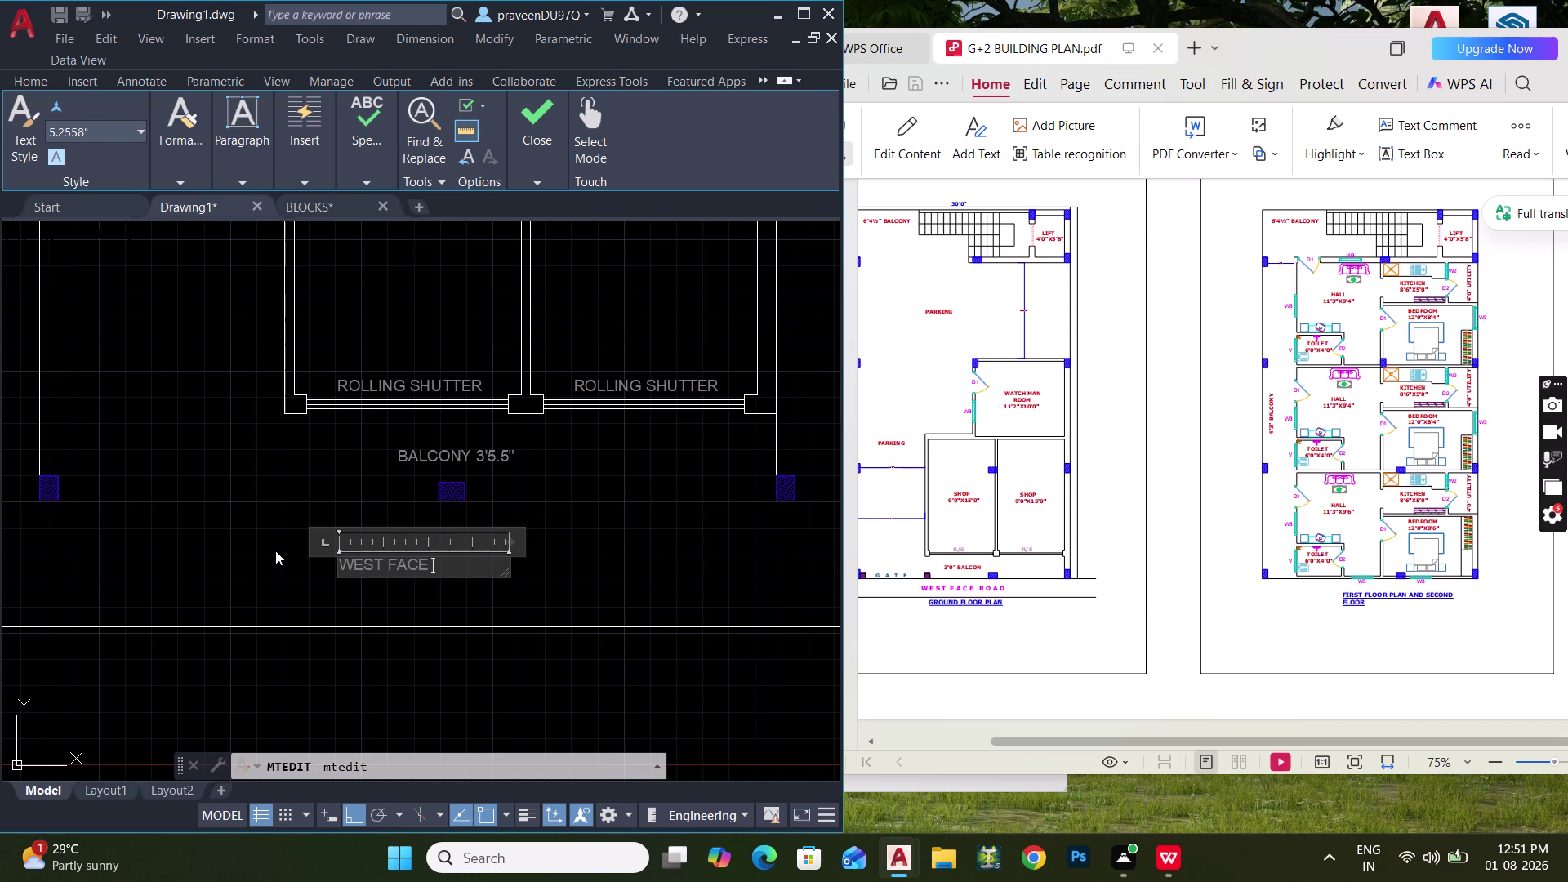
text(ROAD)
click(450, 647)
Select the WEST FACE ROAD label for copying.
click(442, 563)
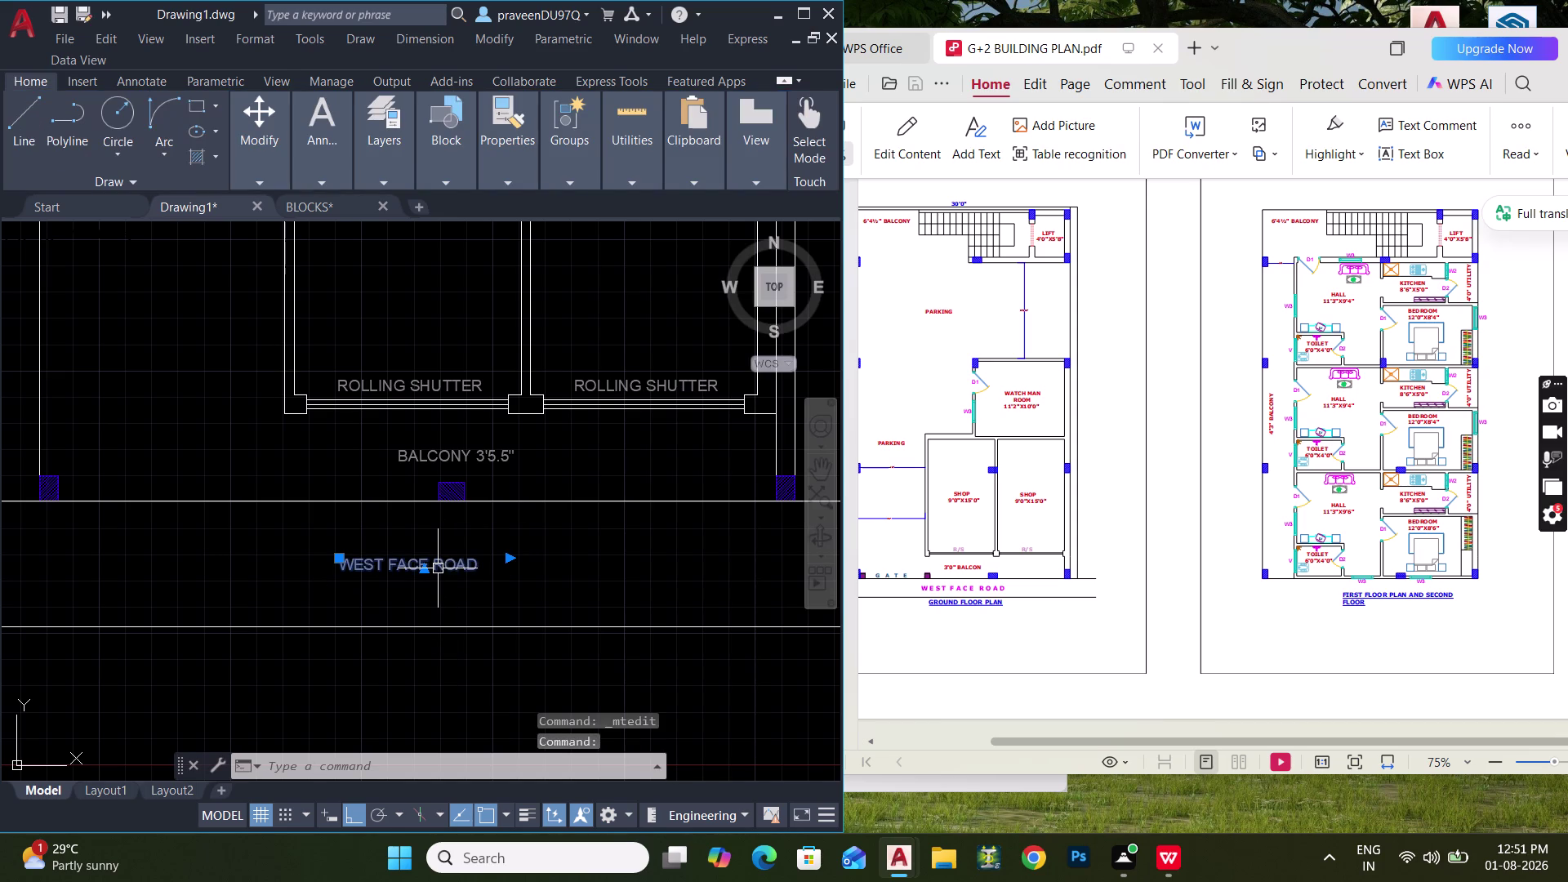
text(CO)
key(space)
Place a copy of the WEST FACE ROAD label below the lower road line.
click(442, 564)
middle_drag(447, 622, 464, 536)
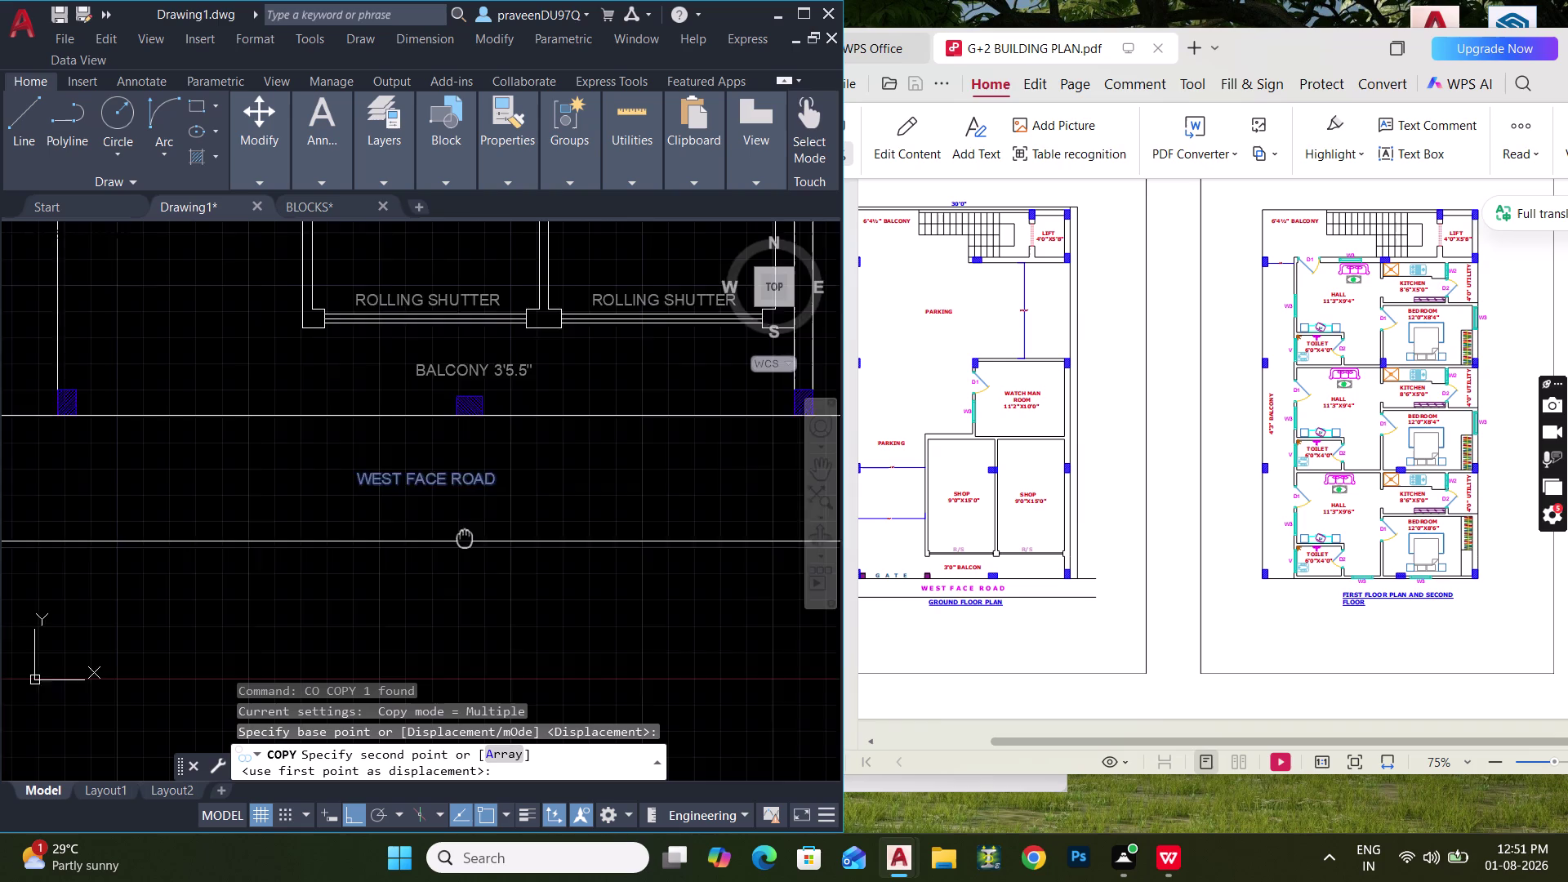
middle_drag(465, 537, 475, 500)
click(512, 534)
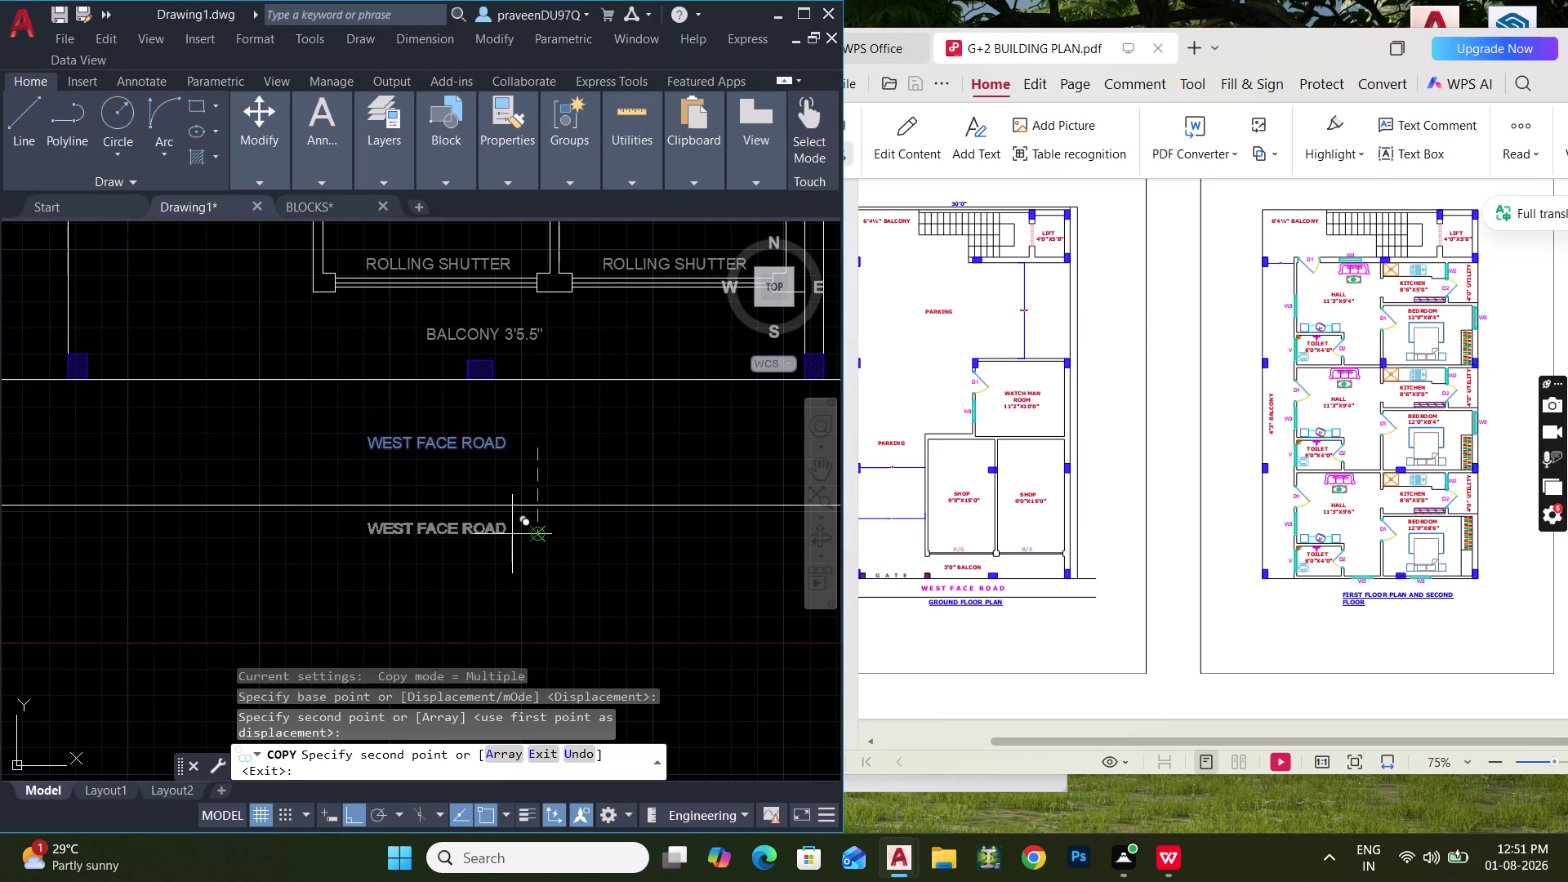
key(Escape)
Retype the copied label as GROUND FLOOR PLAN, fixing the PLAM typo.
triple_click(490, 530)
click(490, 529)
click(490, 530)
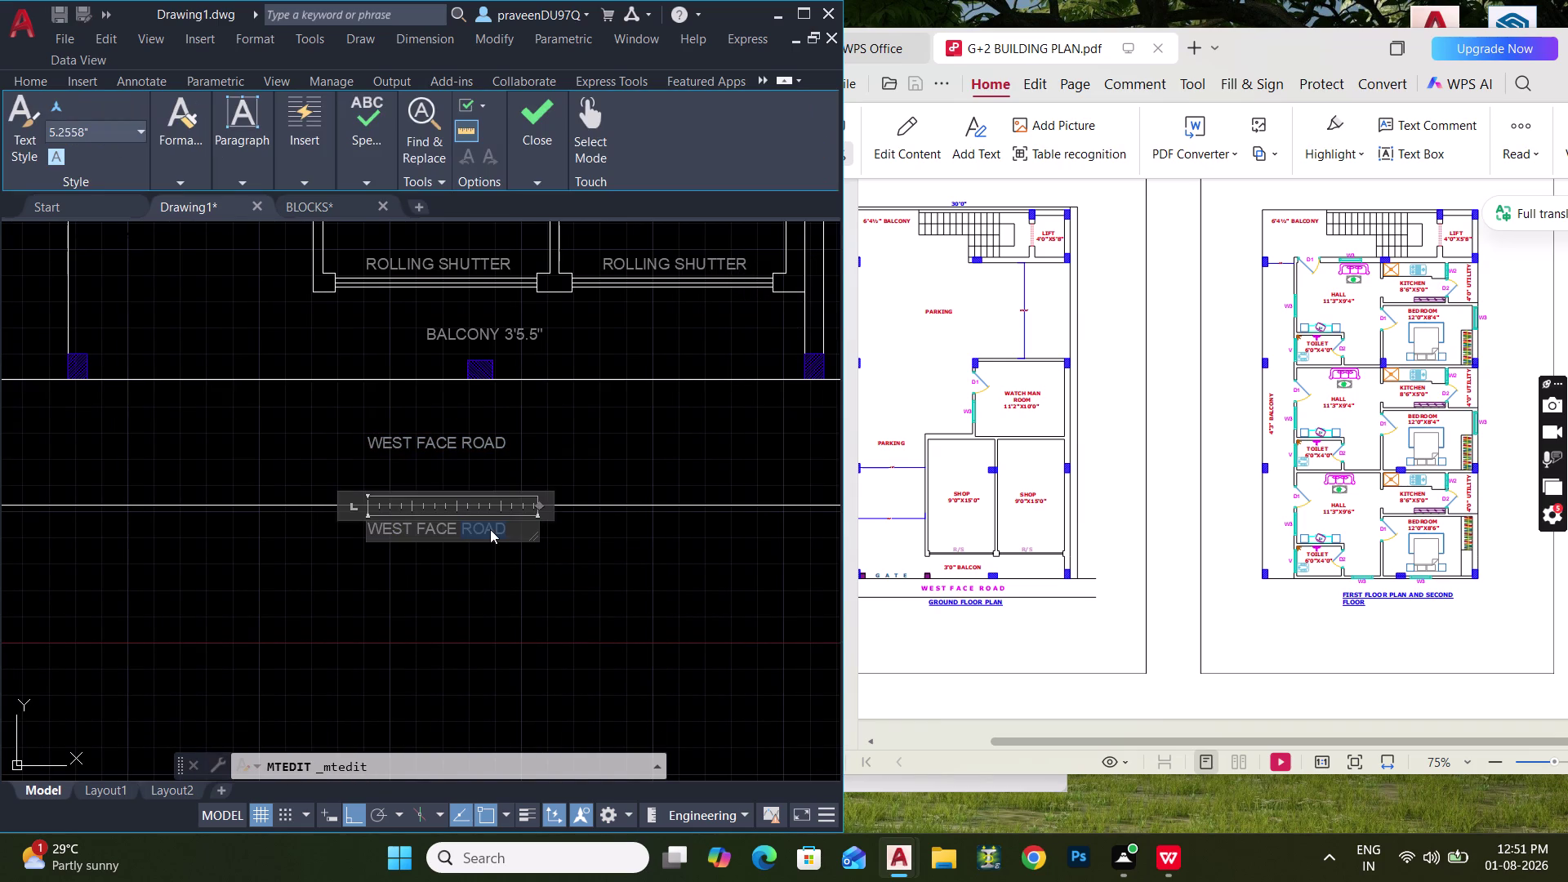
click(511, 528)
drag(511, 528, 337, 511)
text(GR)
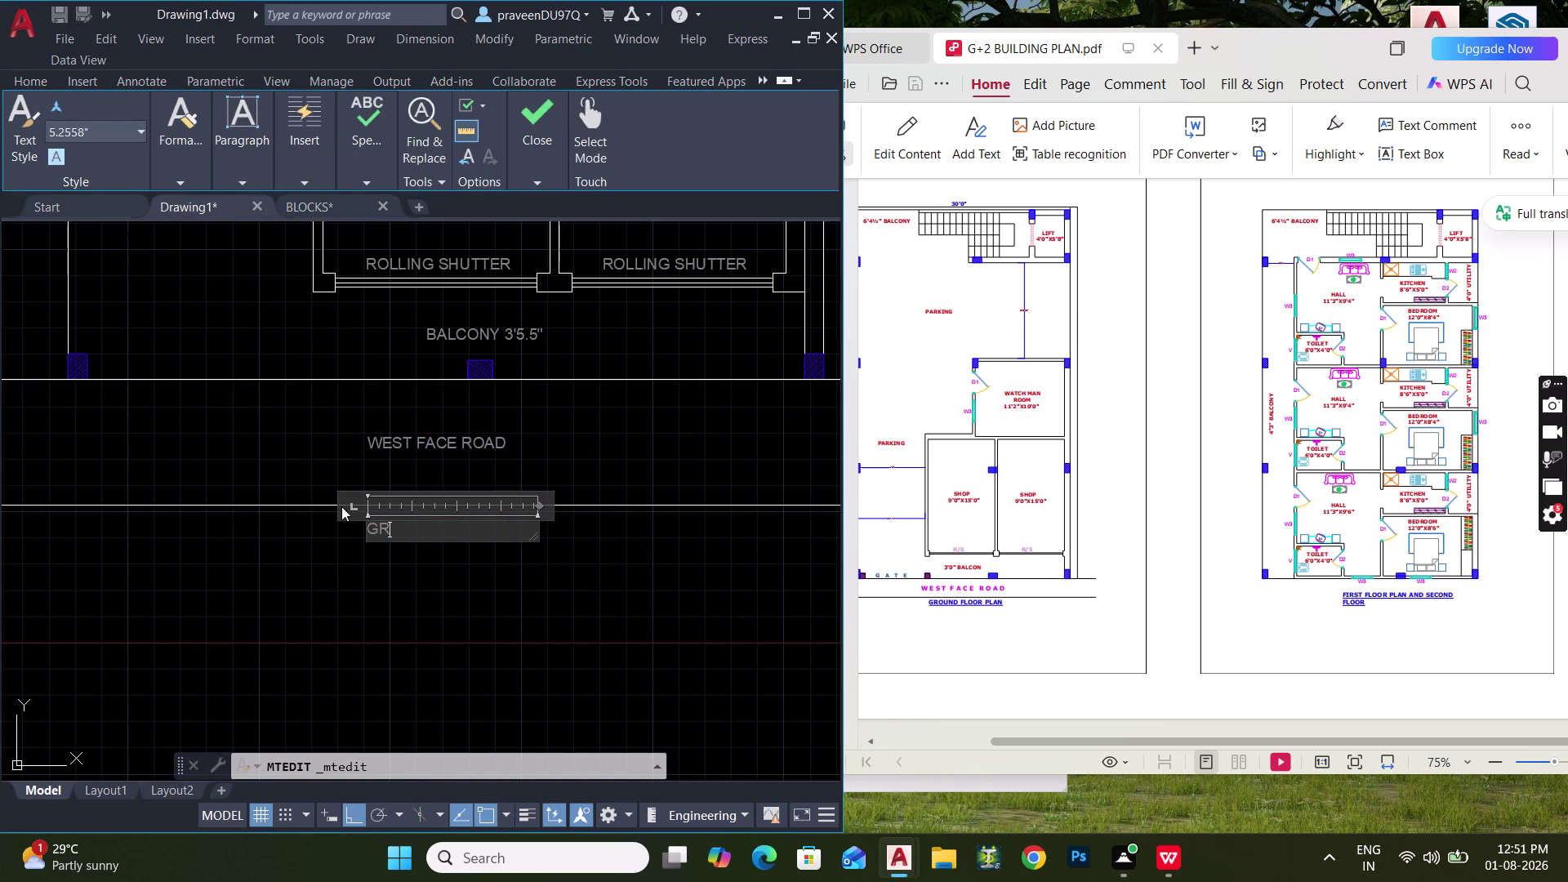
text(OUND)
key(space)
text(FLOOR)
key(space)
text(PLAM)
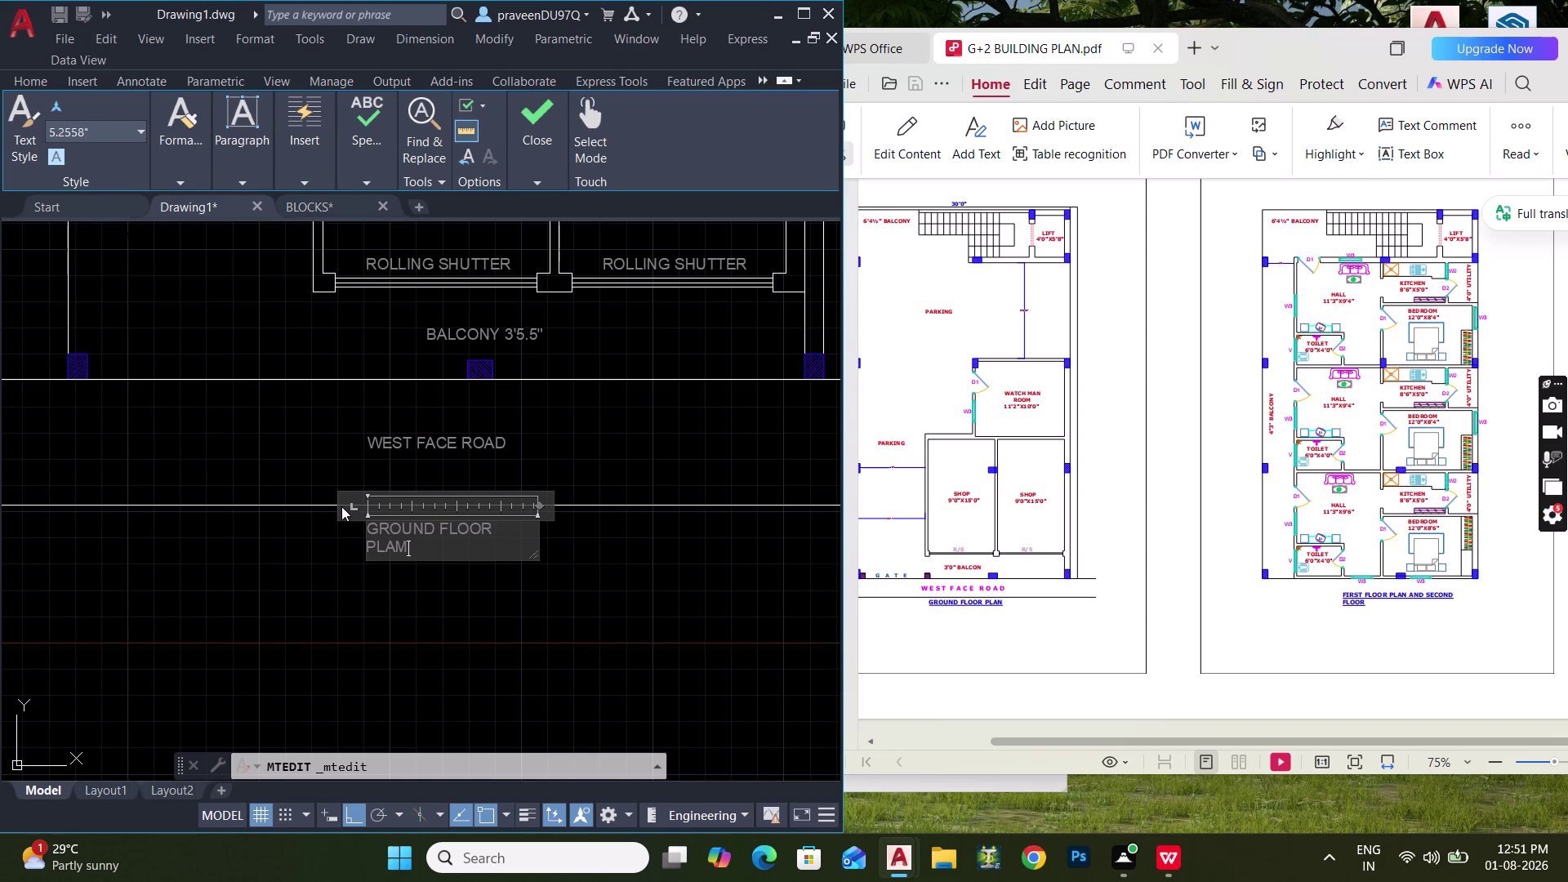
key(BackSpace)
key(n)
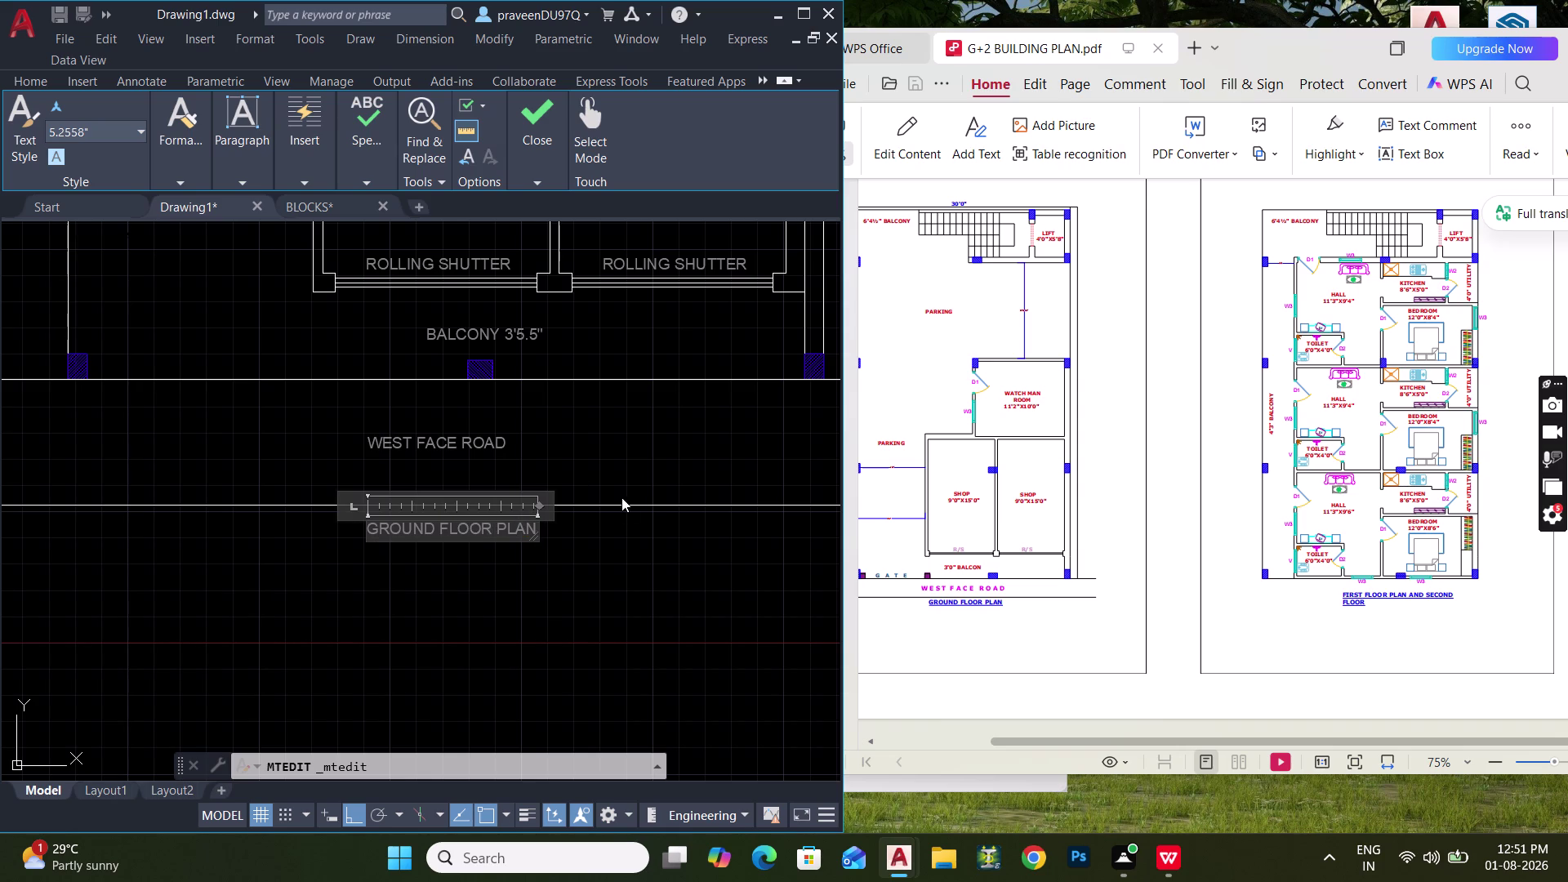
click(573, 577)
Select the GROUND FLOOR PLAN title for copying.
click(461, 527)
middle_drag(525, 534, 279, 571)
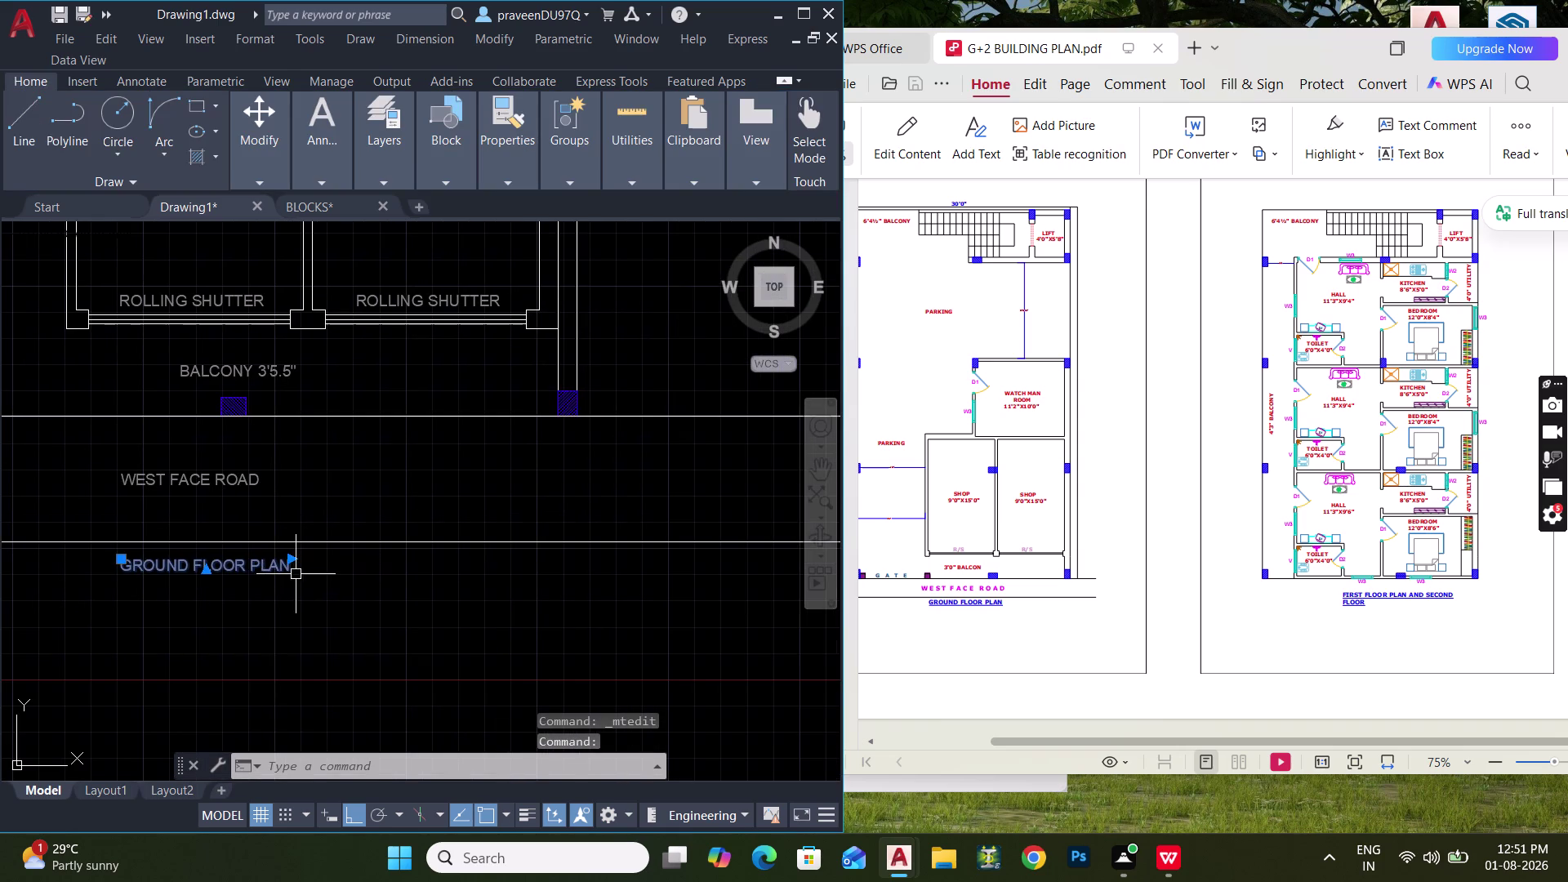
text(CO)
key(space)
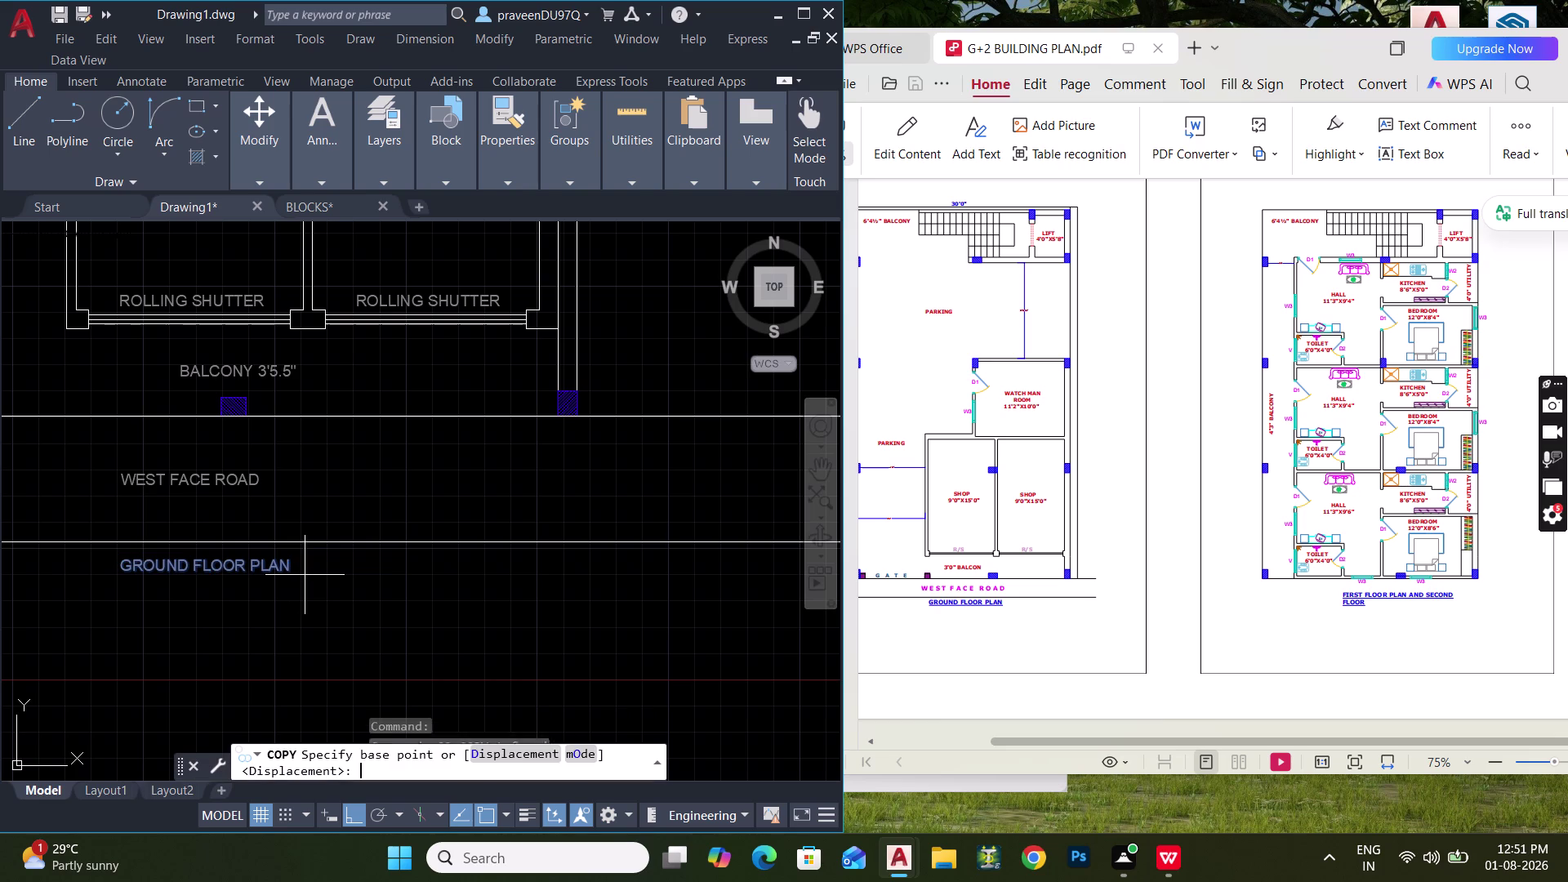
Copy the ground floor title to below the upper floor plan.
click(282, 569)
scroll(down, 3)
middle_drag(640, 547, 148, 615)
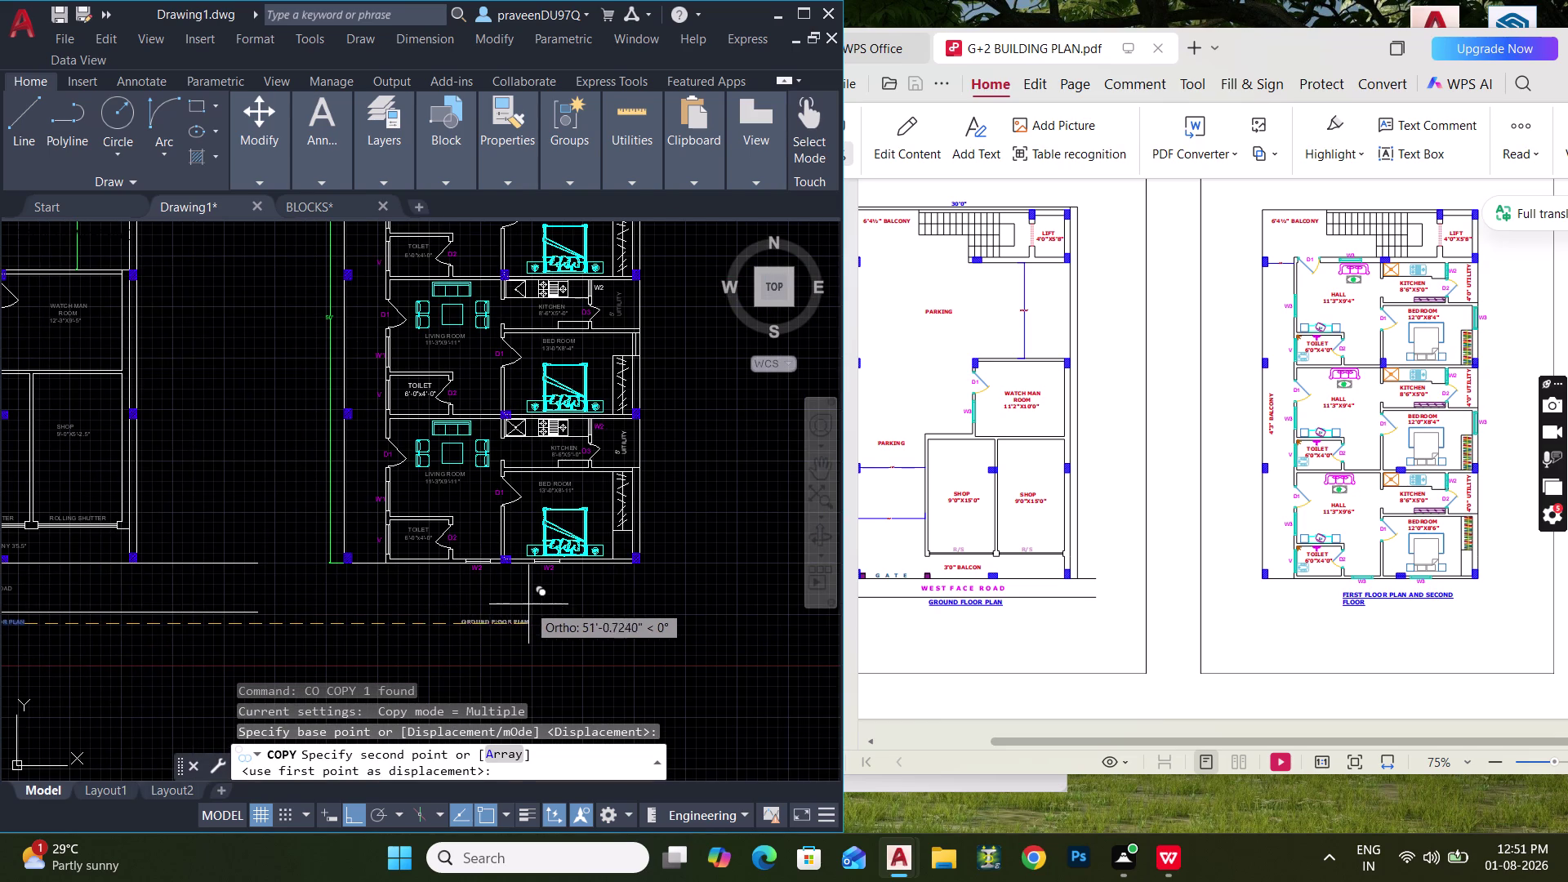
click(508, 605)
key(Escape)
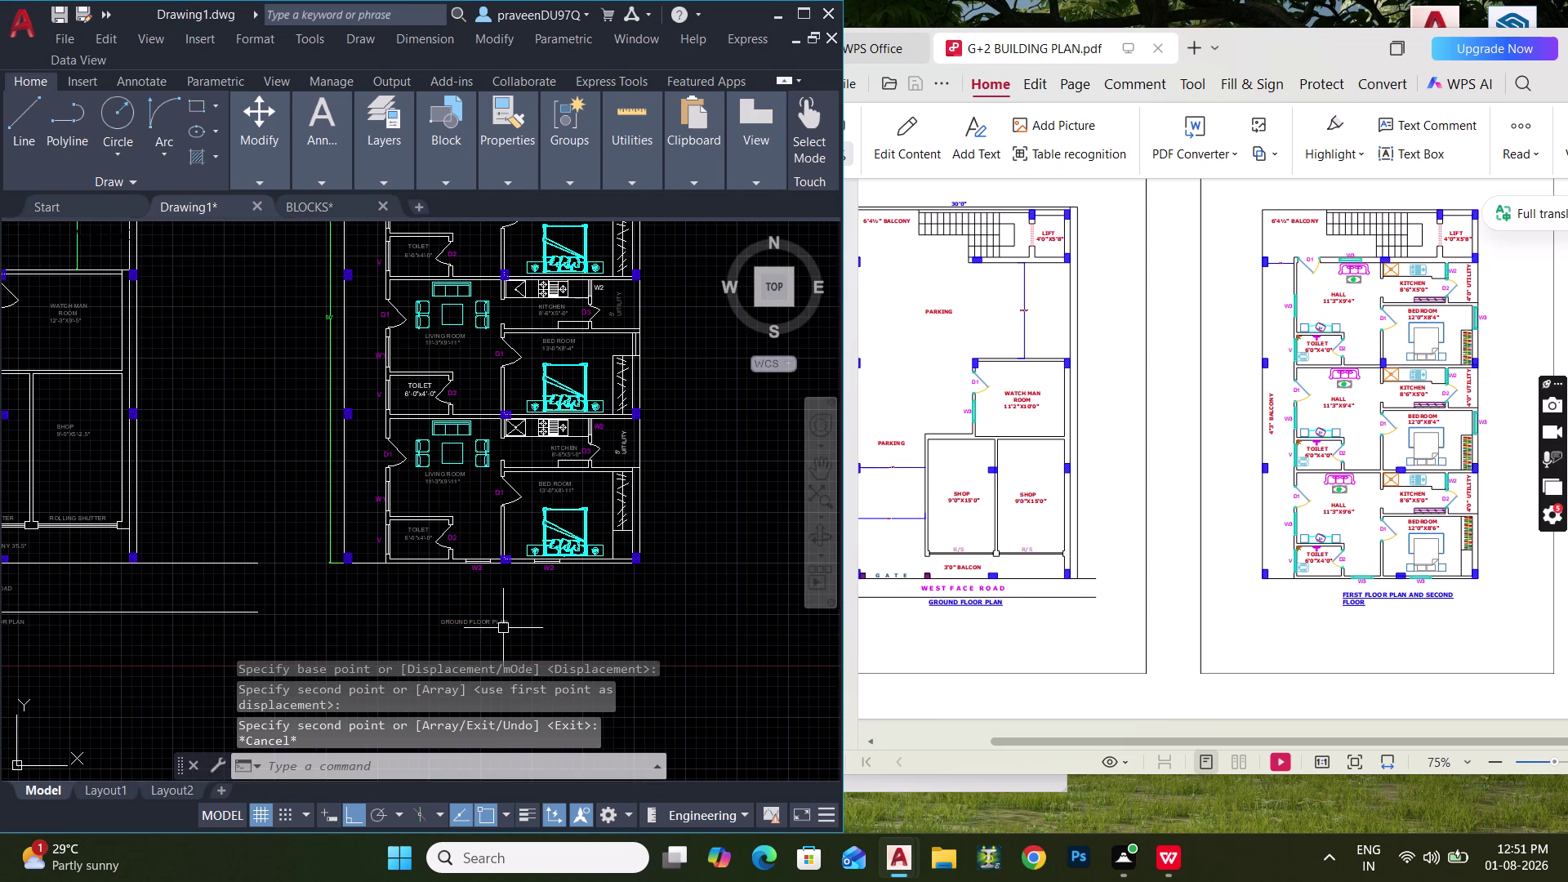
Edit the copied title, replacing GROUND with FIRST to read FIRST FLOOR PLAN.
scroll(up, 3)
triple_click(476, 621)
triple_click(477, 622)
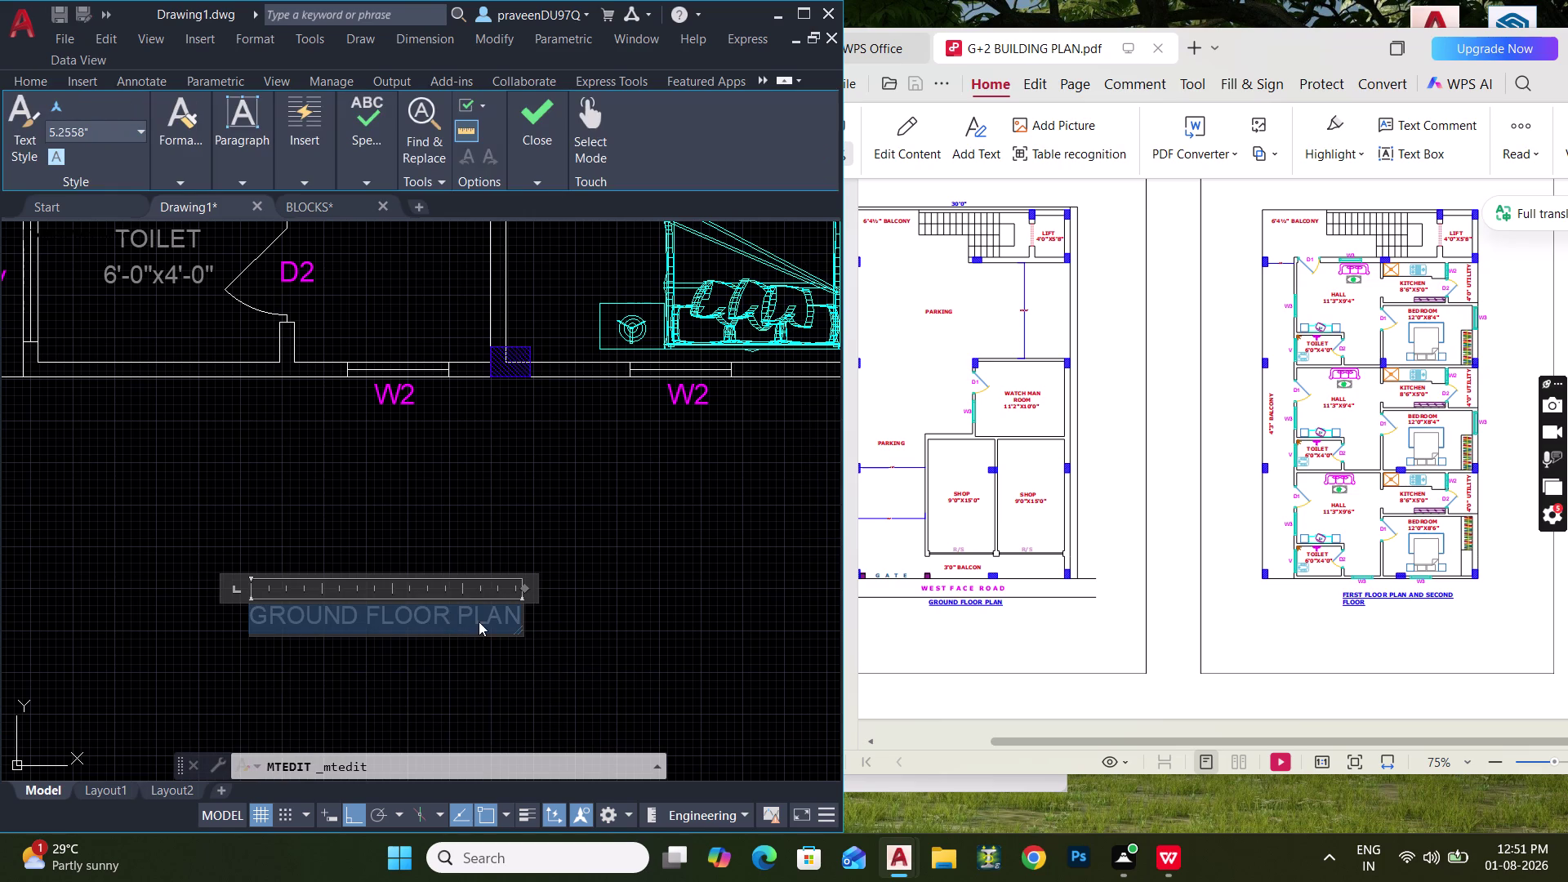
click(386, 620)
drag(357, 624, 252, 613)
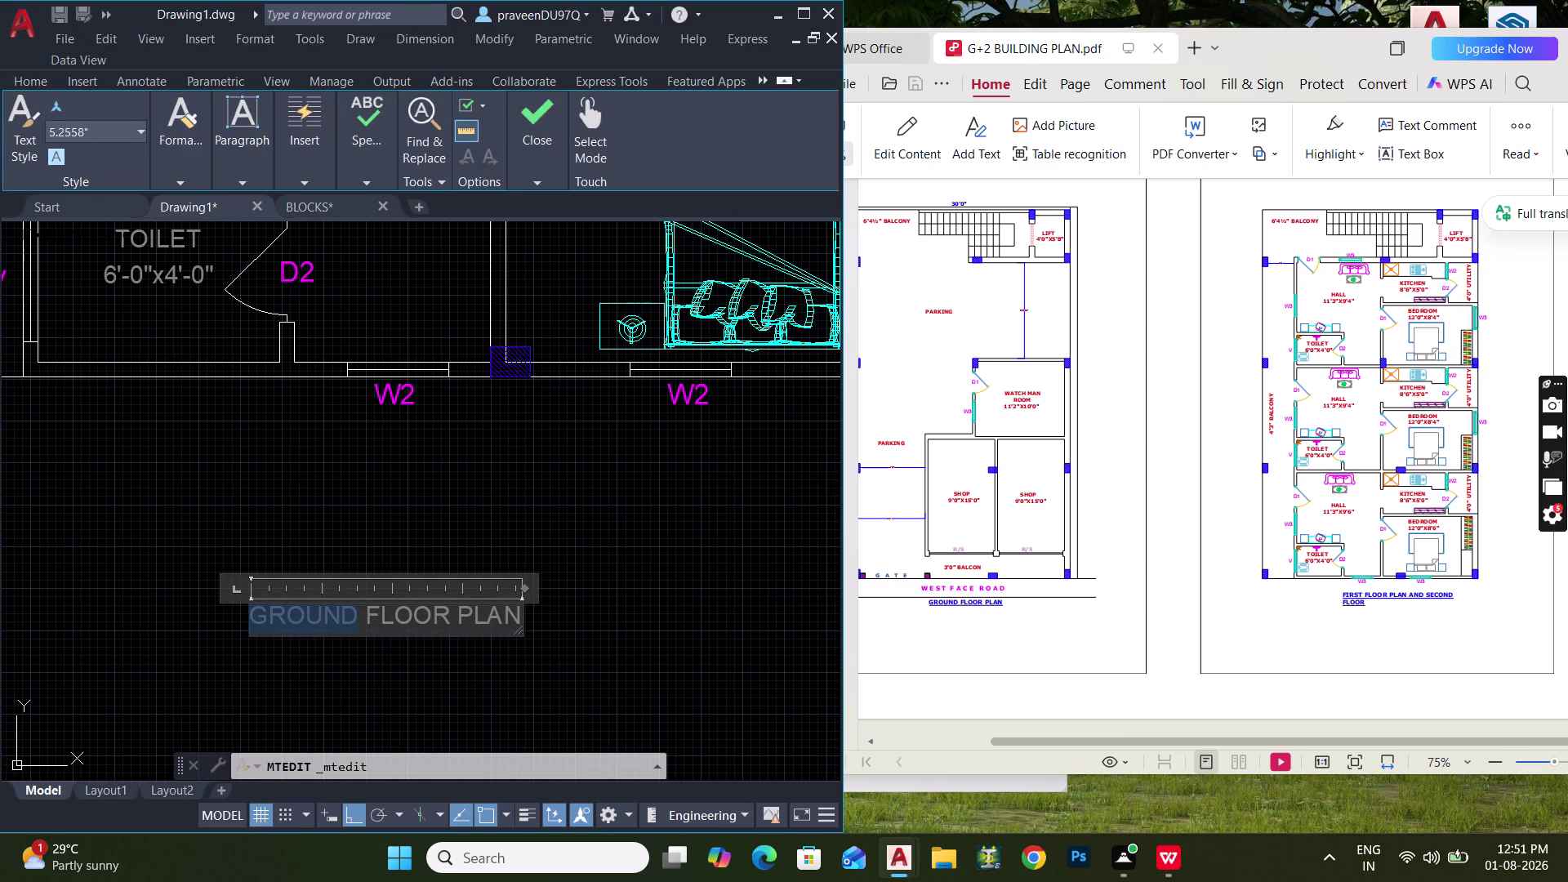
drag(253, 613, 252, 613)
text(FIR)
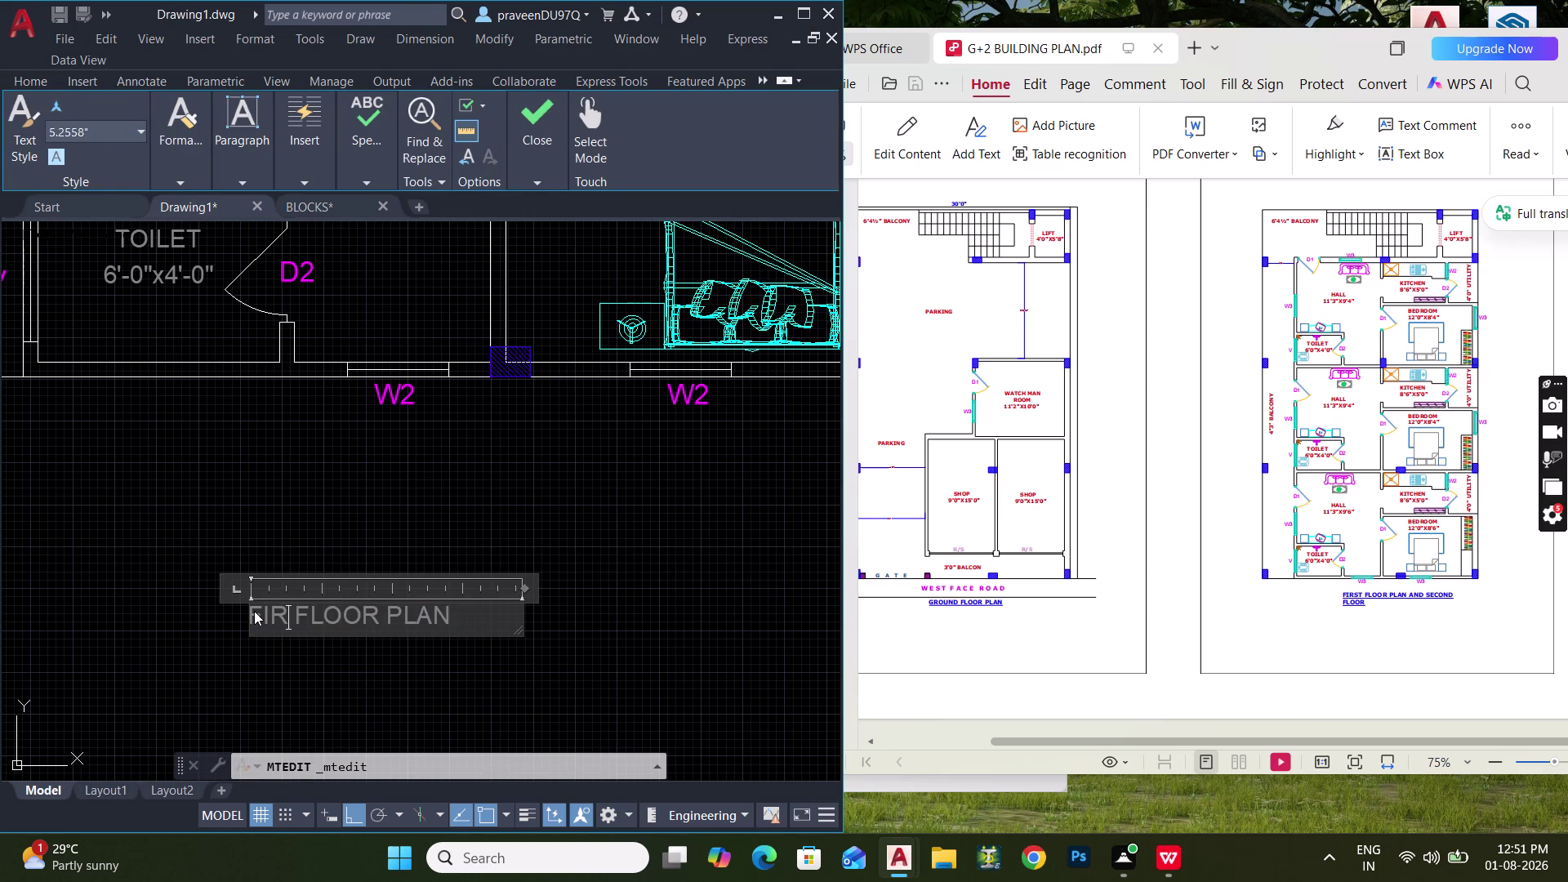
text(ST)
click(654, 655)
Select the upper floor plan, view both plans, then clear the selection.
scroll(down, 3)
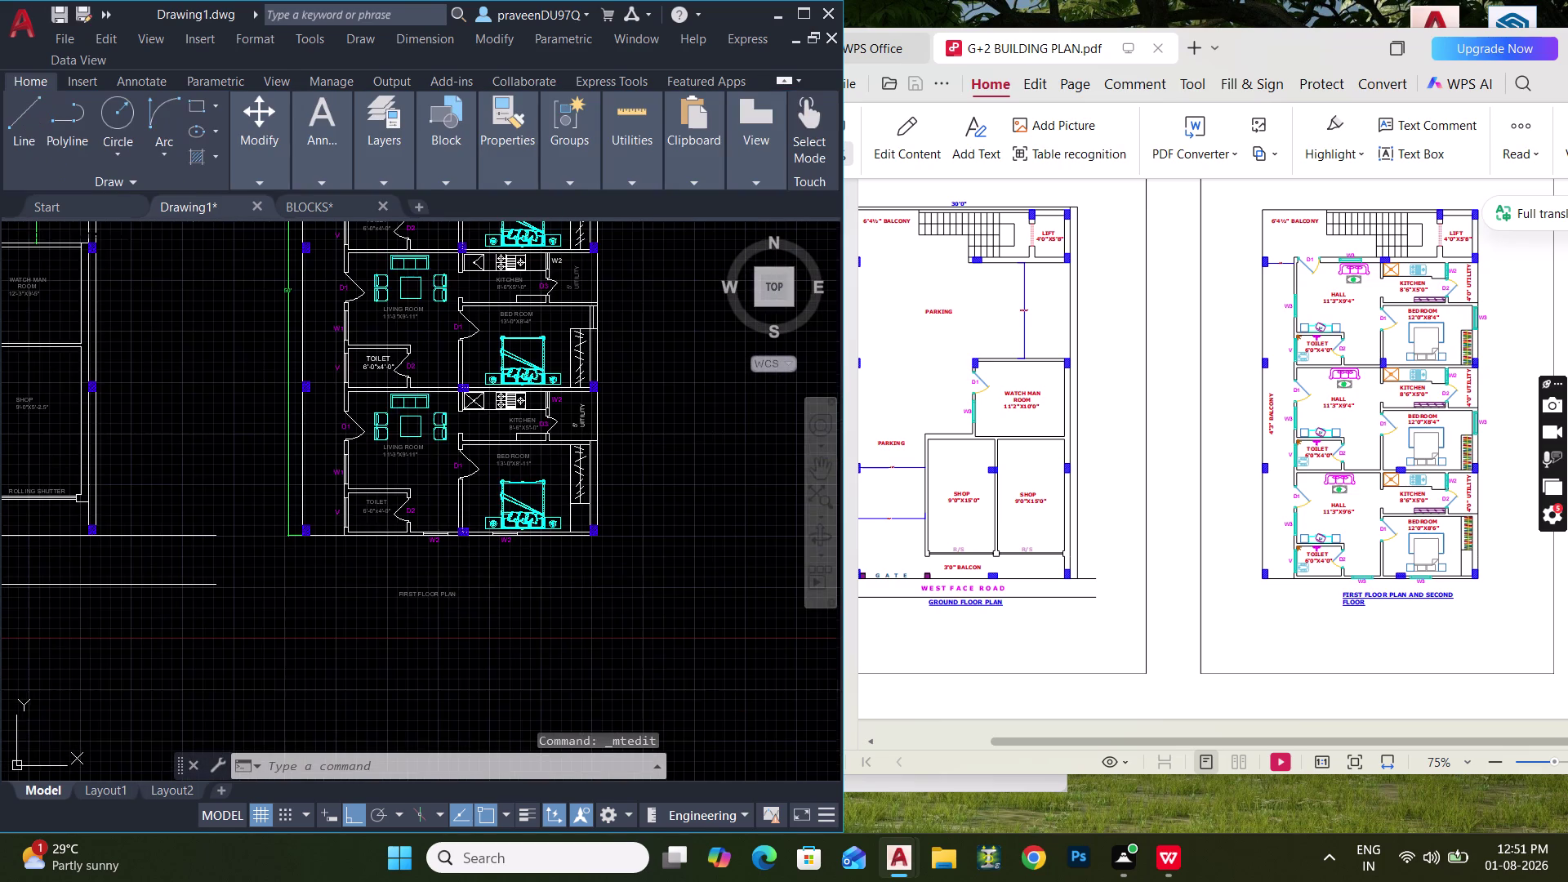
scroll(down, 3)
drag(647, 601, 638, 600)
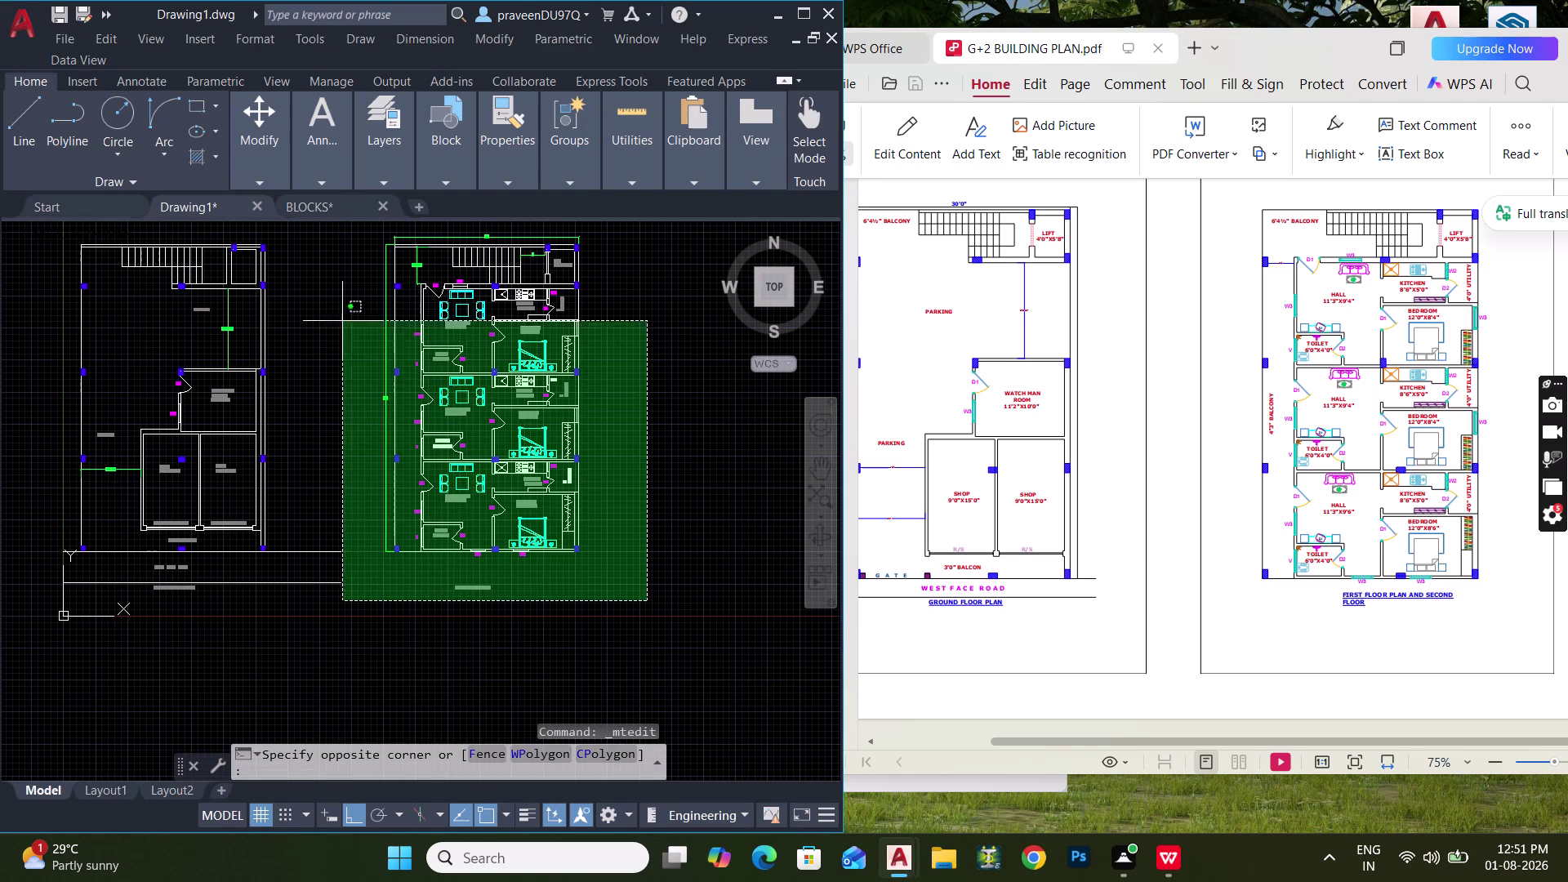
click(364, 230)
middle_drag(484, 403, 433, 407)
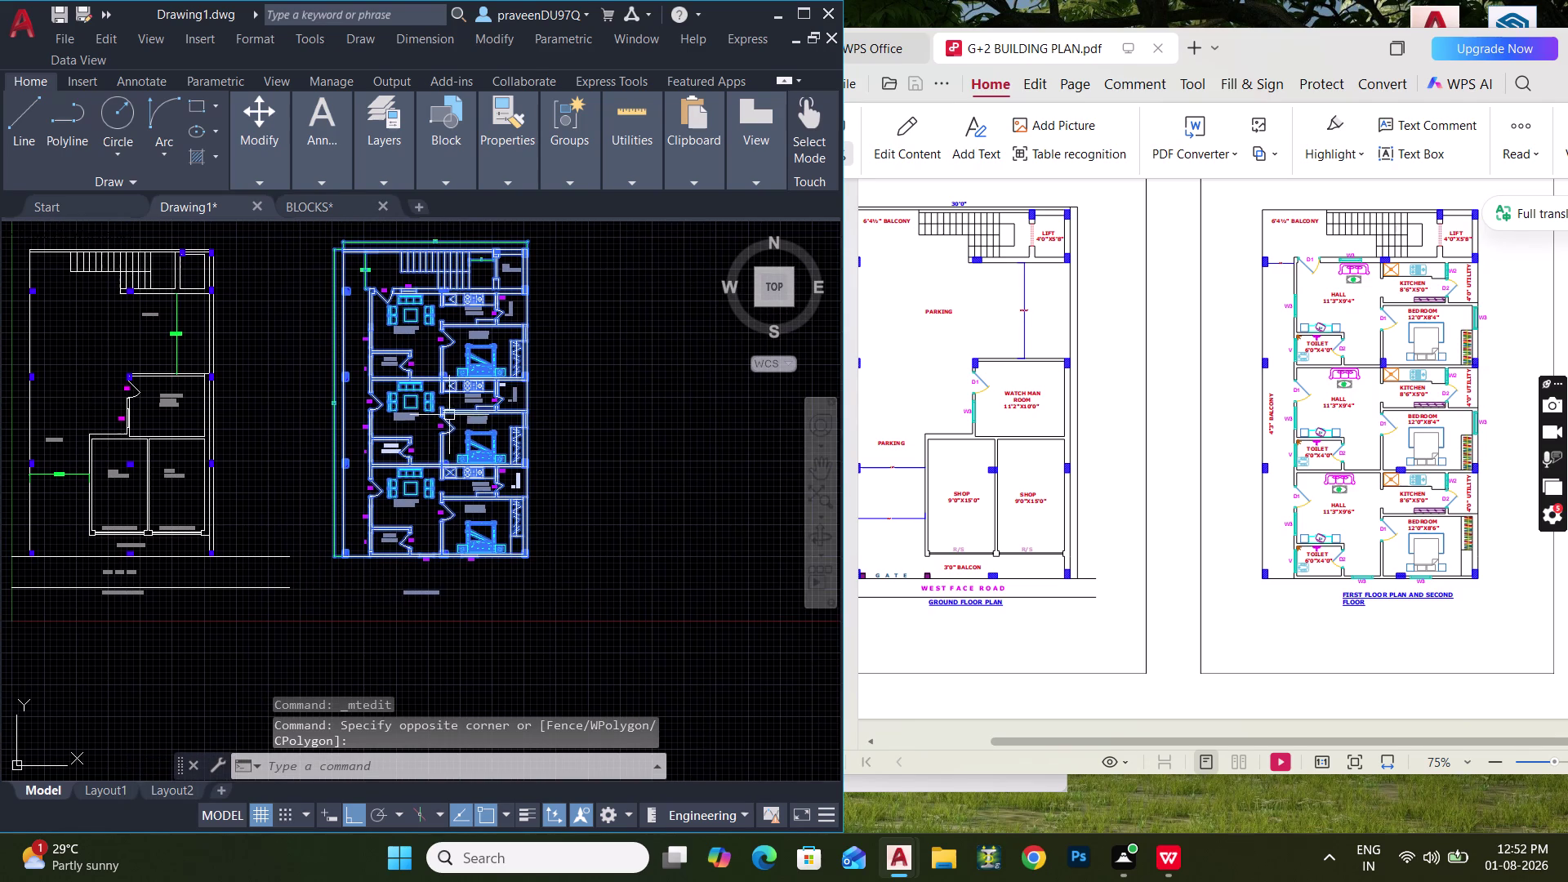
key(Escape)
key(Escape)
scroll(up, 3)
Extend the title to 'FIRST FLOOR PLAN AND SECOND FLOOR PLAN' and widen its text box.
triple_click(424, 601)
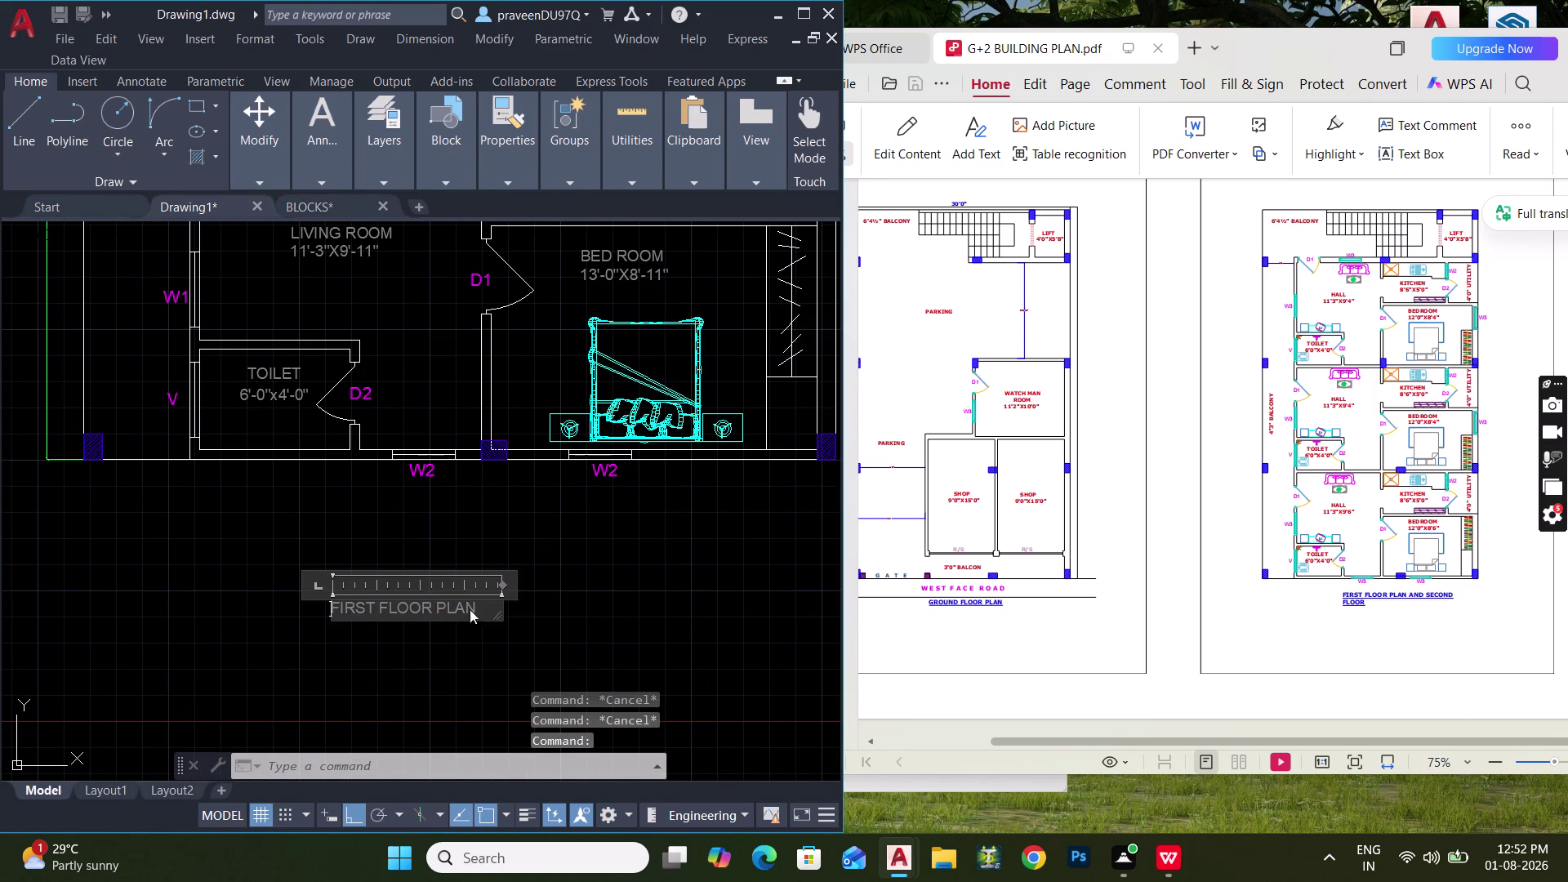
click(485, 608)
key(space)
text(AND)
key(space)
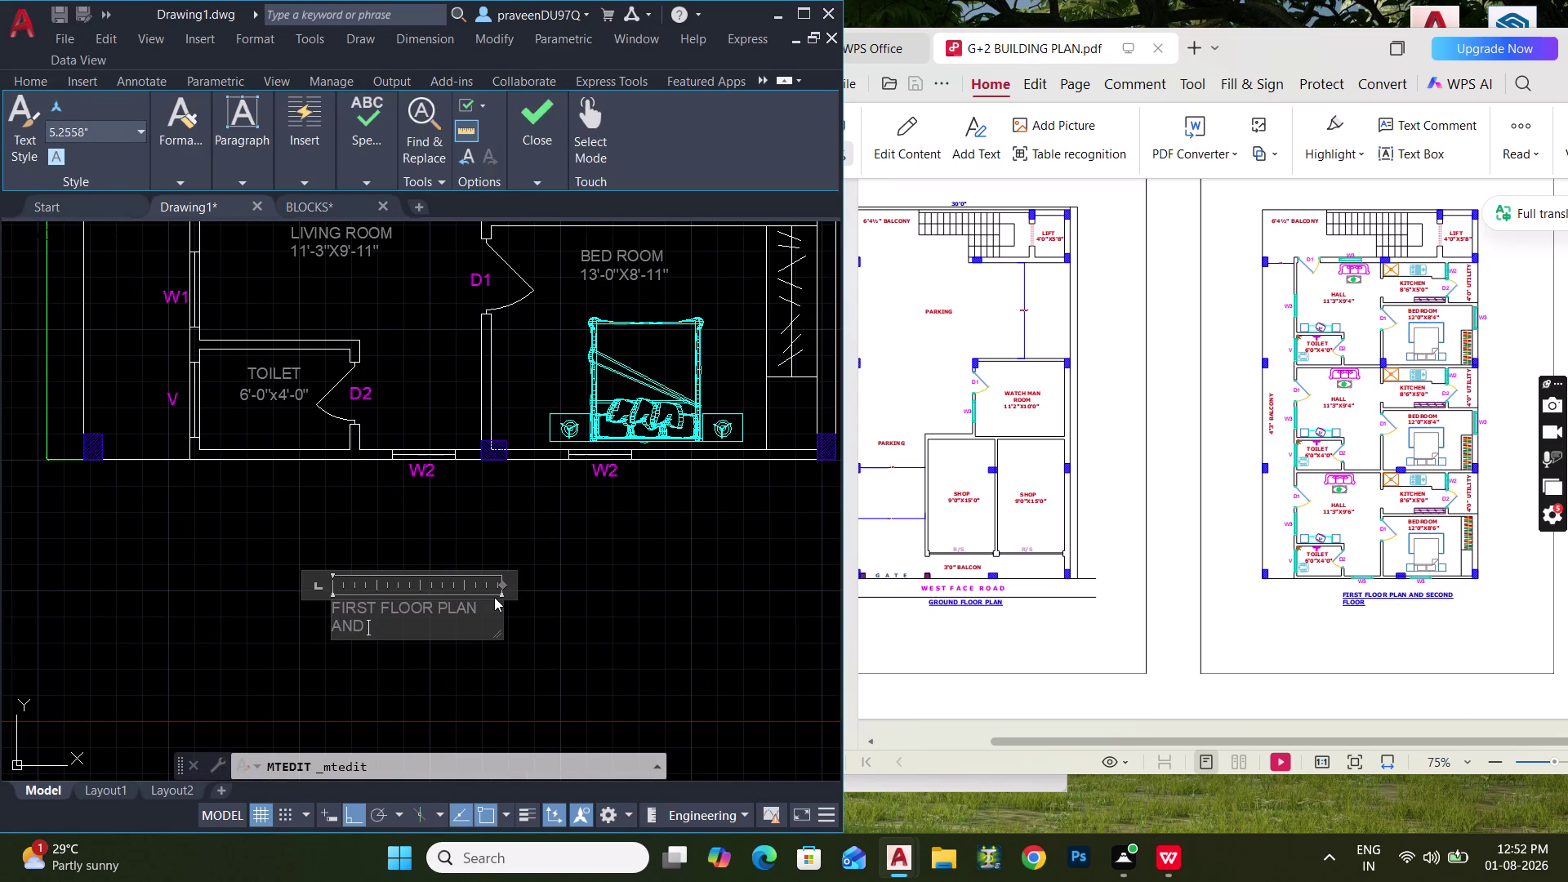
text(SECOND FL)
text(OOR)
key(space)
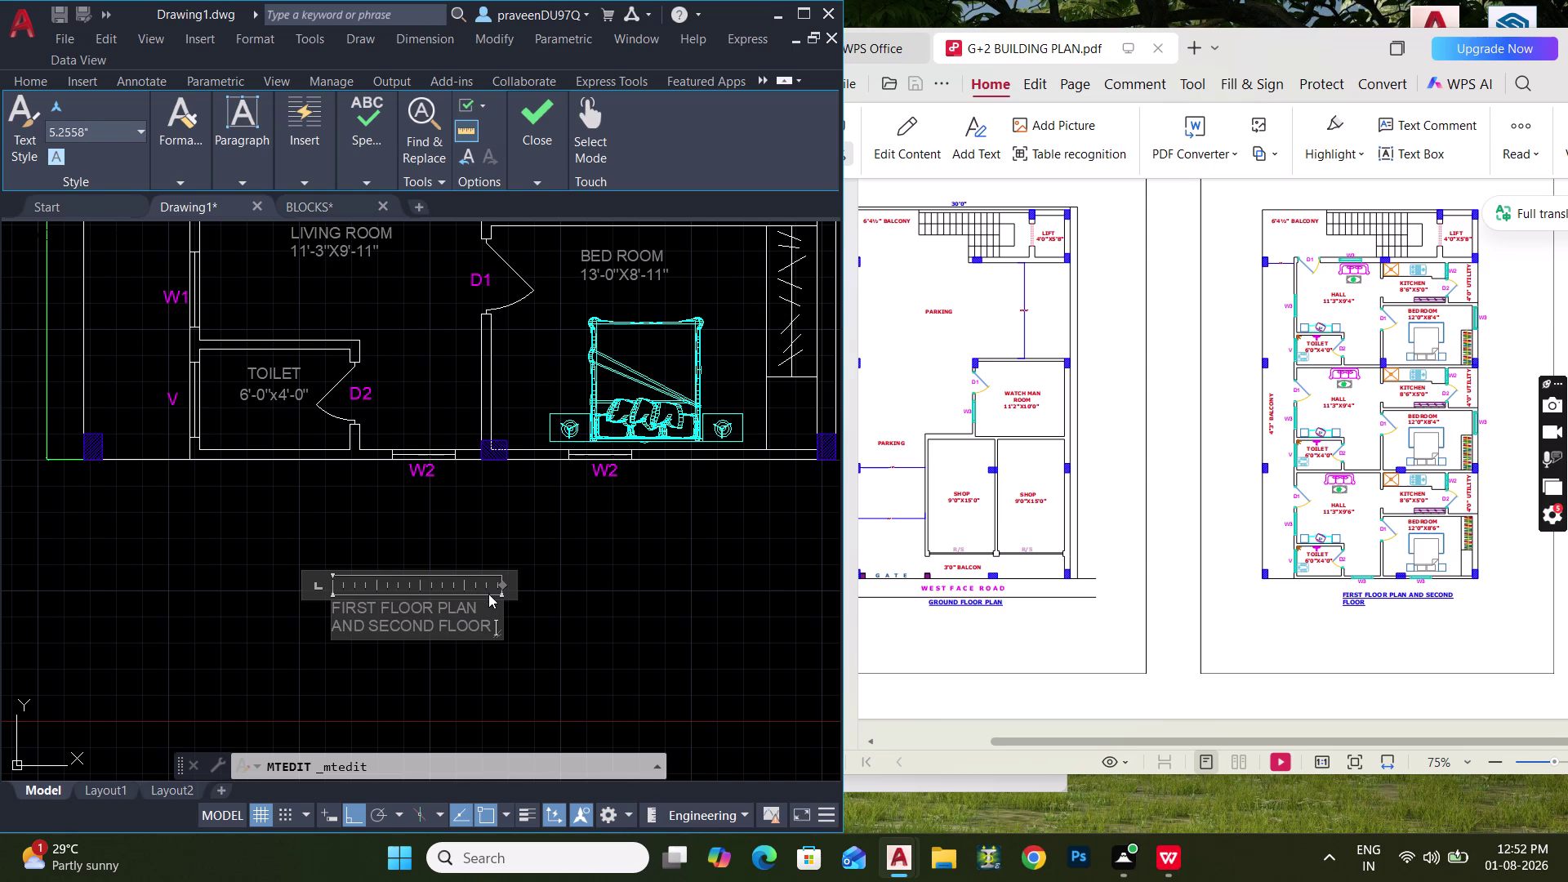
text(PLAN)
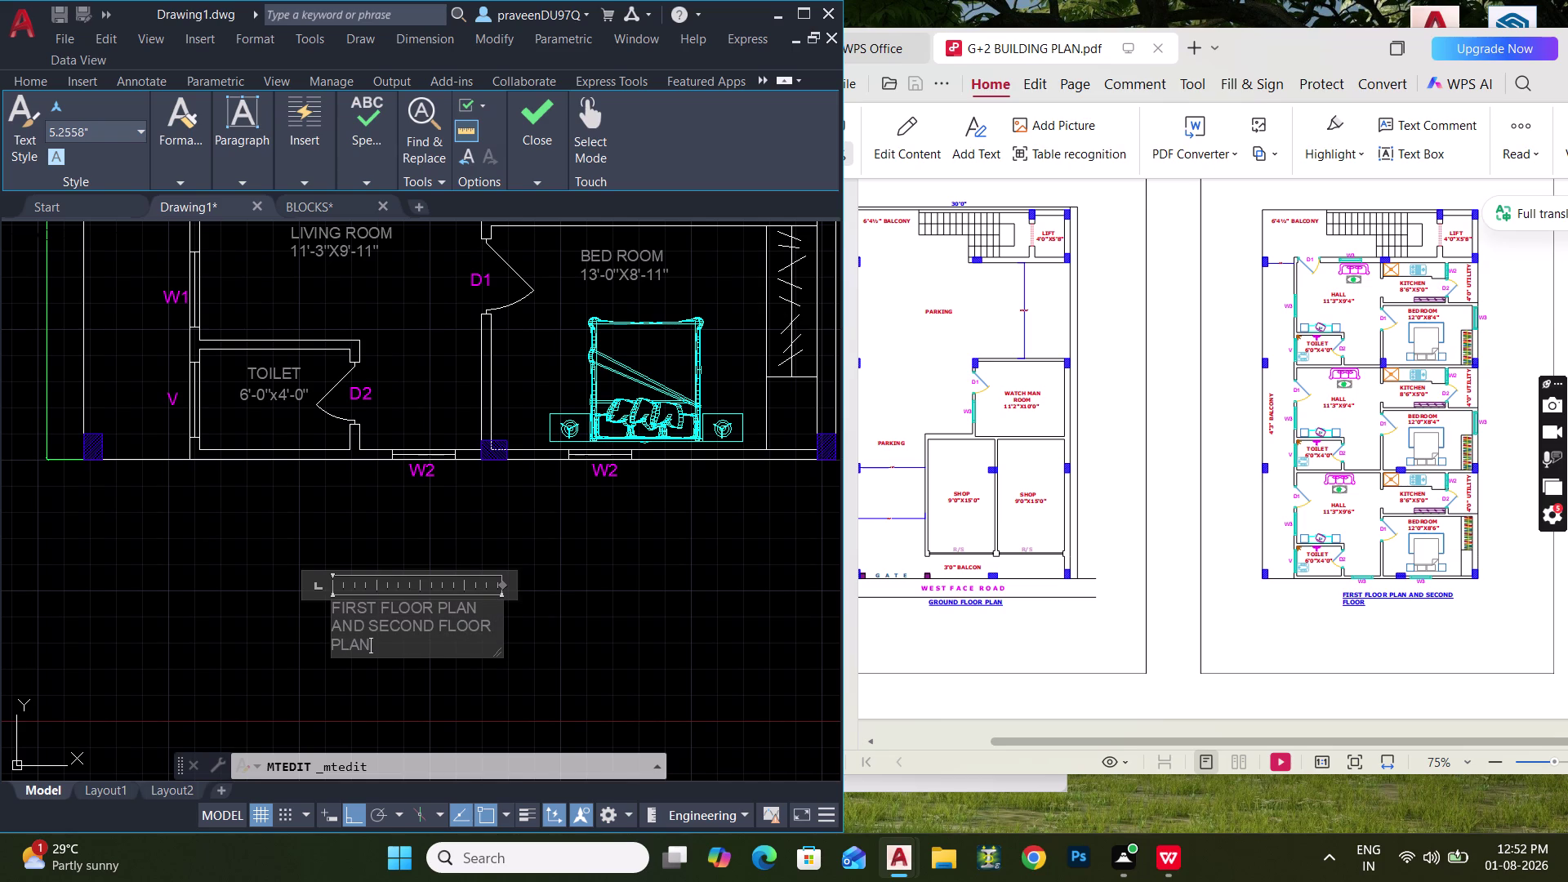
drag(502, 582, 566, 584)
click(639, 656)
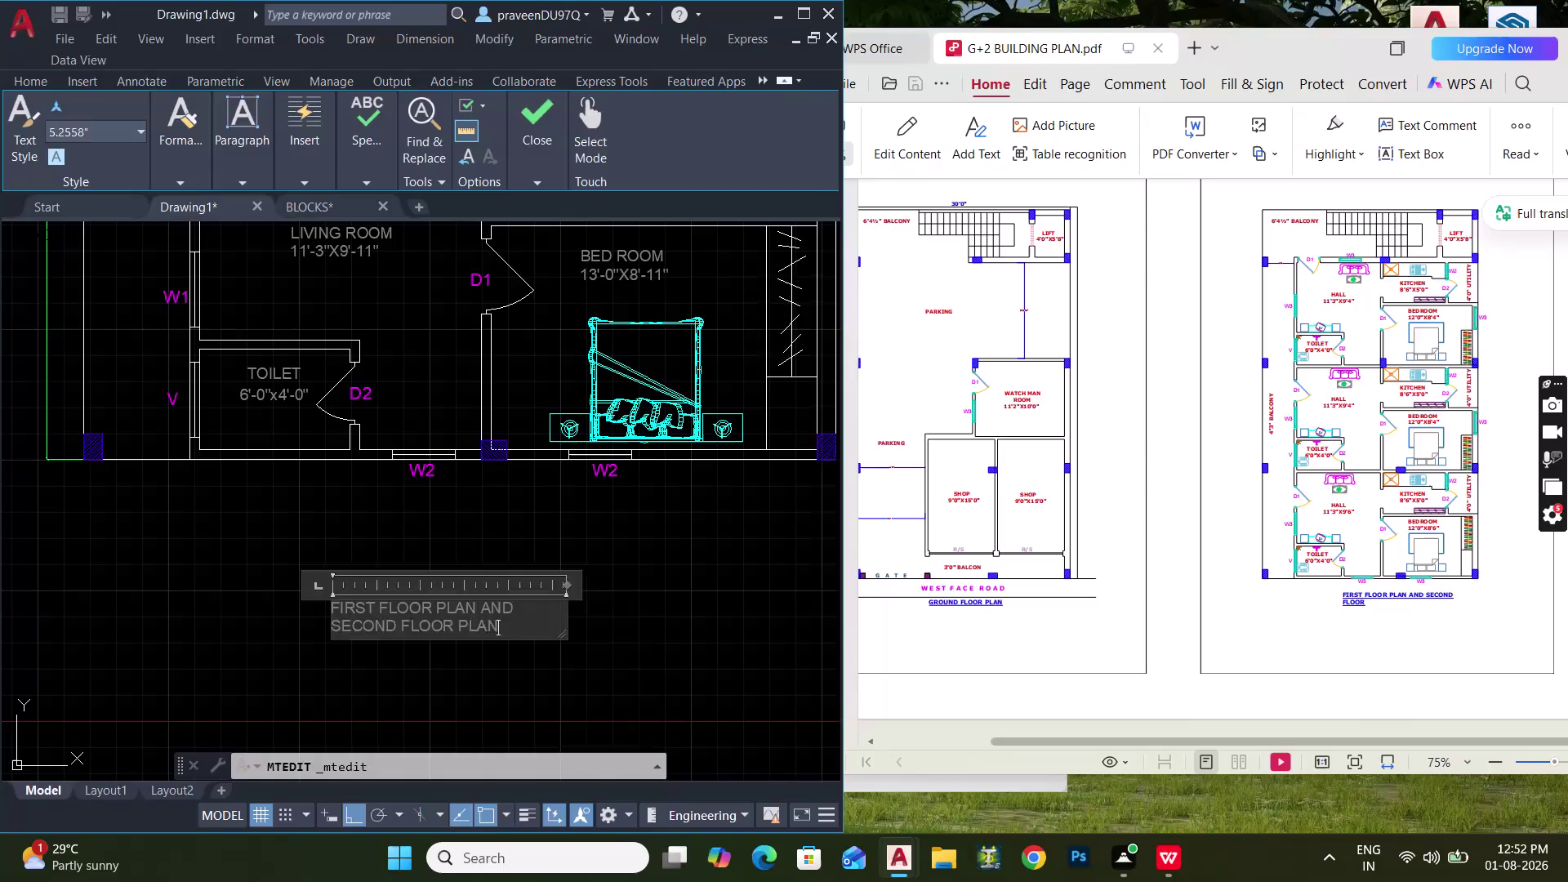
Pan across both titled plans and open DesignCenter with Ctrl+2.
scroll(down, 3)
middle_drag(564, 598, 638, 604)
scroll(down, 3)
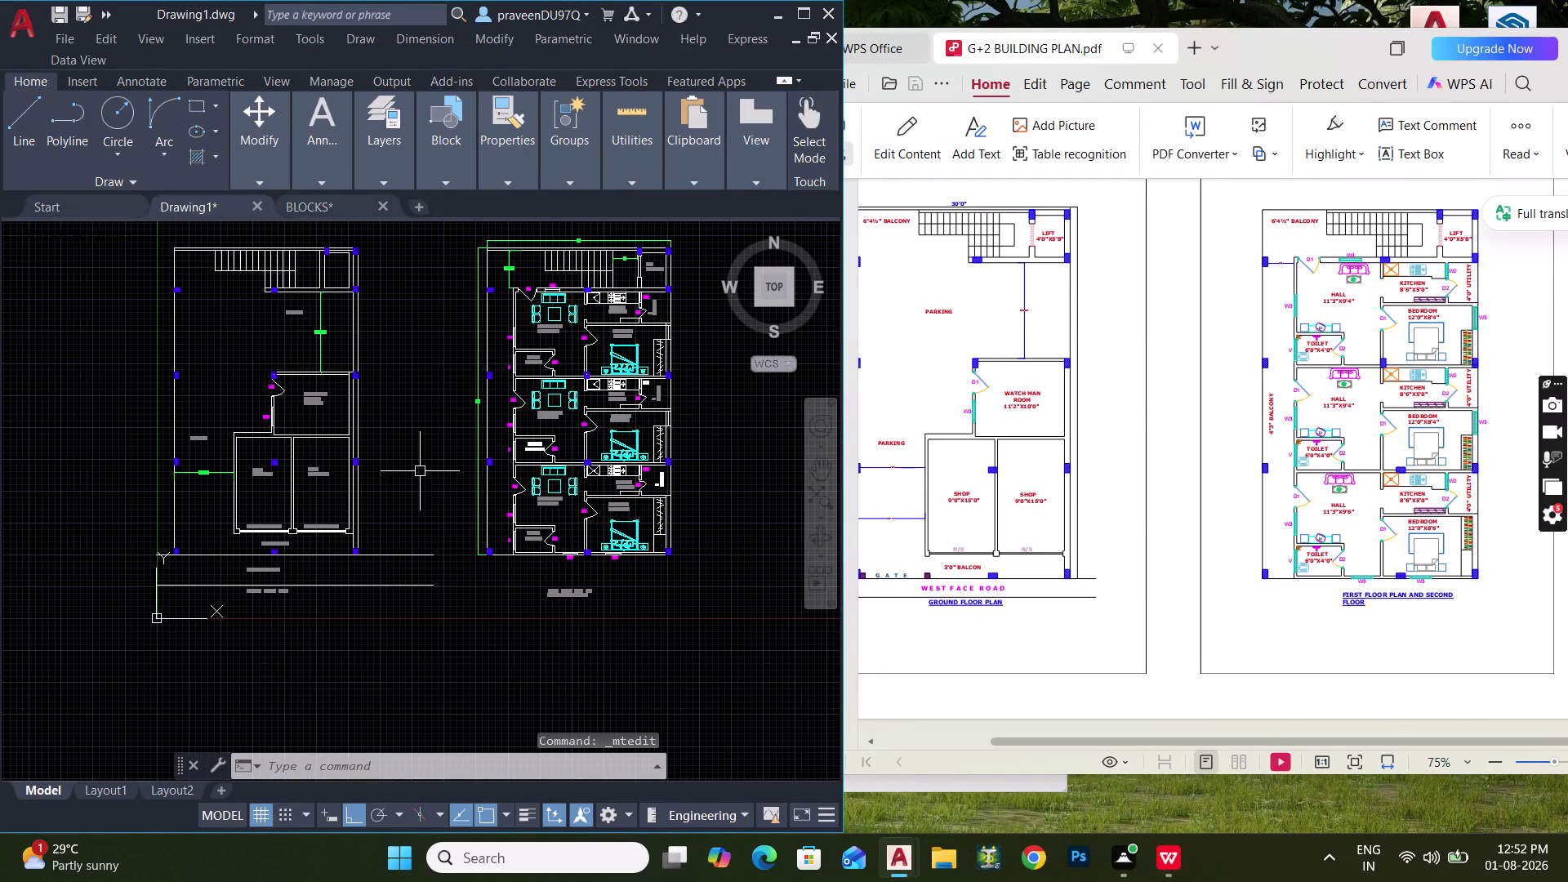
middle_drag(413, 469, 438, 518)
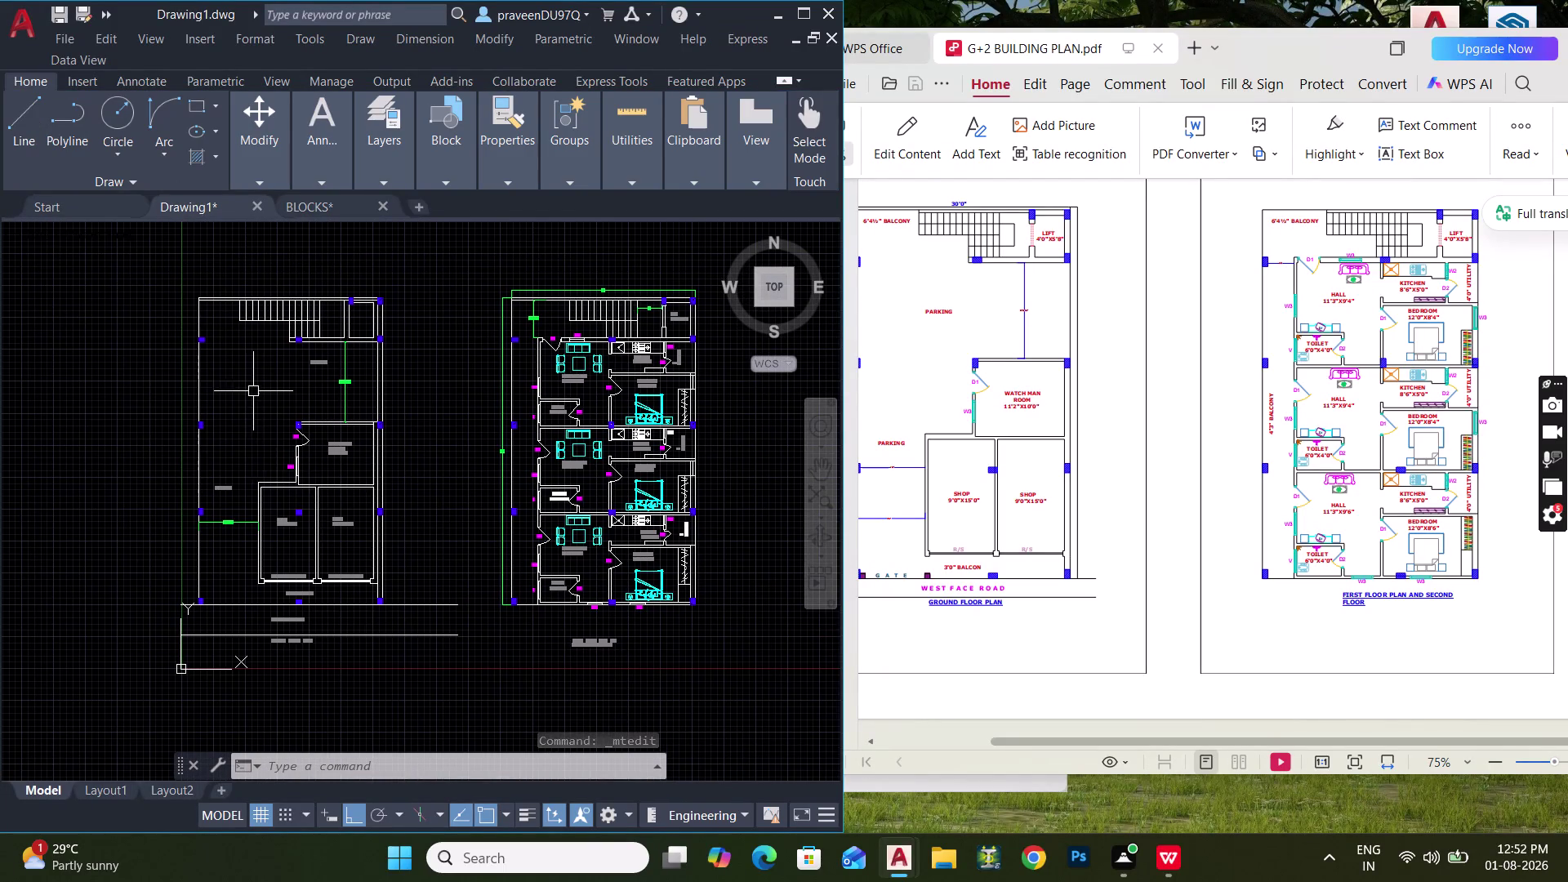
scroll(up, 3)
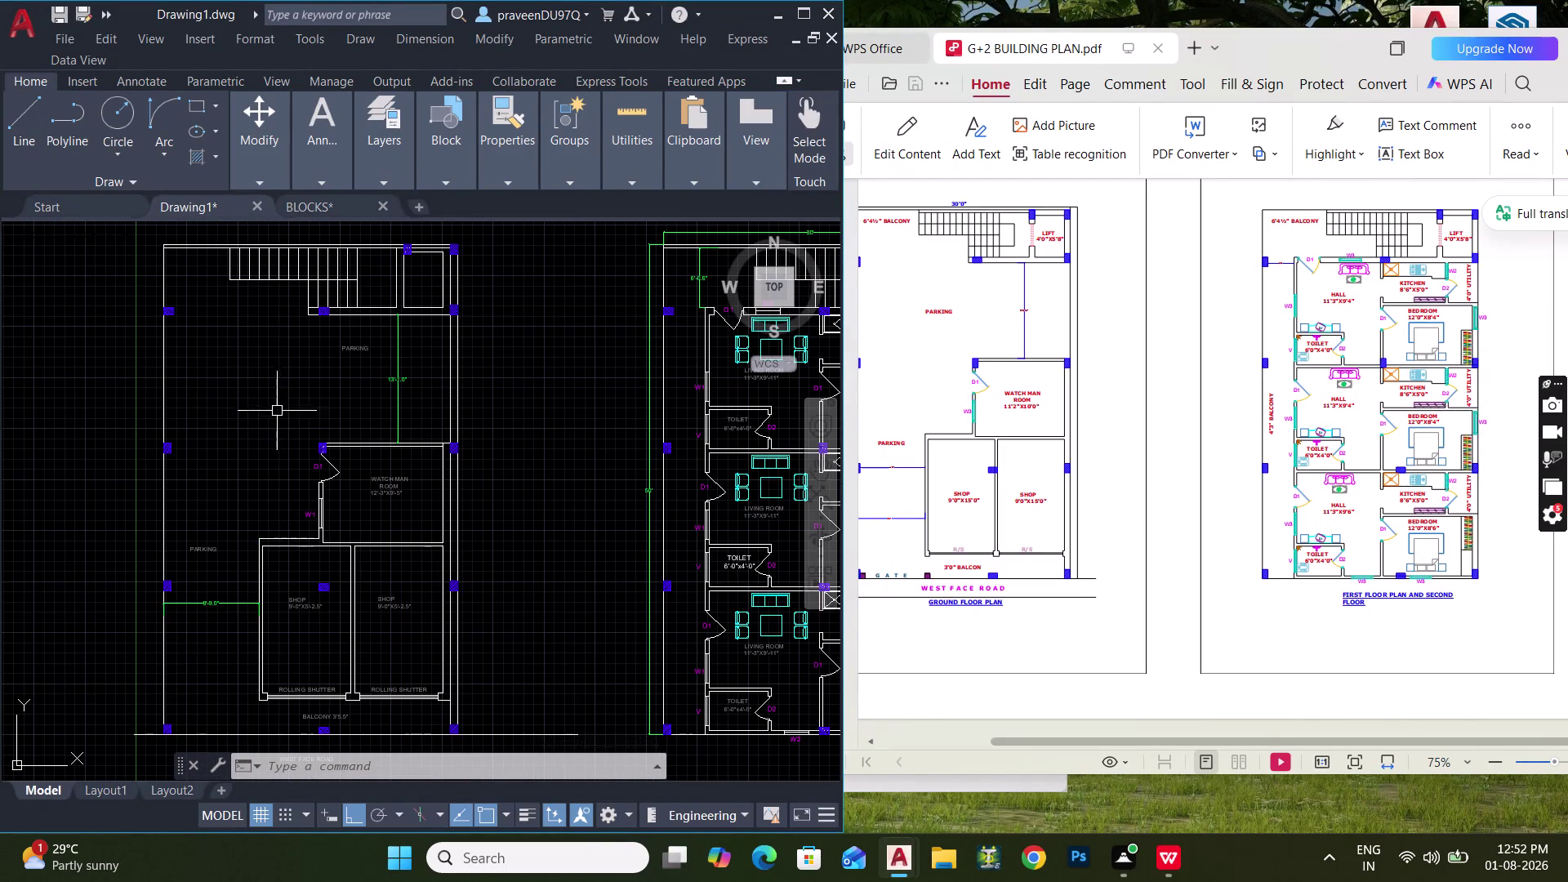
key(ctrl+2)
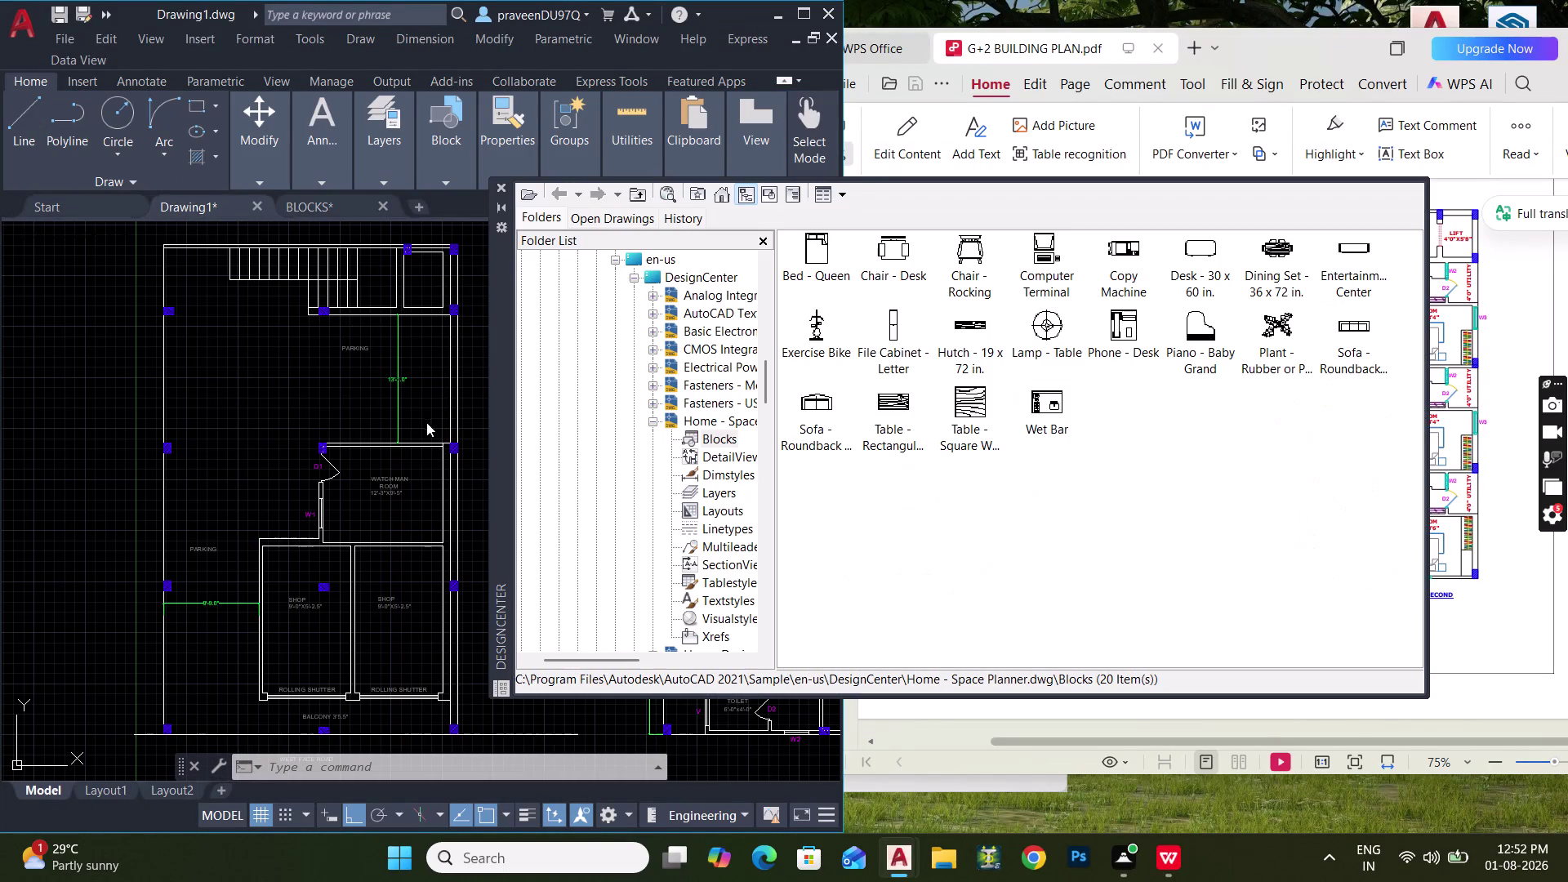
Drag a Vehicles - Imperial car block from Tool Palettes into the parking area.
scroll(down, 3)
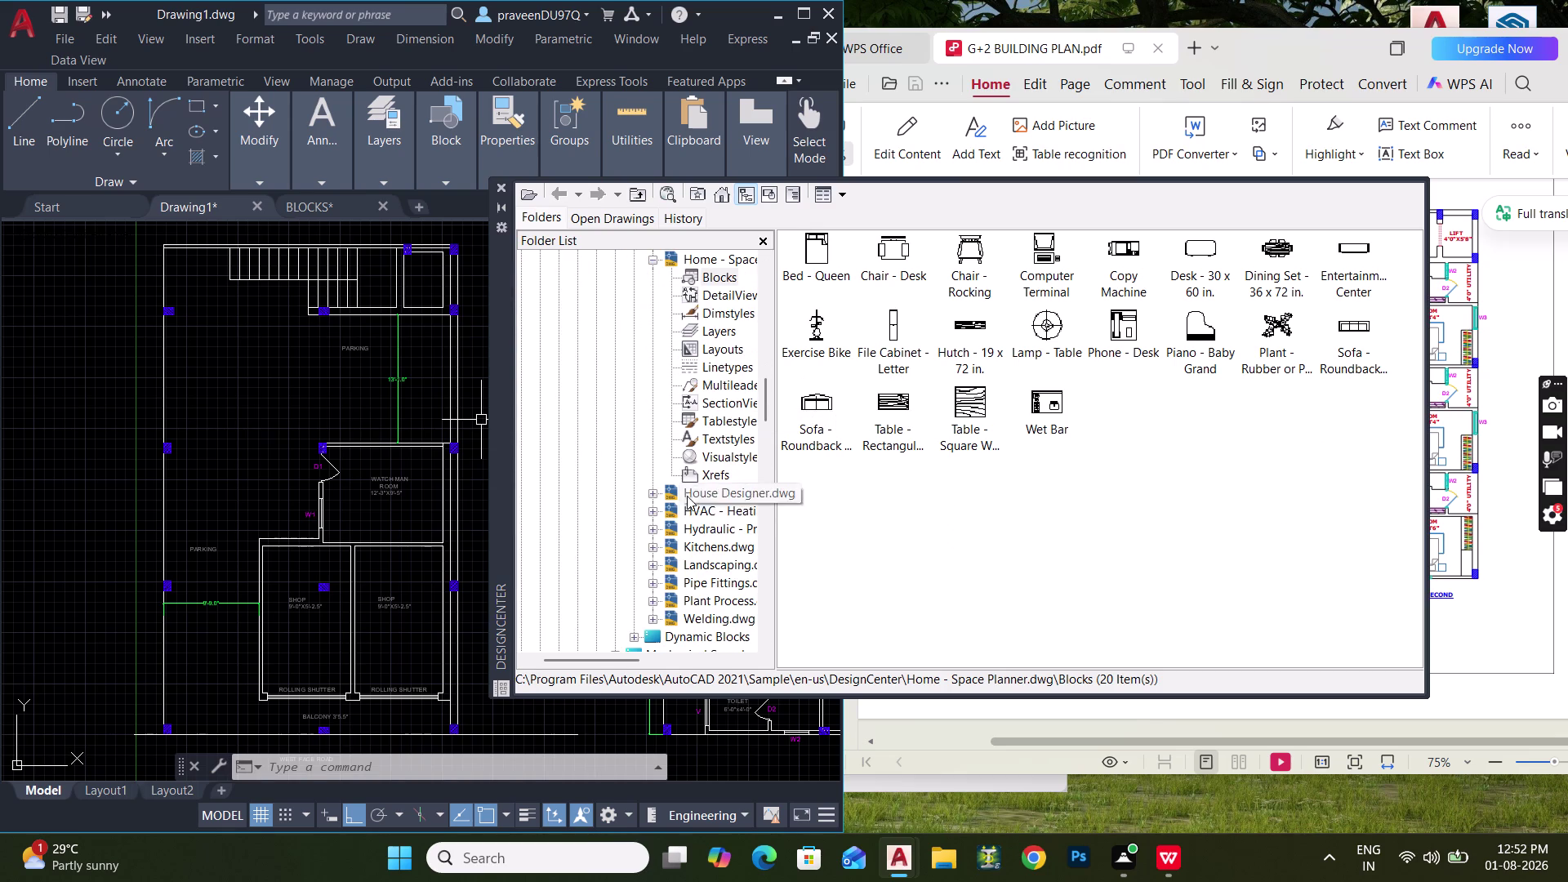
click(503, 187)
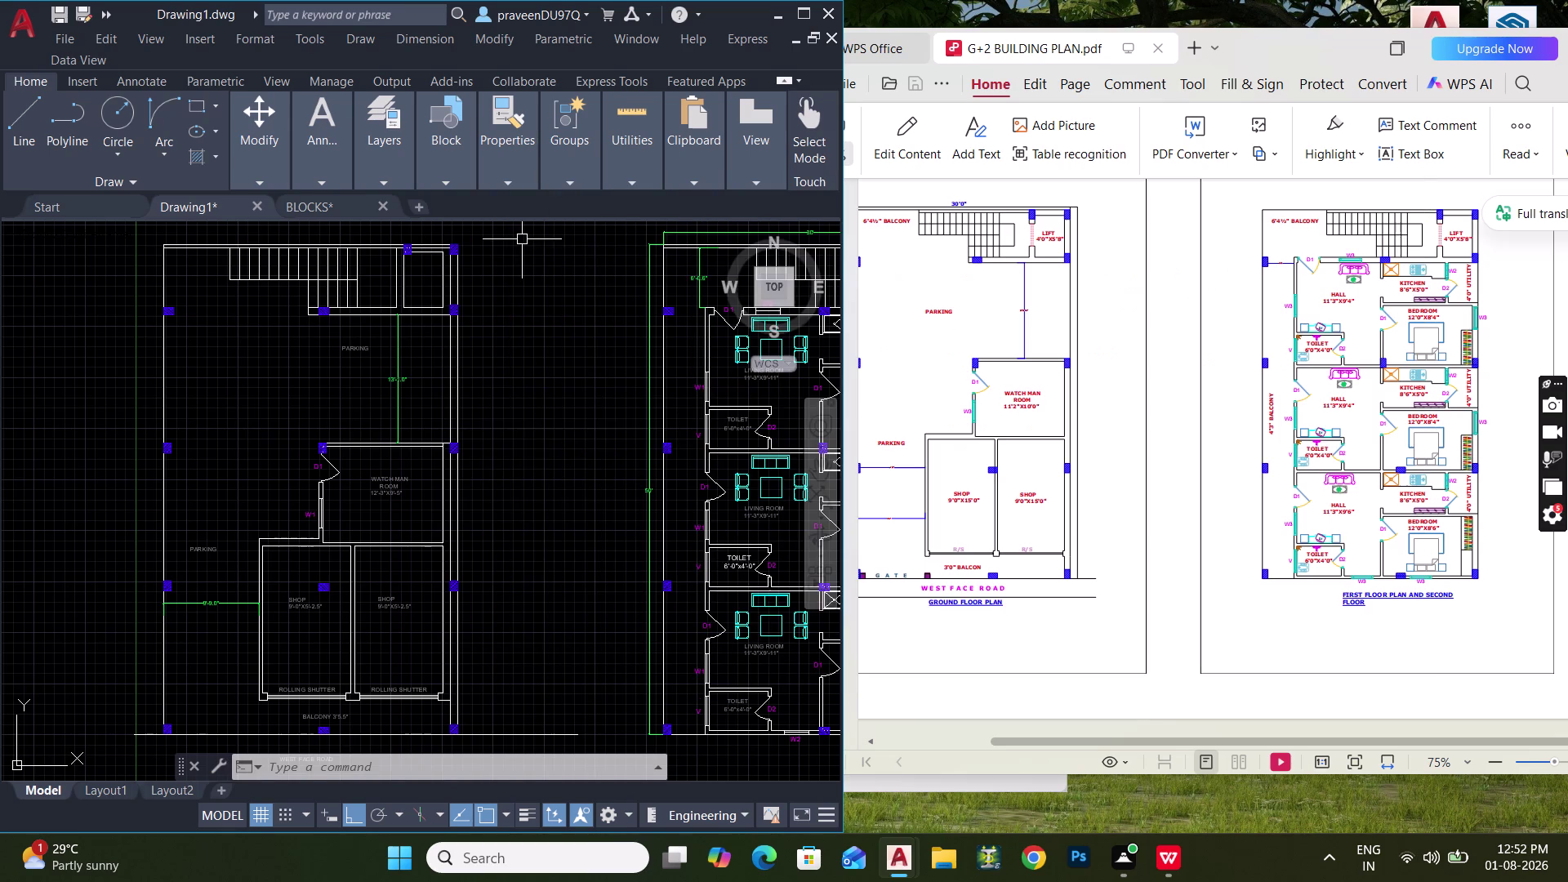
key(ctrl+3)
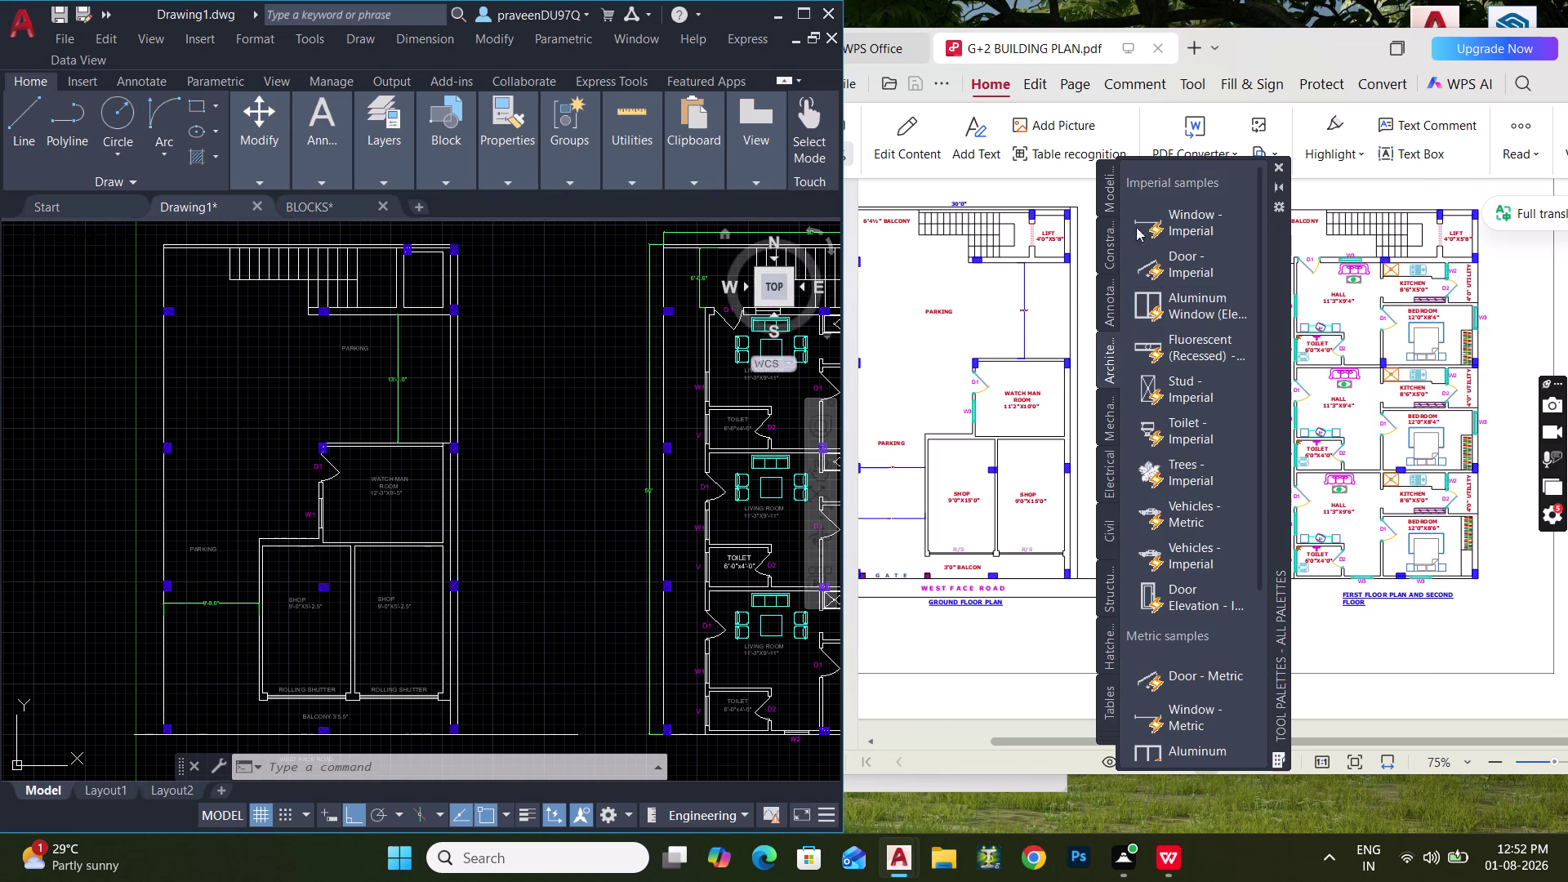
drag(1155, 507, 212, 407)
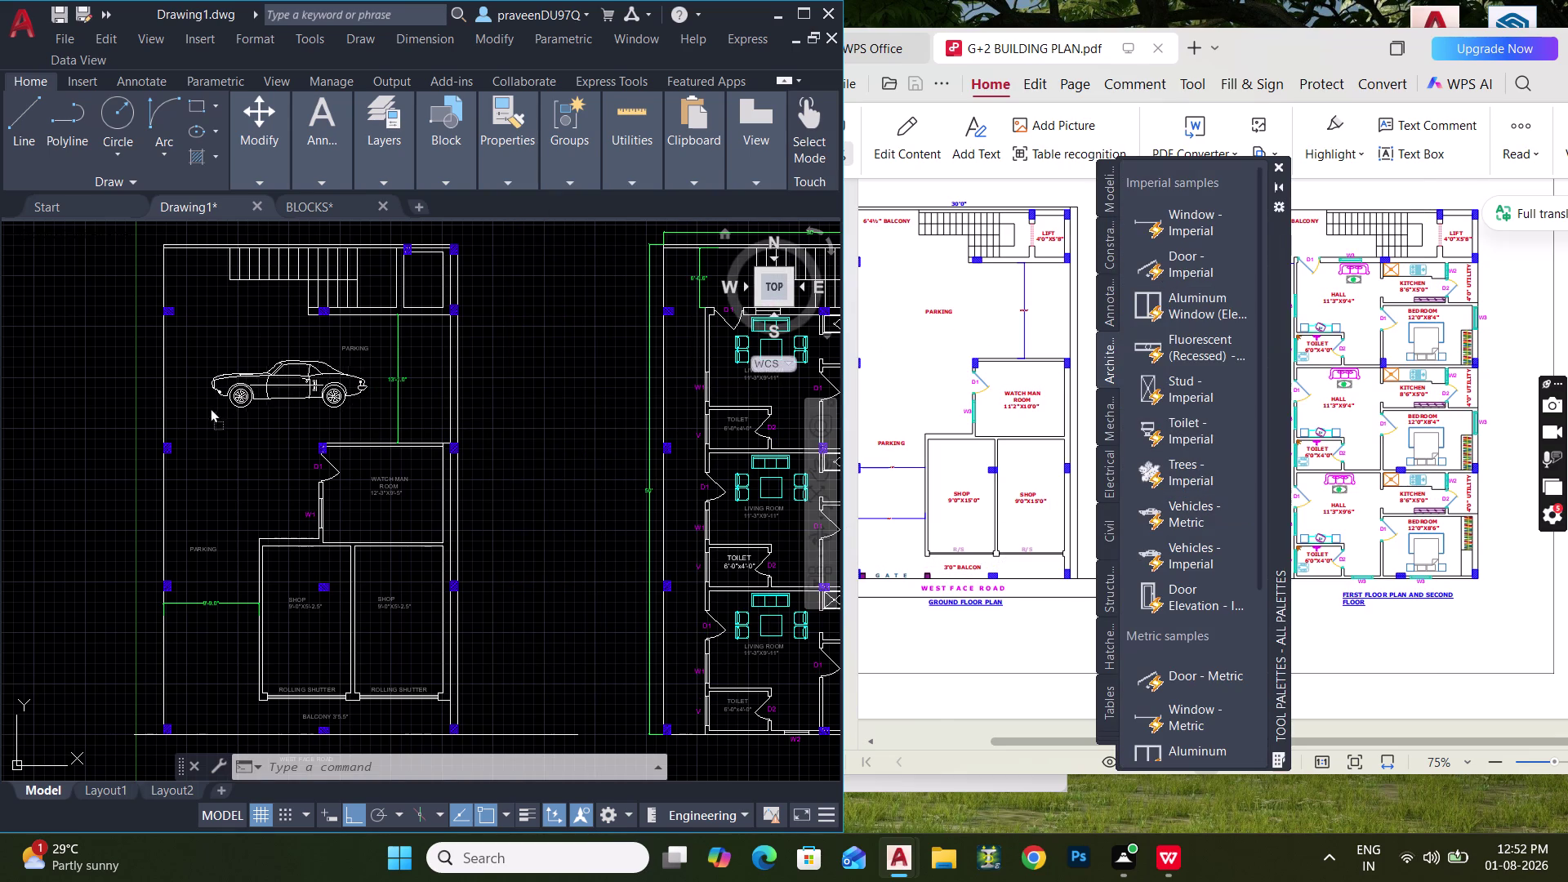
Set the car block's visibility to Sports Car (Top).
drag(211, 408, 208, 406)
drag(260, 426, 251, 421)
click(235, 389)
click(199, 414)
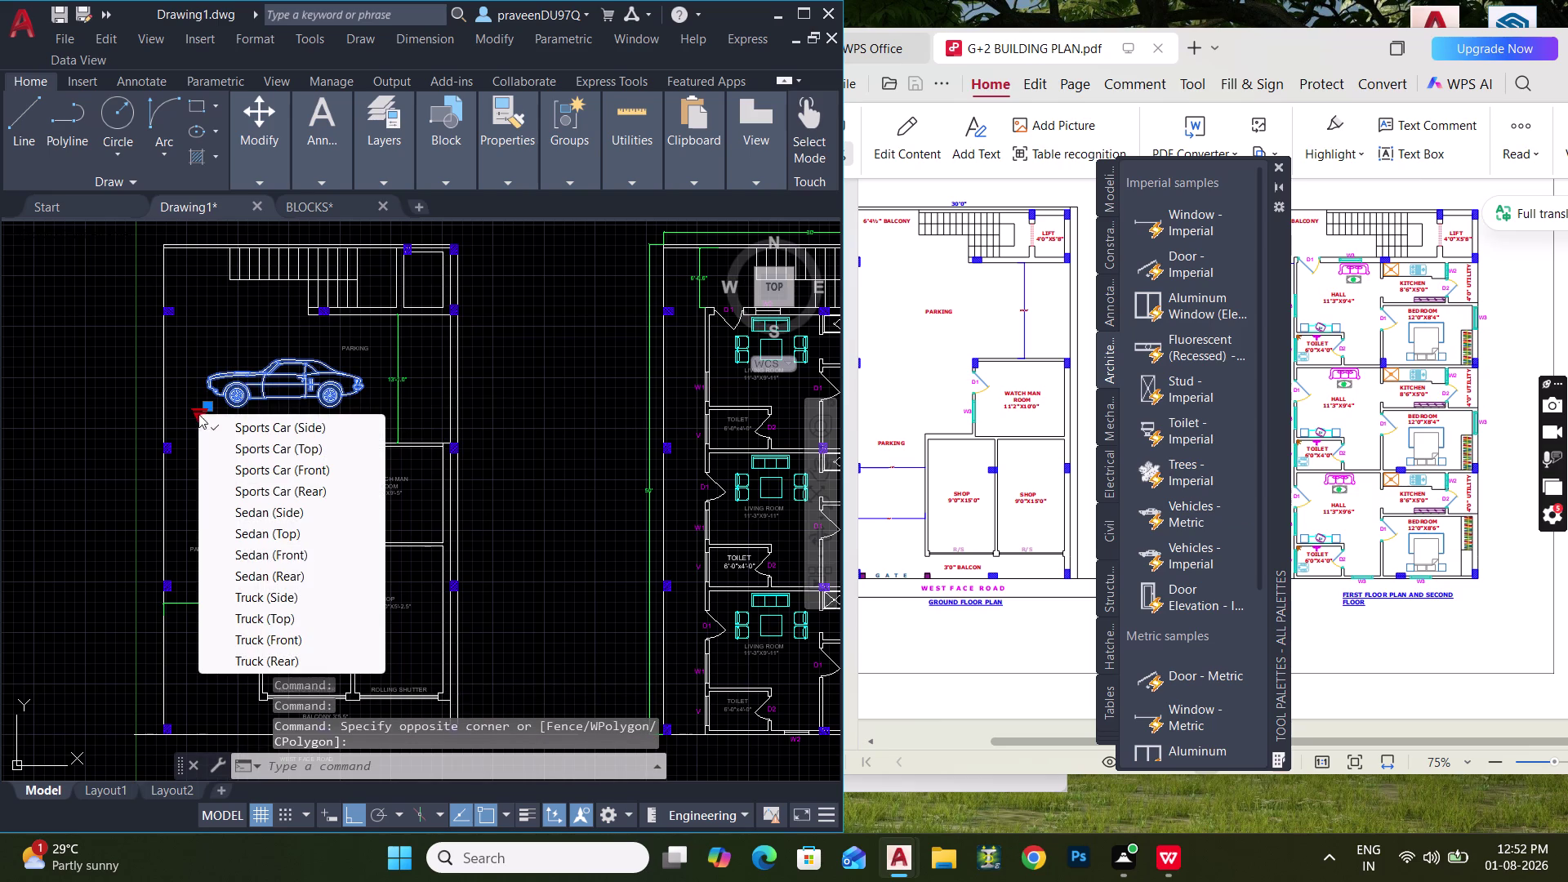
click(239, 447)
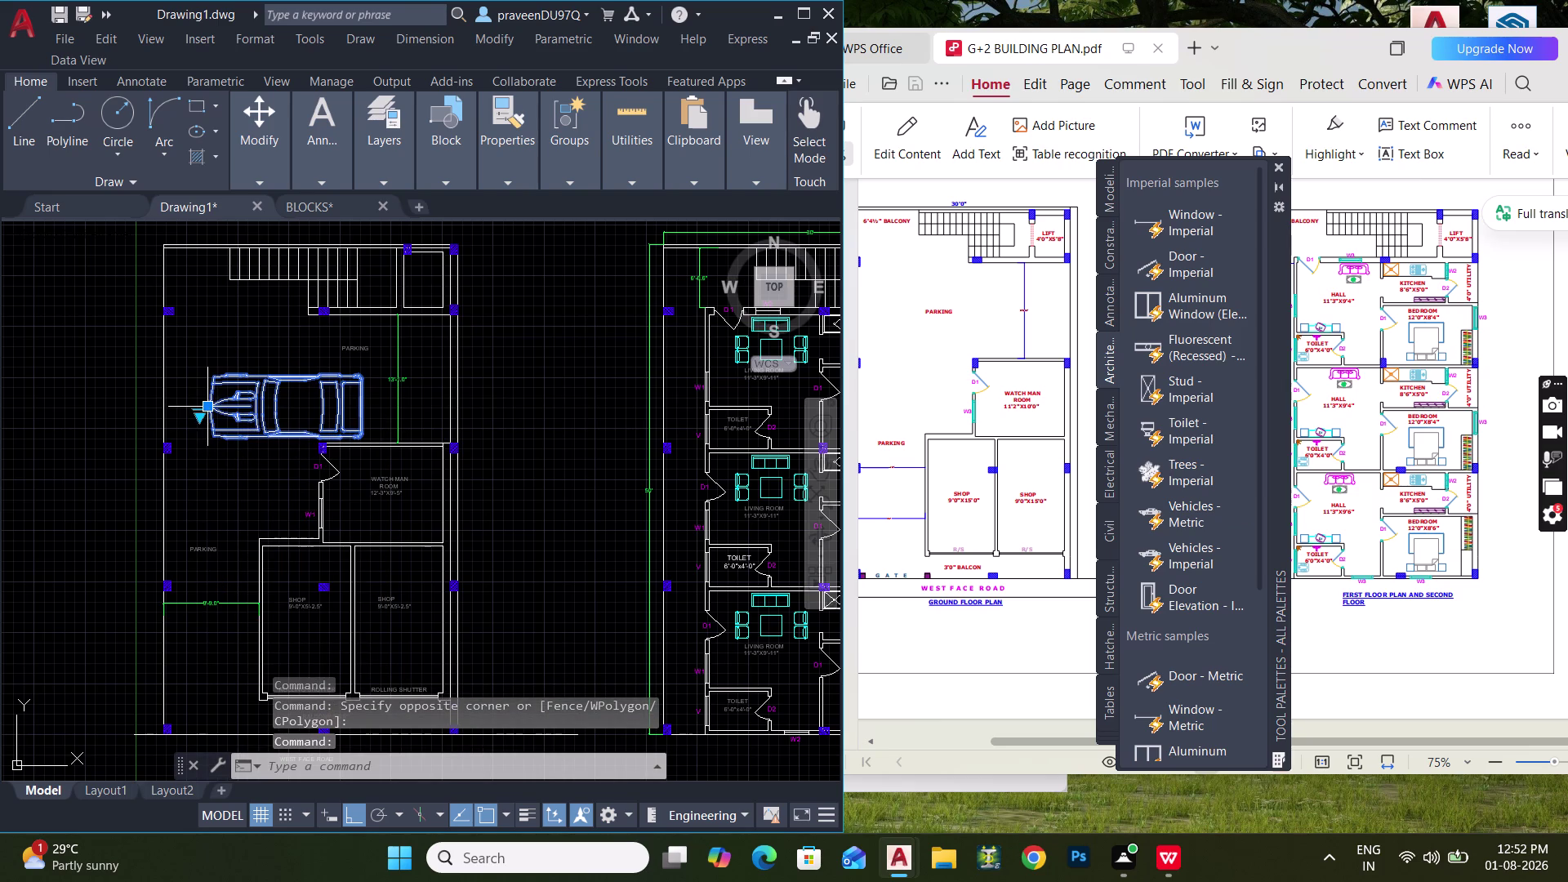
Reposition the car by its base point grip within the parking area.
click(208, 410)
scroll(up, 3)
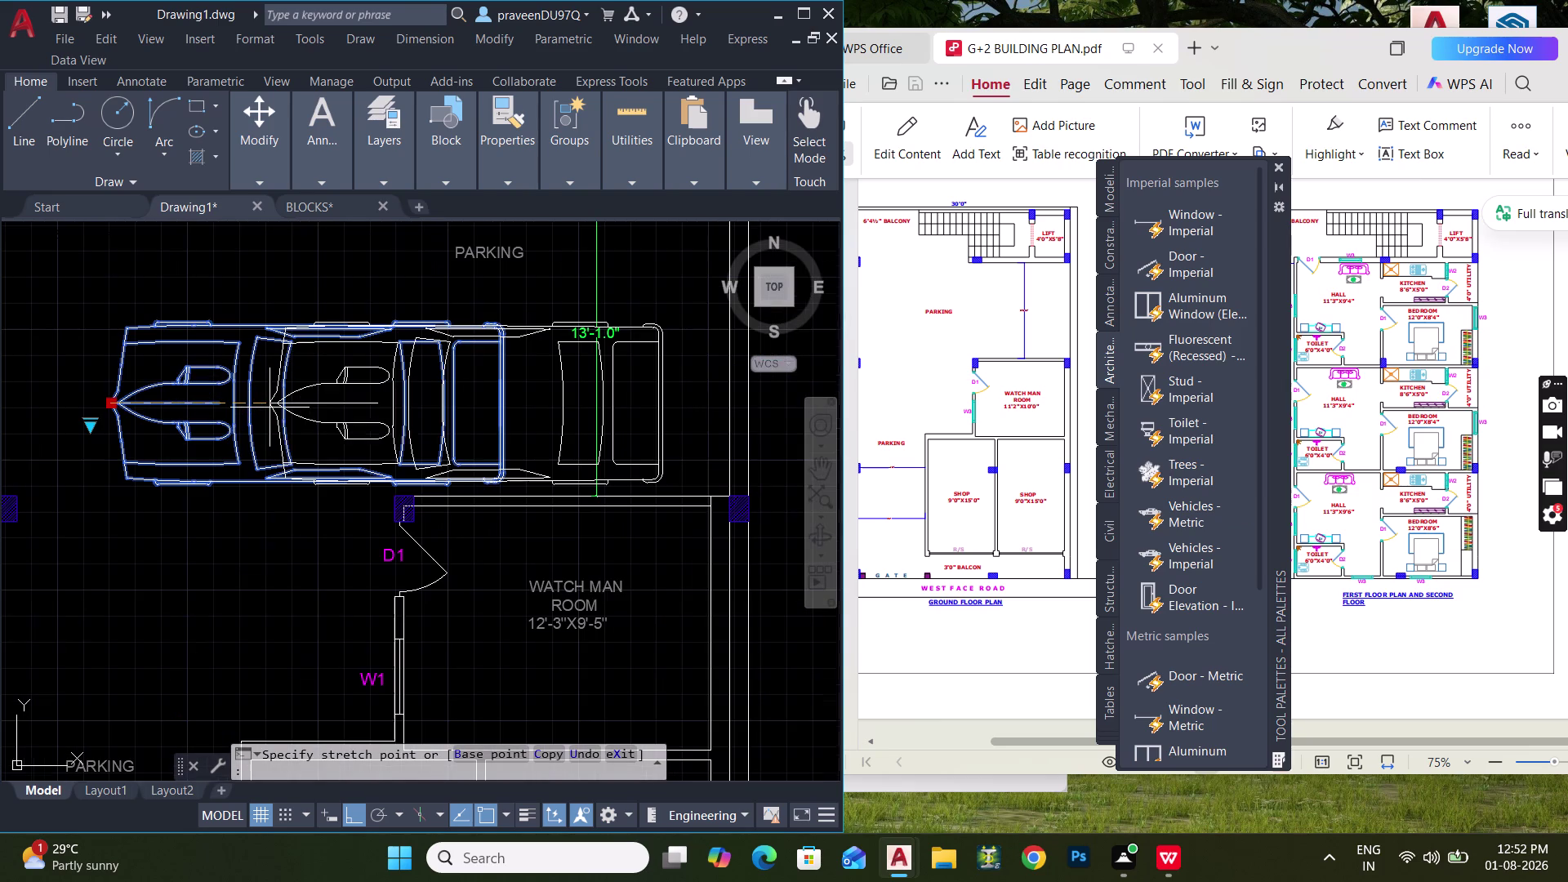
click(301, 408)
middle_drag(290, 411, 259, 385)
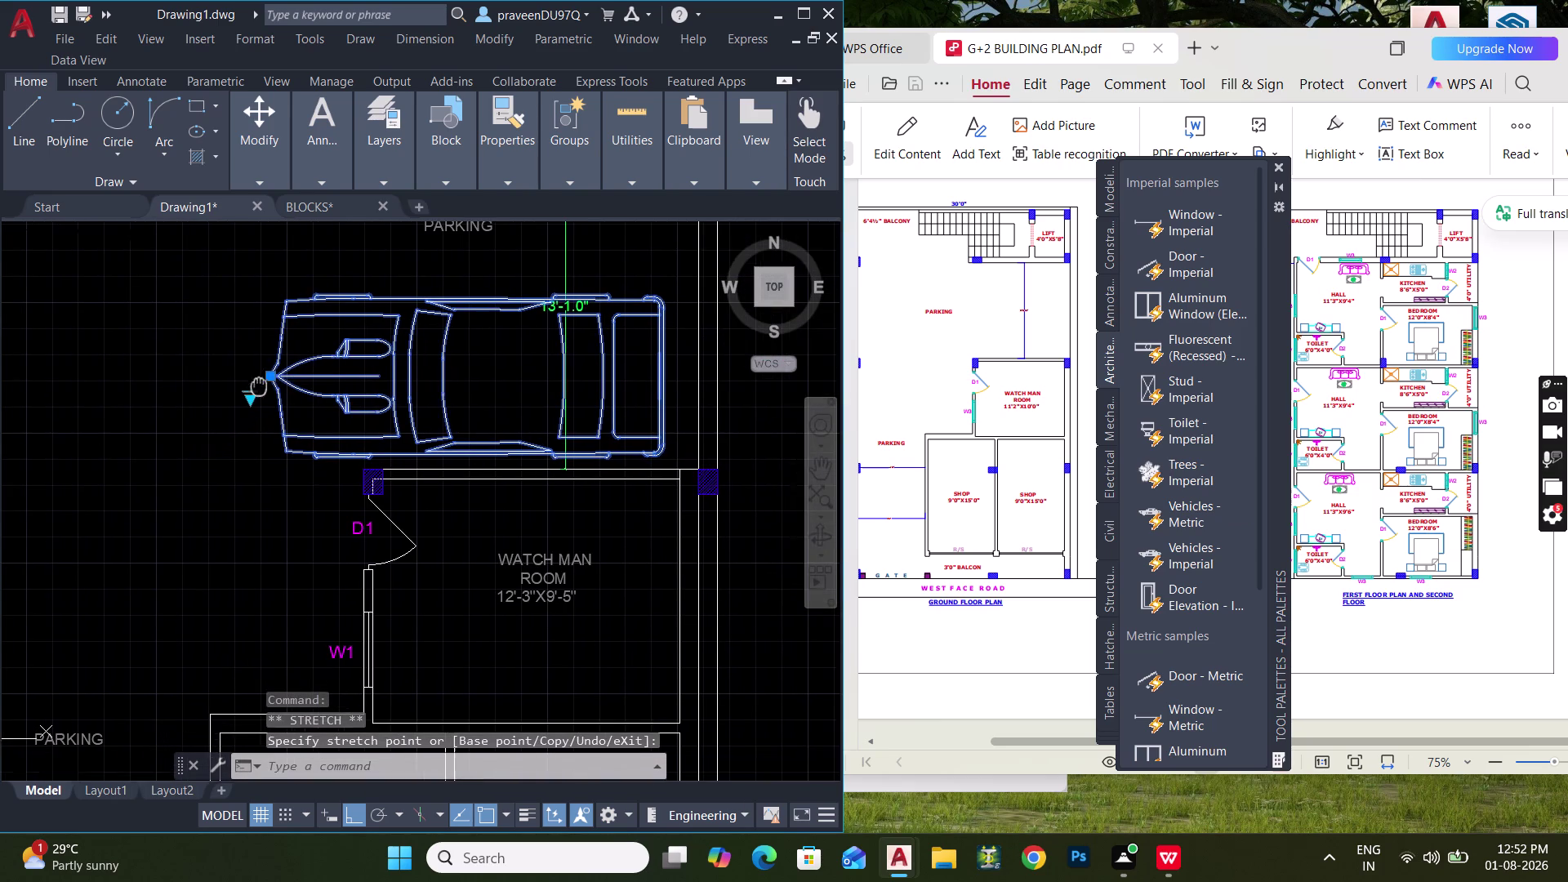
middle_drag(259, 385, 259, 383)
scroll(down, 3)
key(Escape)
key(Escape)
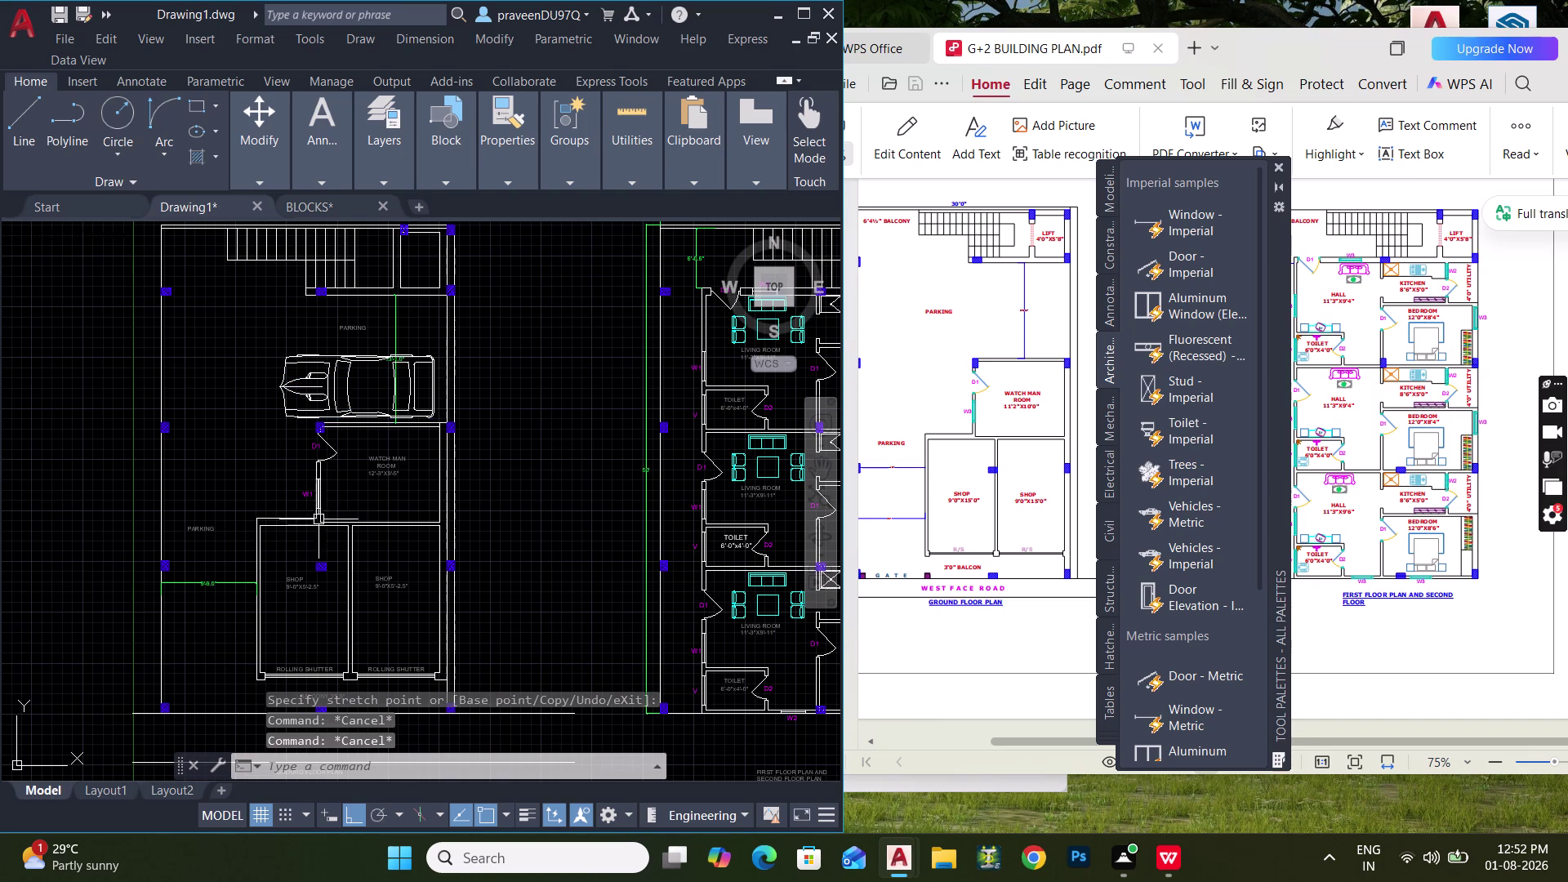
Deselect the car and close the Tool Palettes.
click(287, 397)
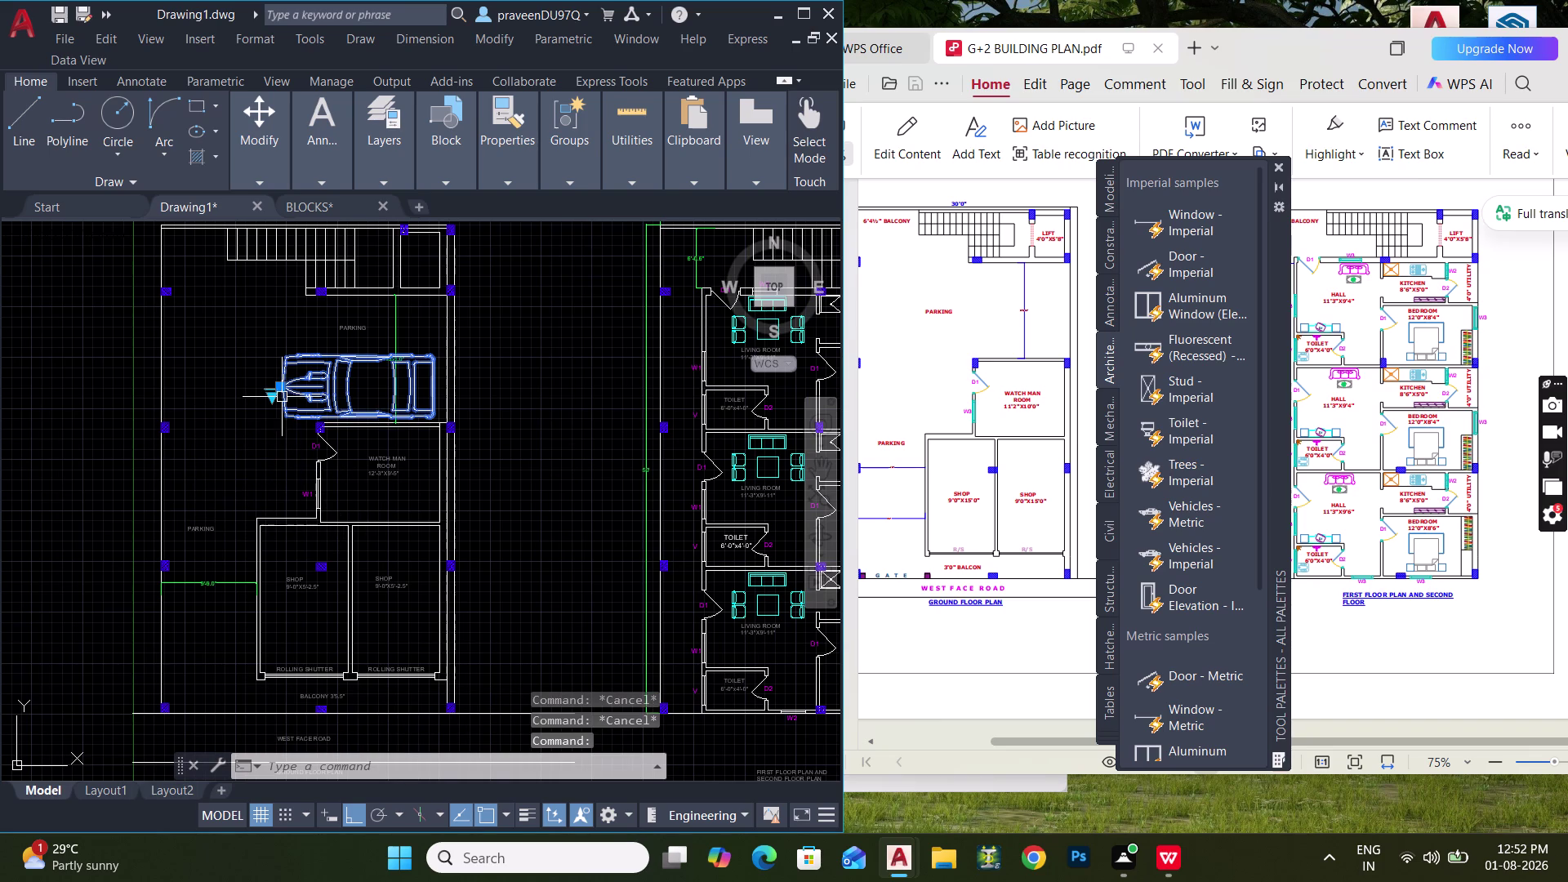
key(Escape)
key(Escape)
key(Escape)
key(Escape)
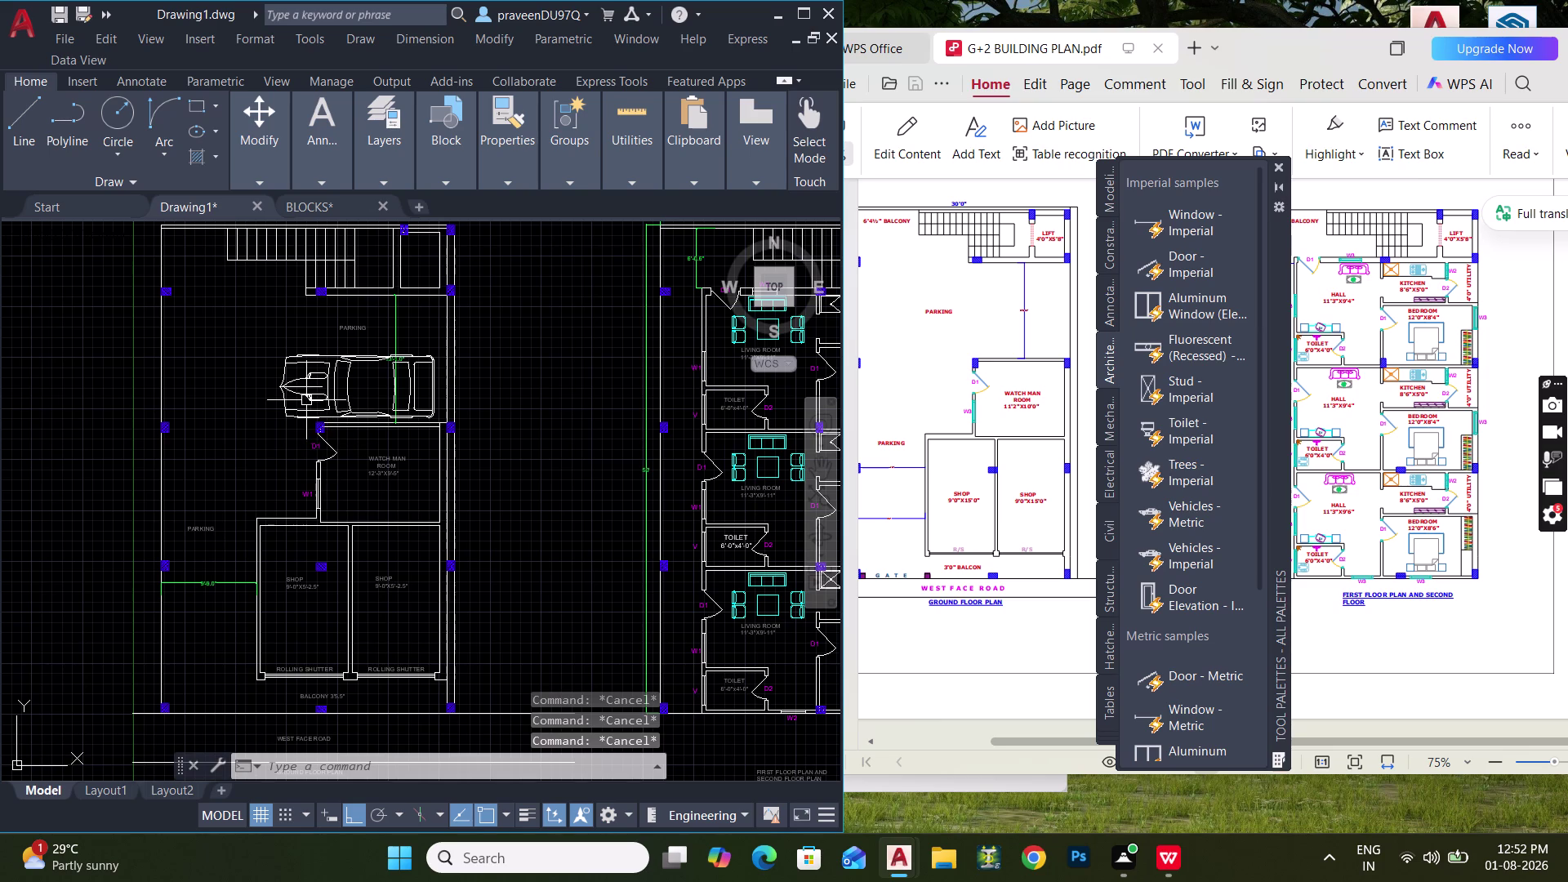
click(1281, 163)
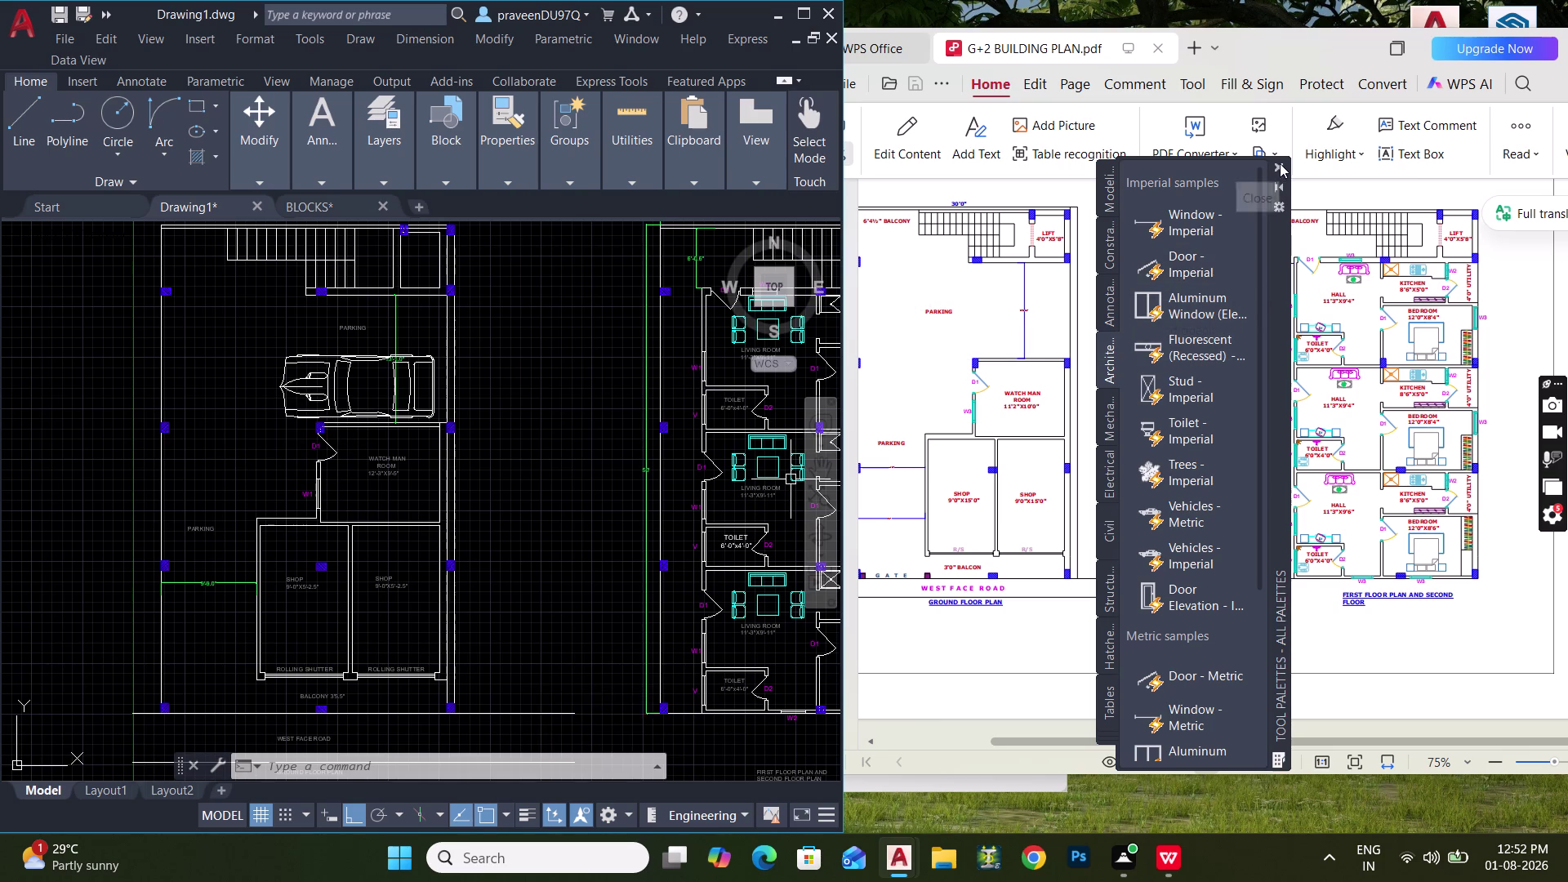
Pan and zoom to view both floor plans together.
scroll(down, 3)
middle_drag(693, 429, 602, 414)
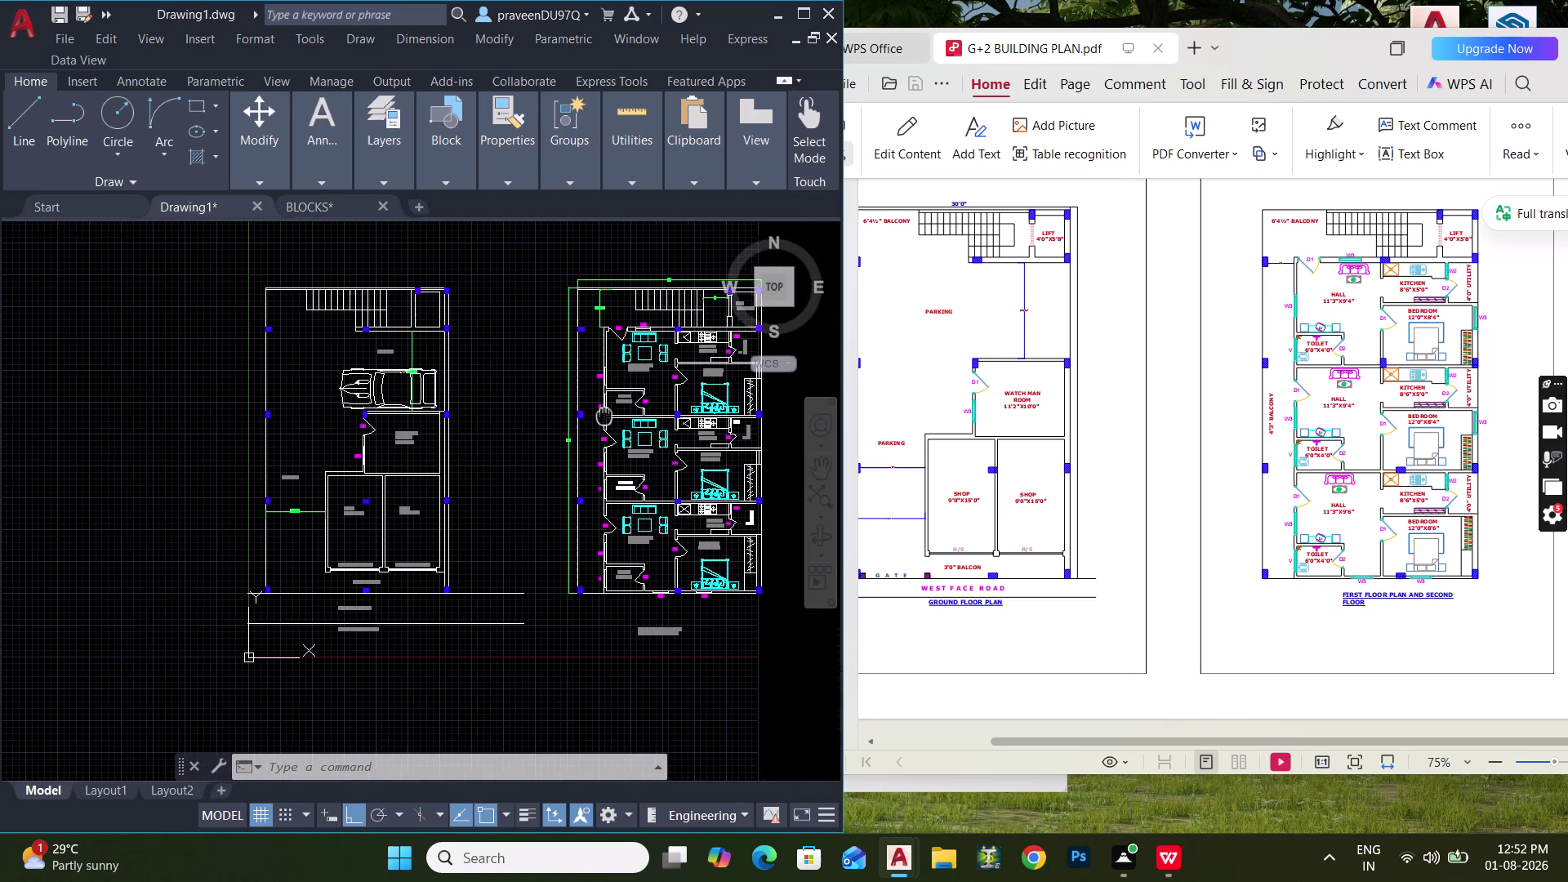
middle_drag(602, 414, 592, 414)
middle_drag(598, 428, 555, 443)
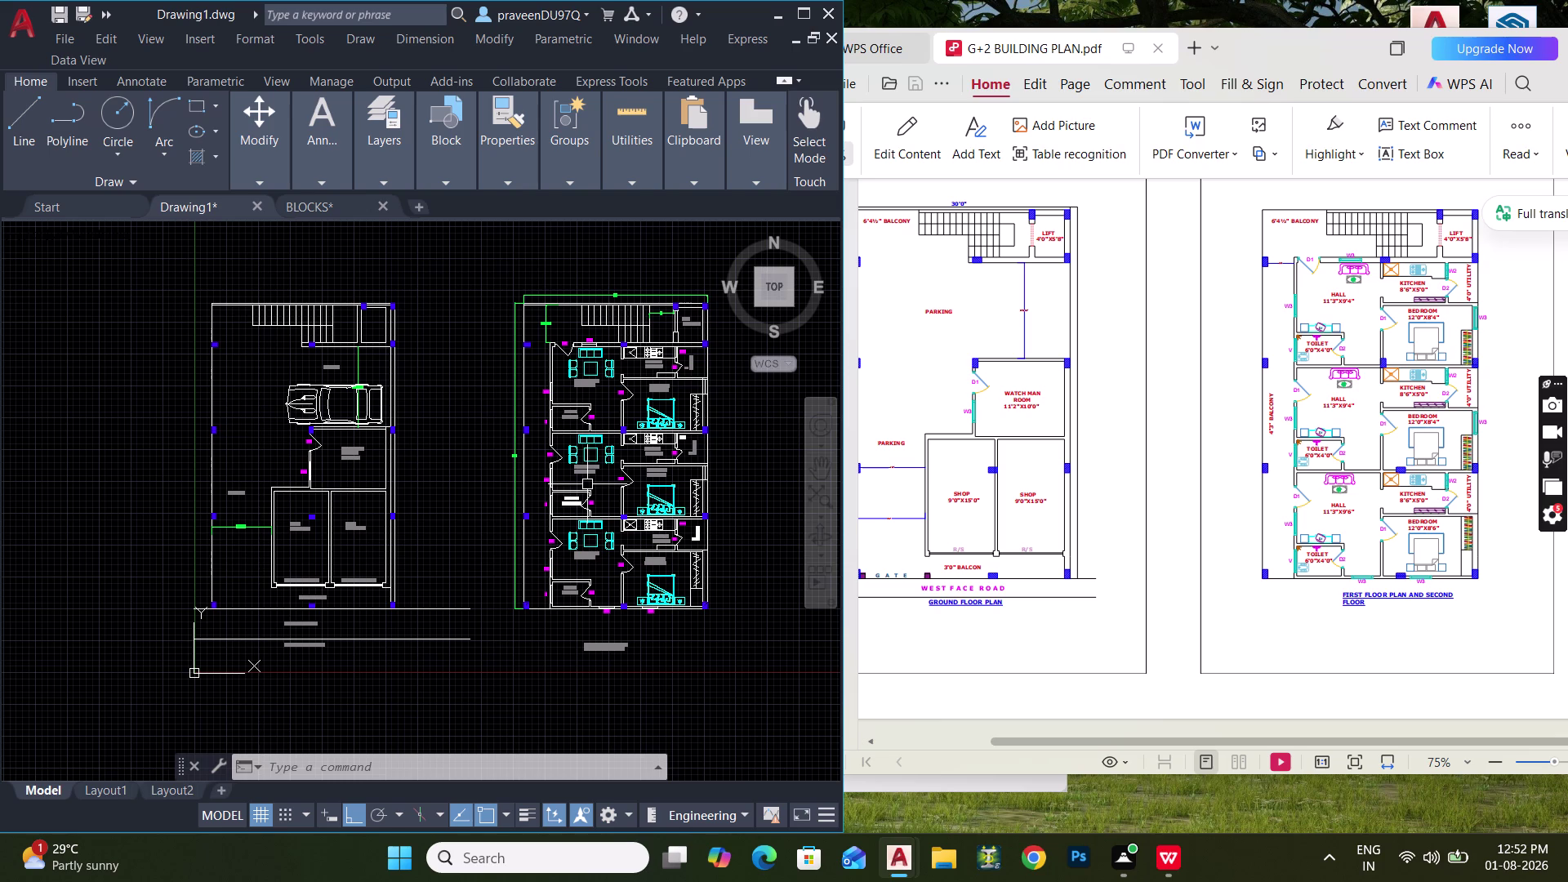
scroll(up, 3)
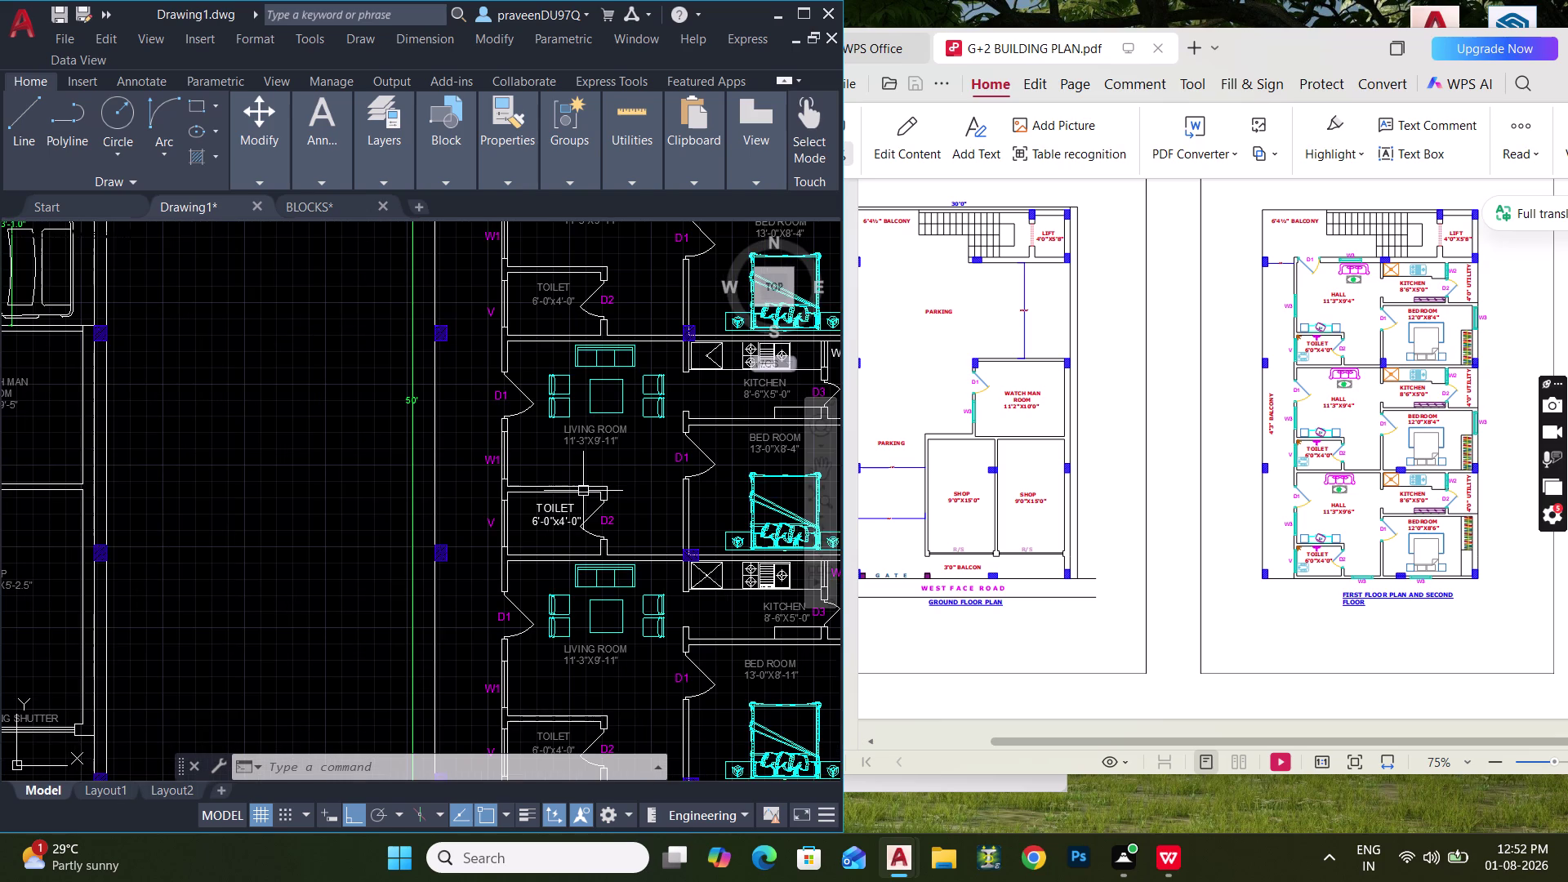
middle_drag(597, 475, 556, 530)
Review the upper floor plan, then open the application menu.
scroll(down, 3)
middle_drag(571, 529, 493, 523)
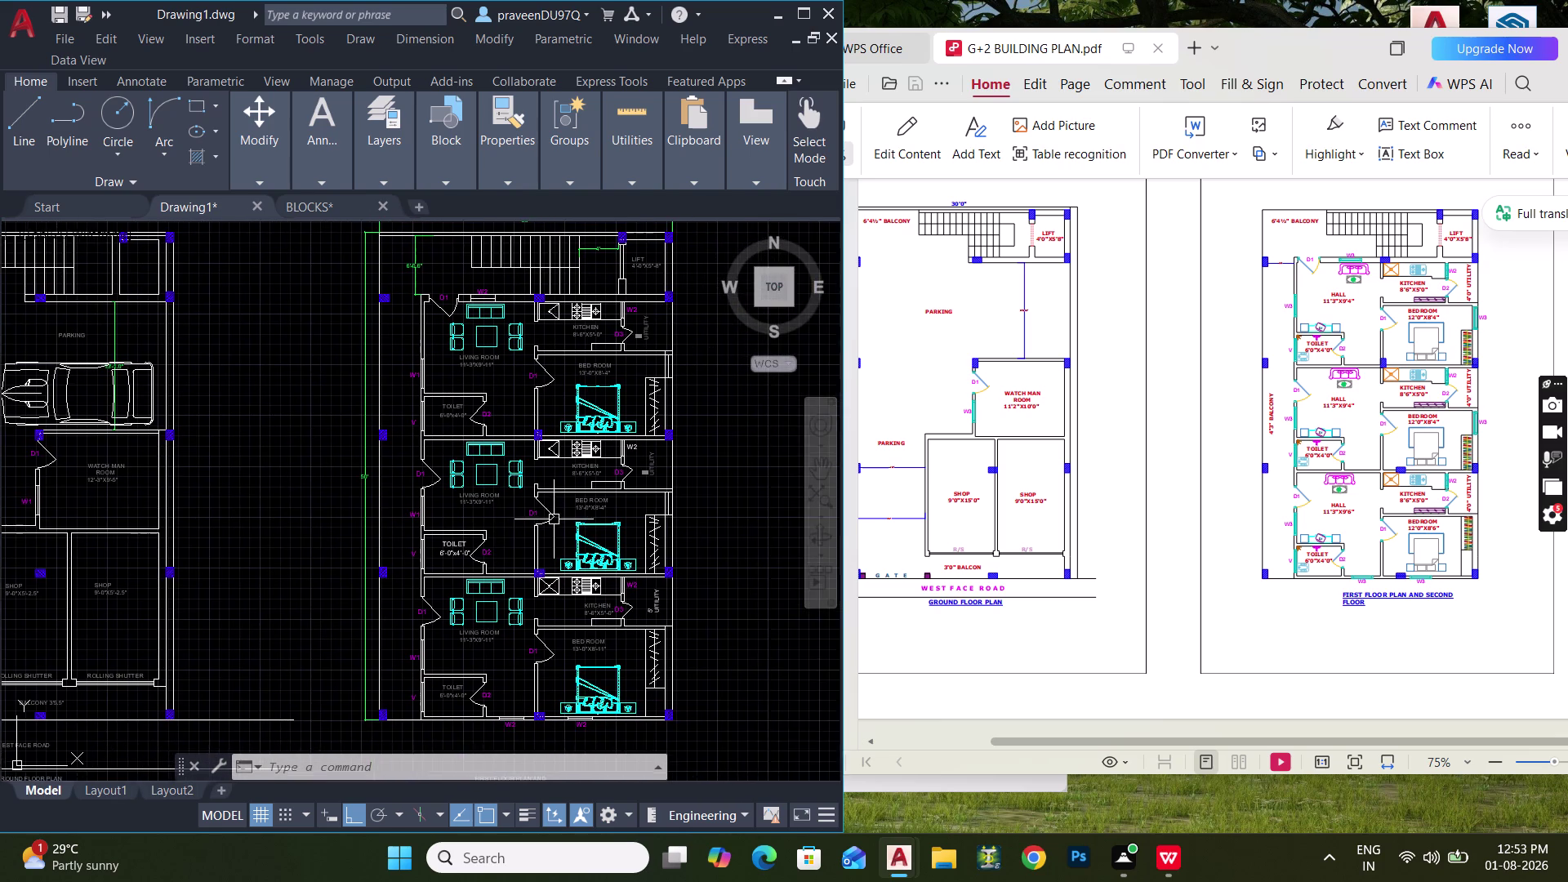
middle_drag(553, 519, 490, 527)
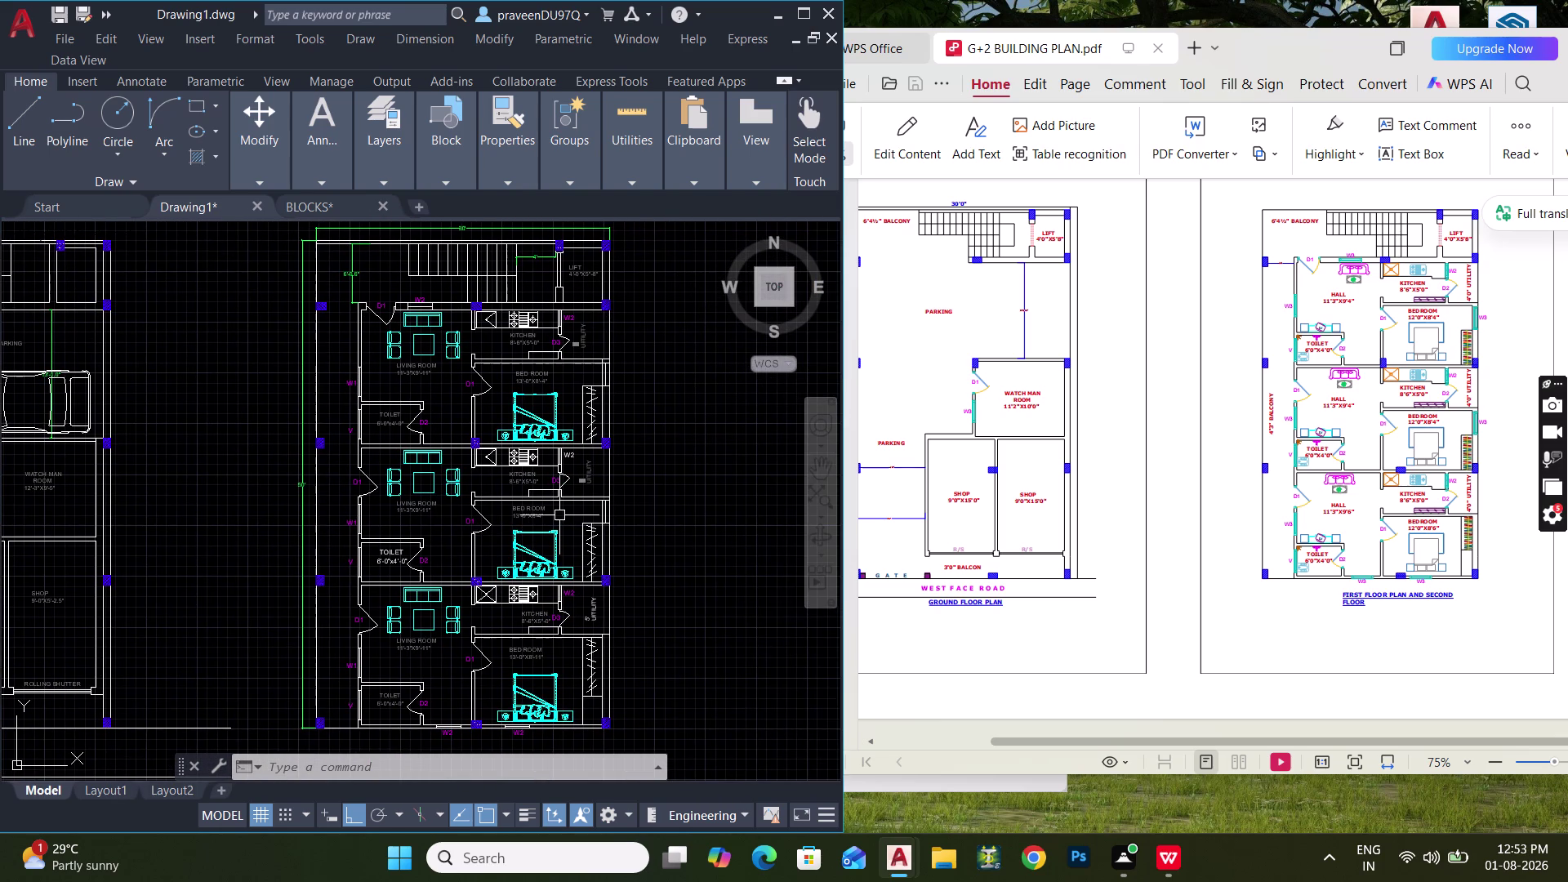
middle_drag(619, 545, 313, 544)
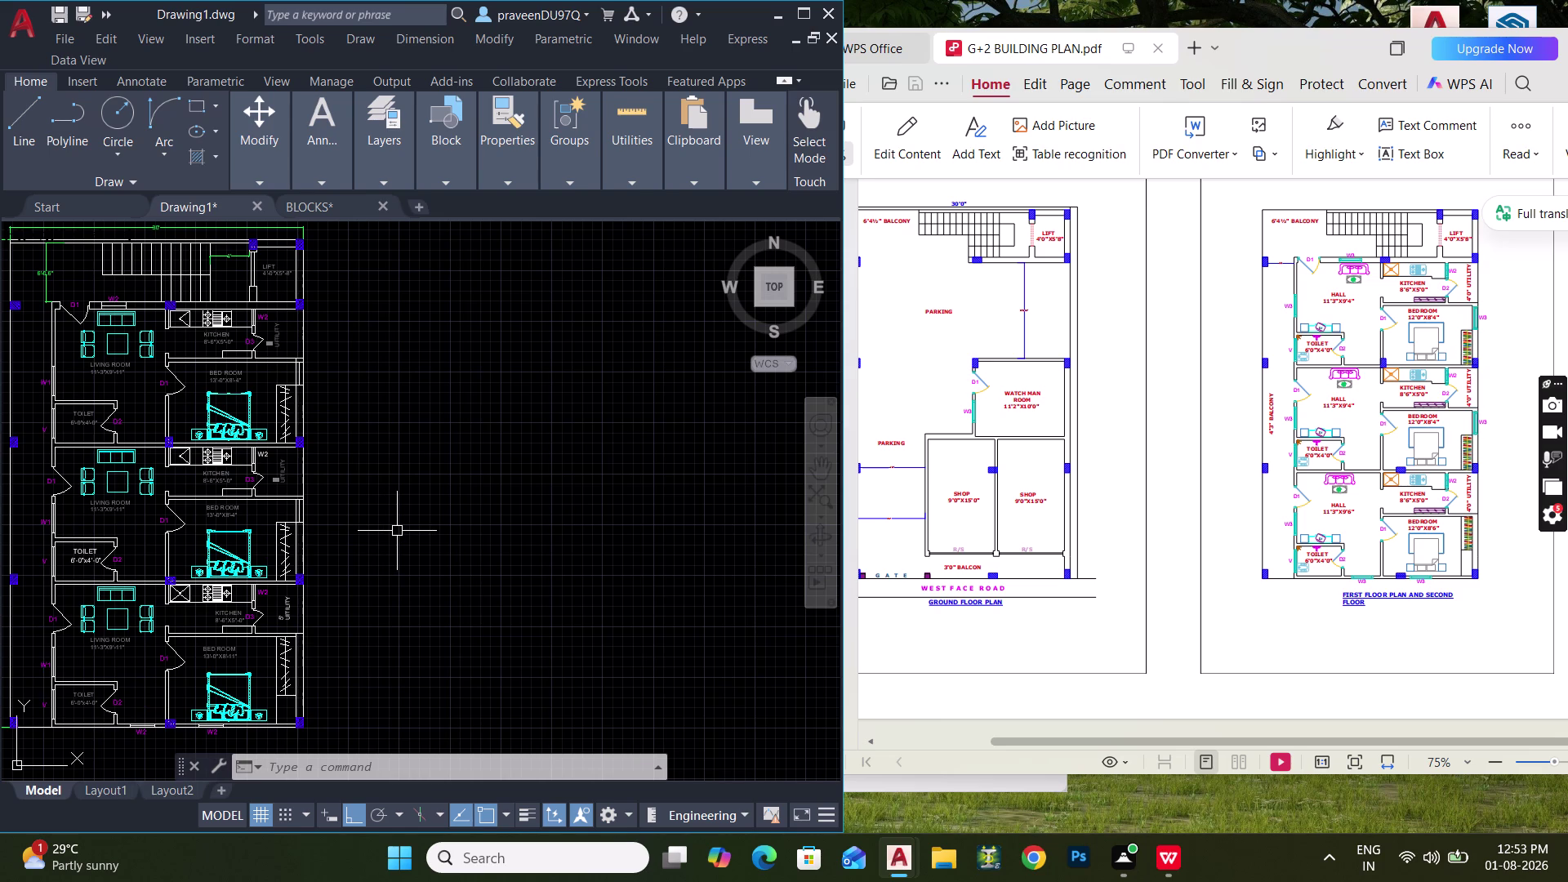
middle_drag(397, 532, 569, 558)
scroll(down, 3)
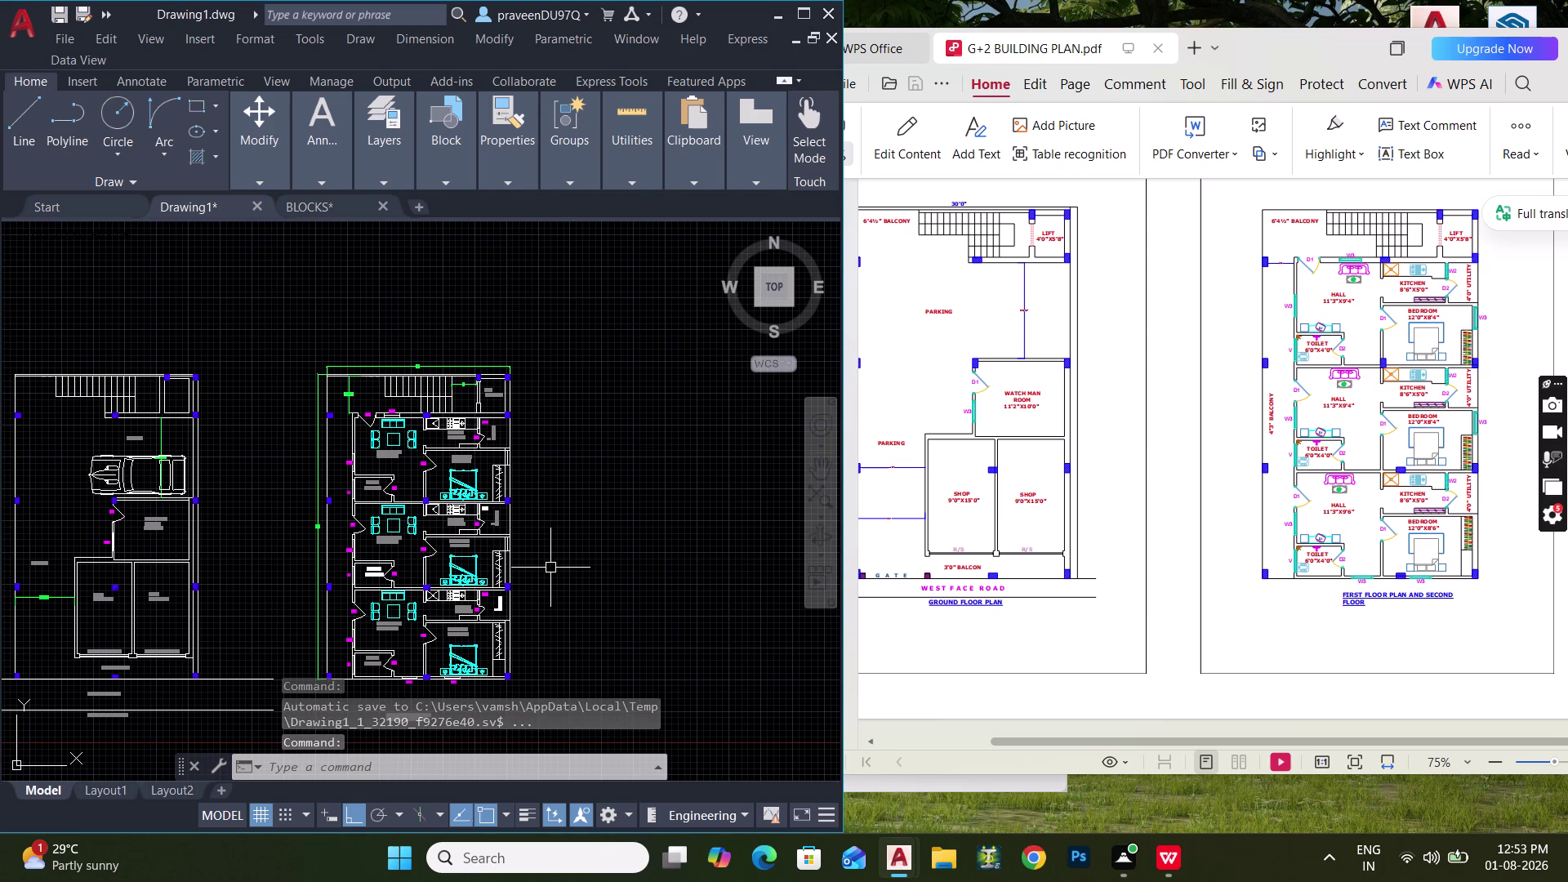
click(41, 0)
click(38, 13)
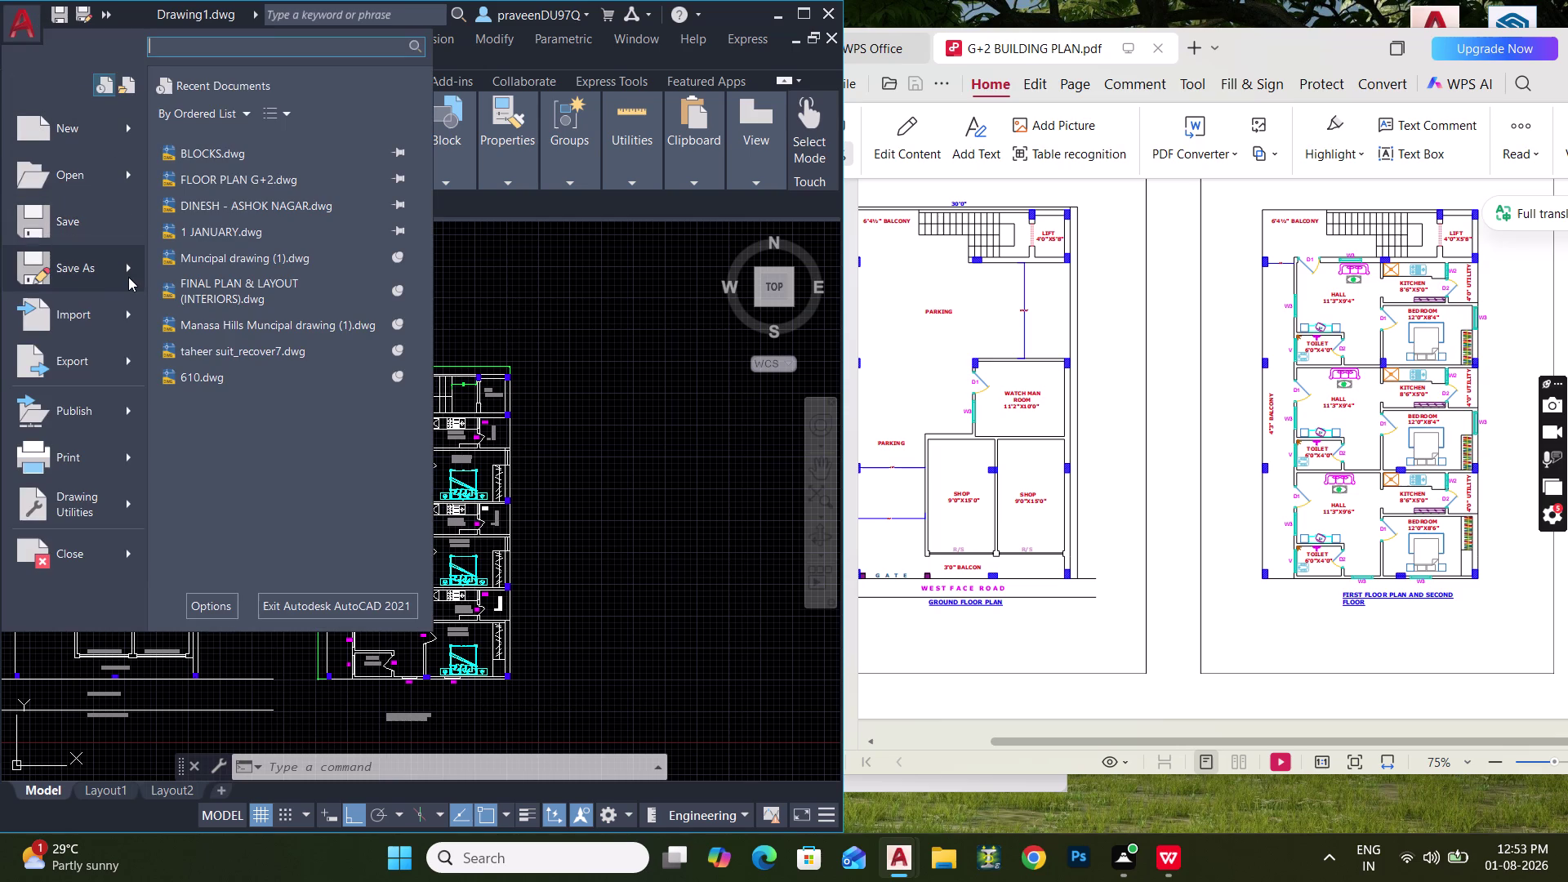
Choose Save As and browse to the Desktop's IN PROJECT folder.
click(129, 277)
click(352, 158)
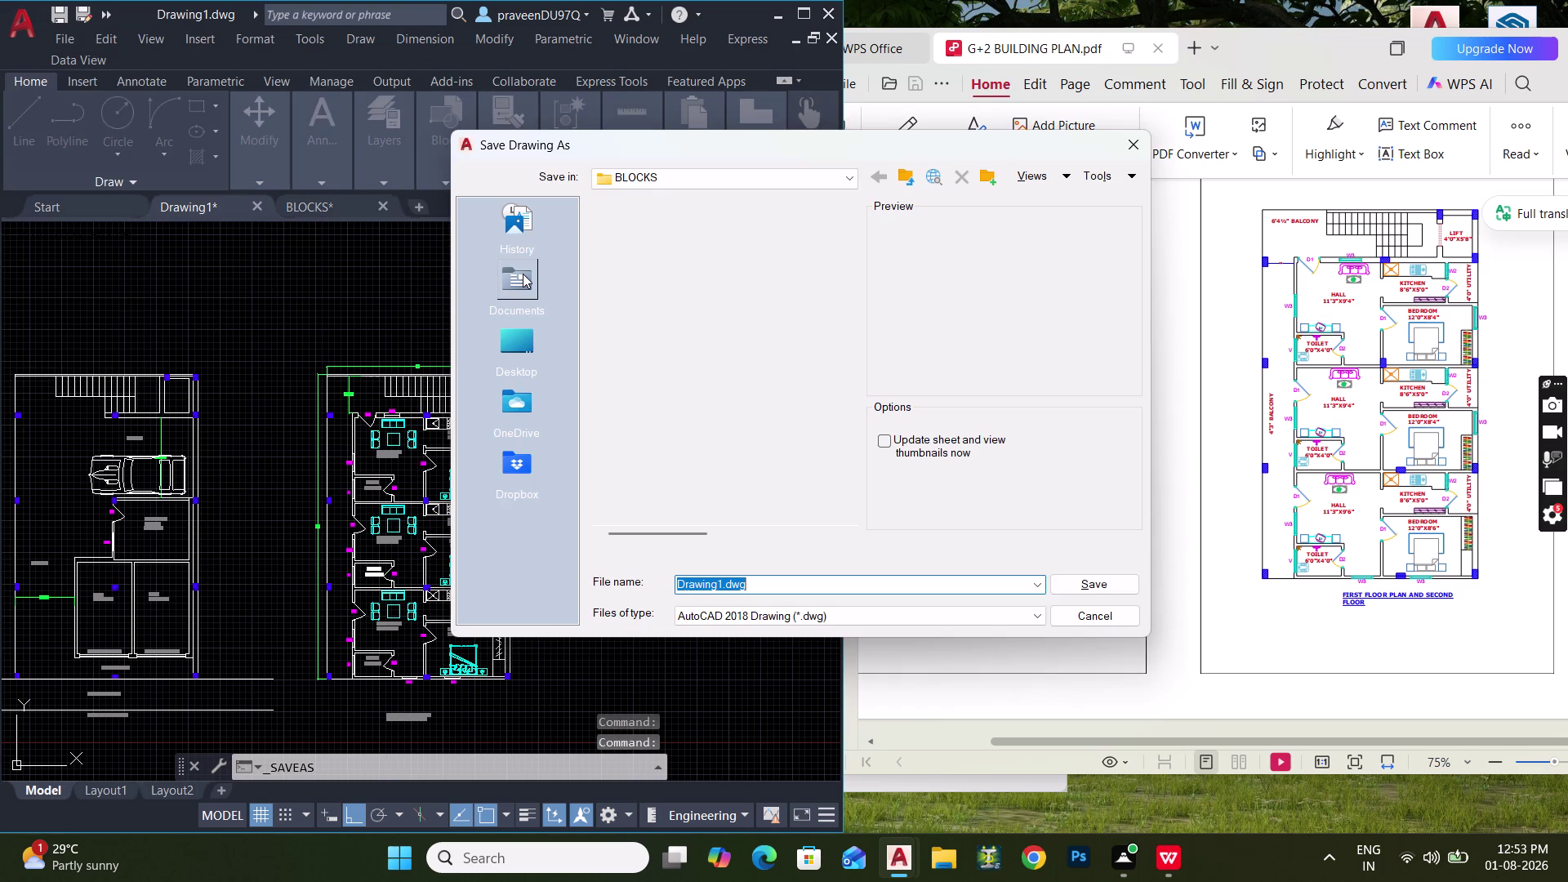
click(508, 333)
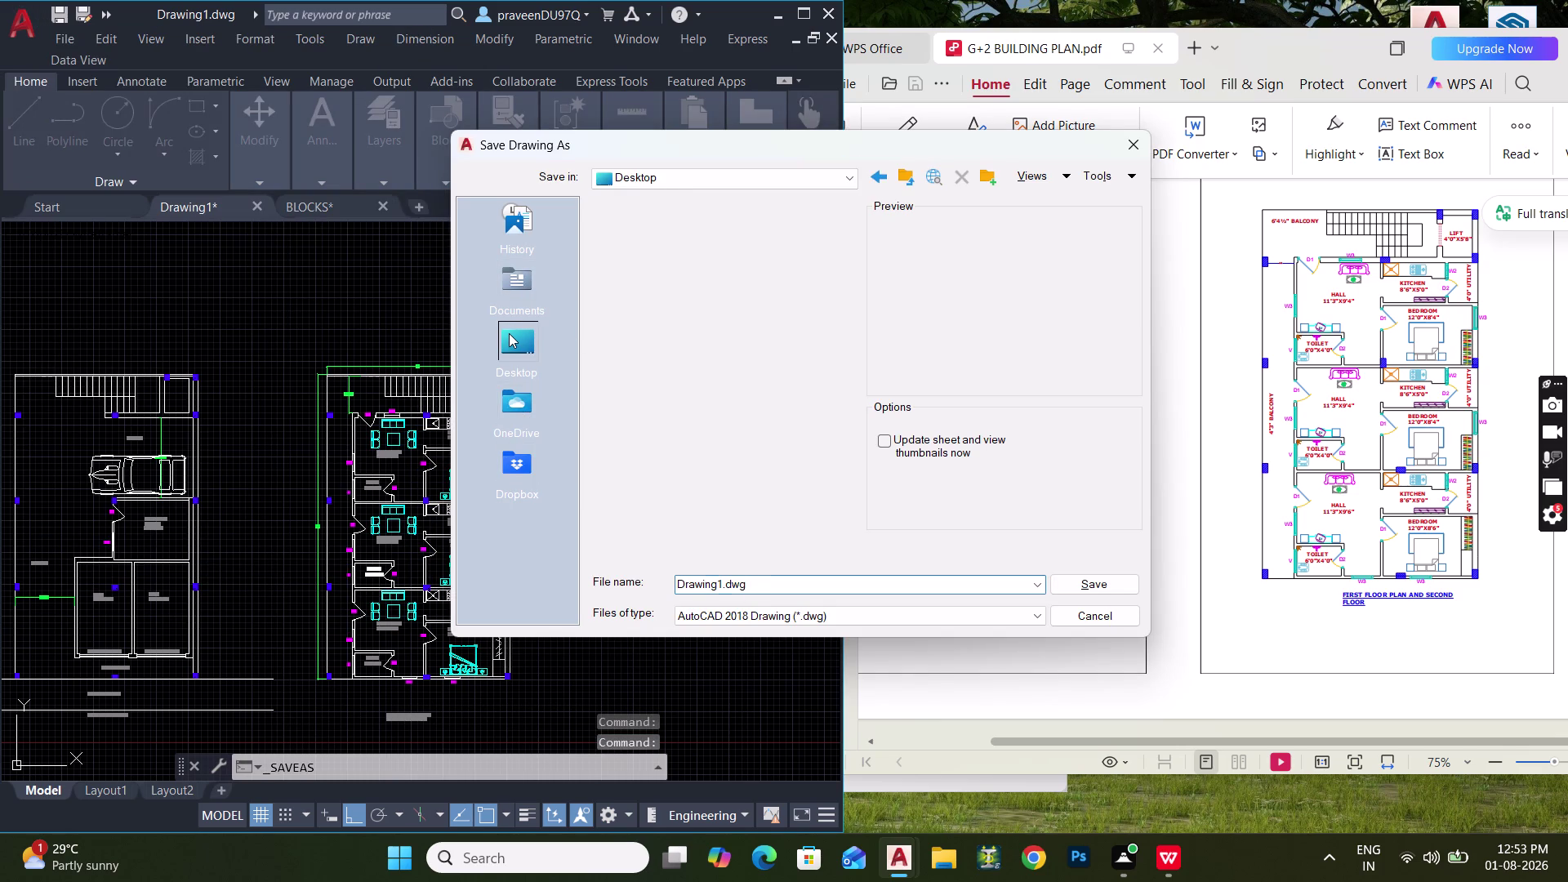
scroll(down, 3)
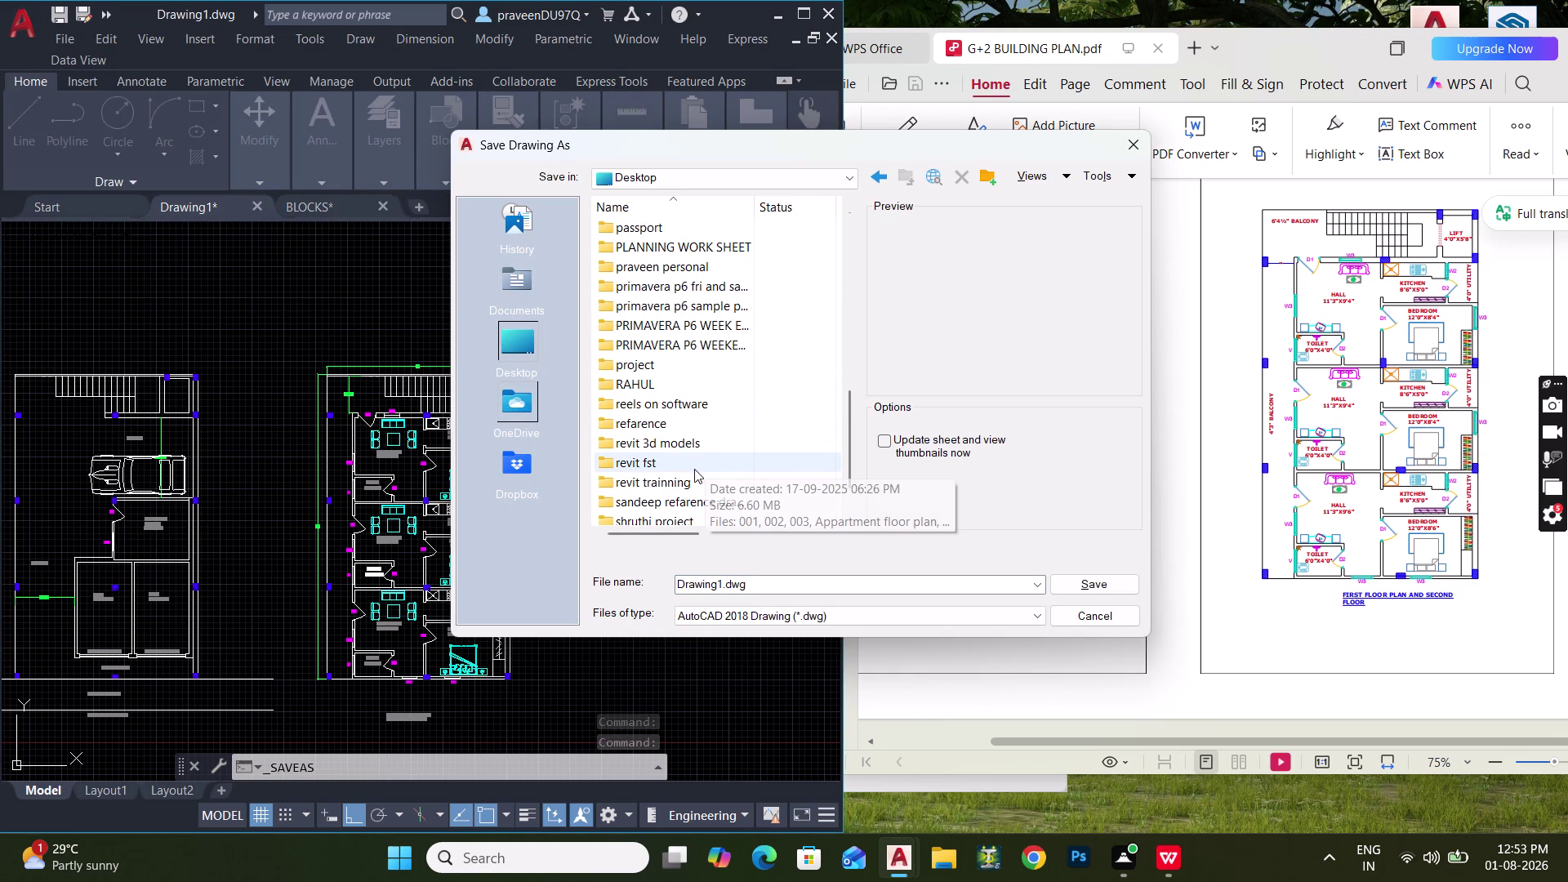
scroll(down, 3)
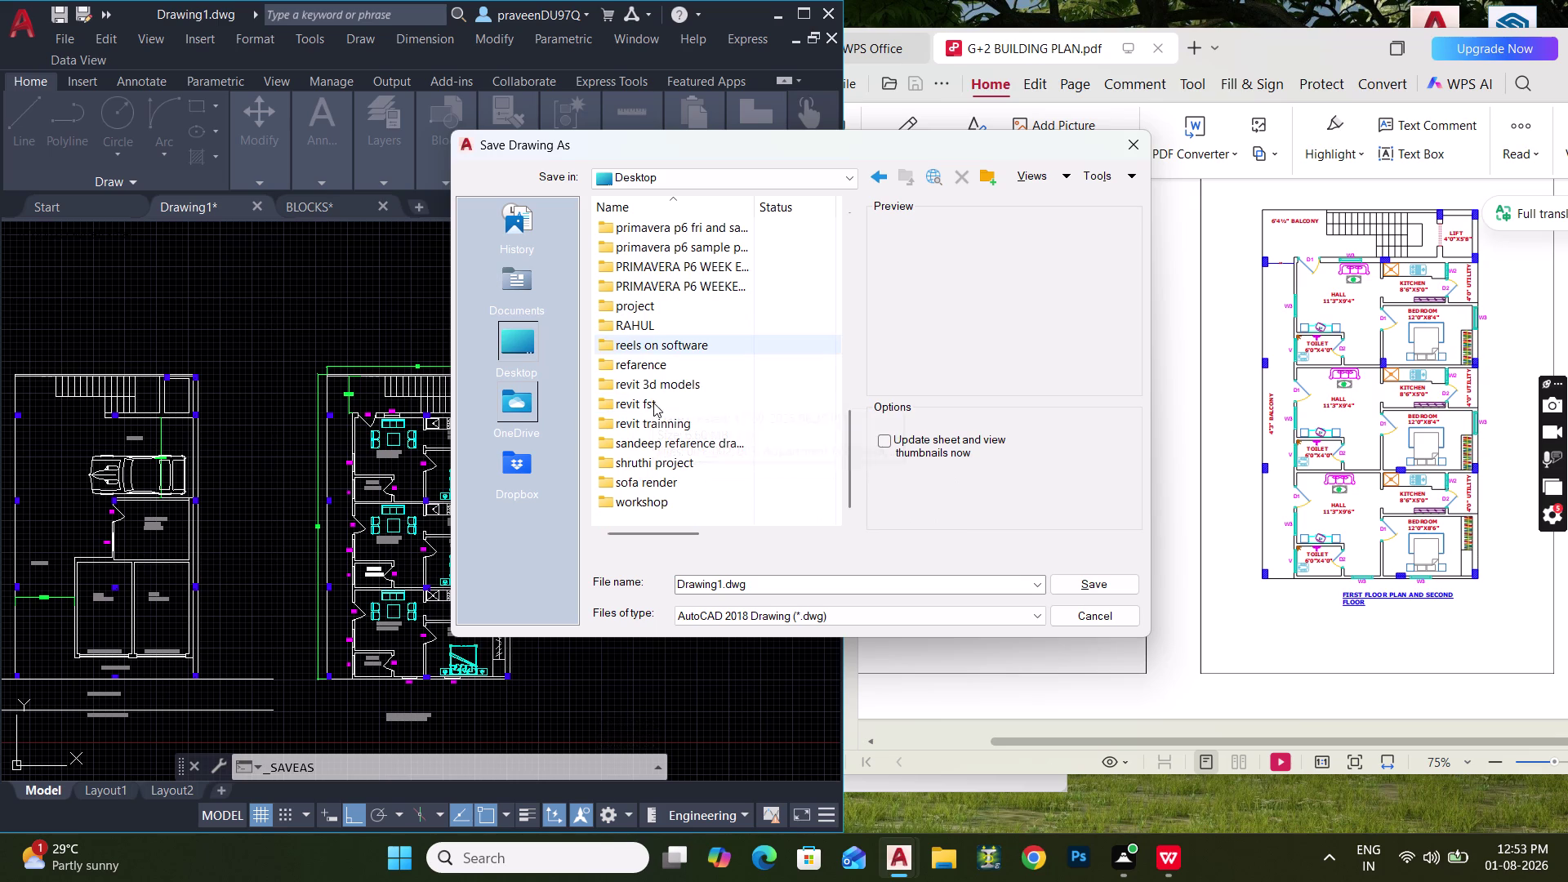
scroll(up, 3)
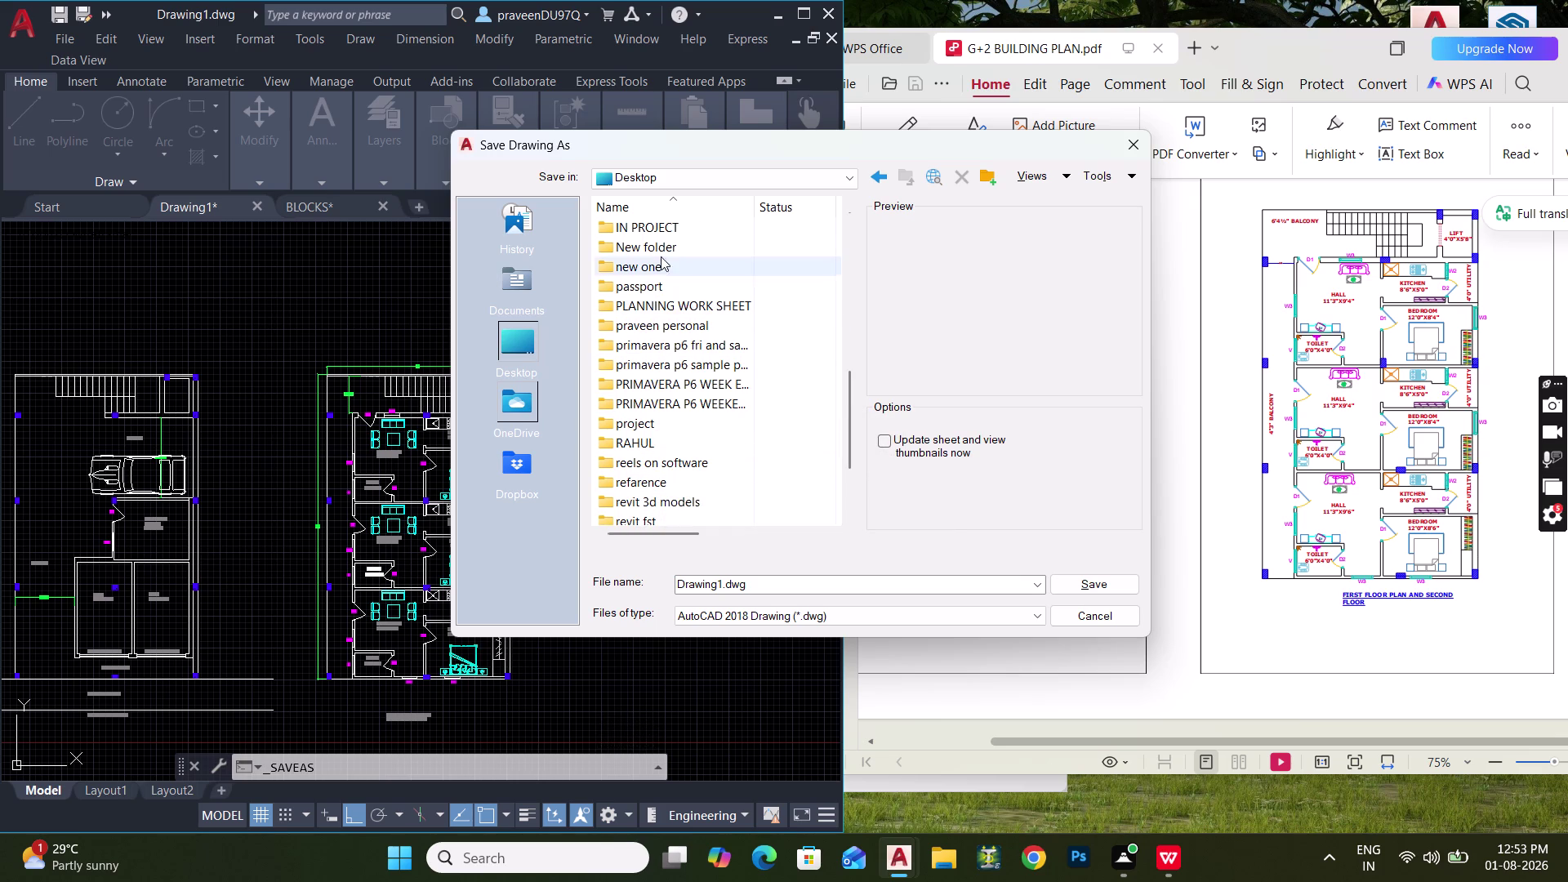
double_click(660, 231)
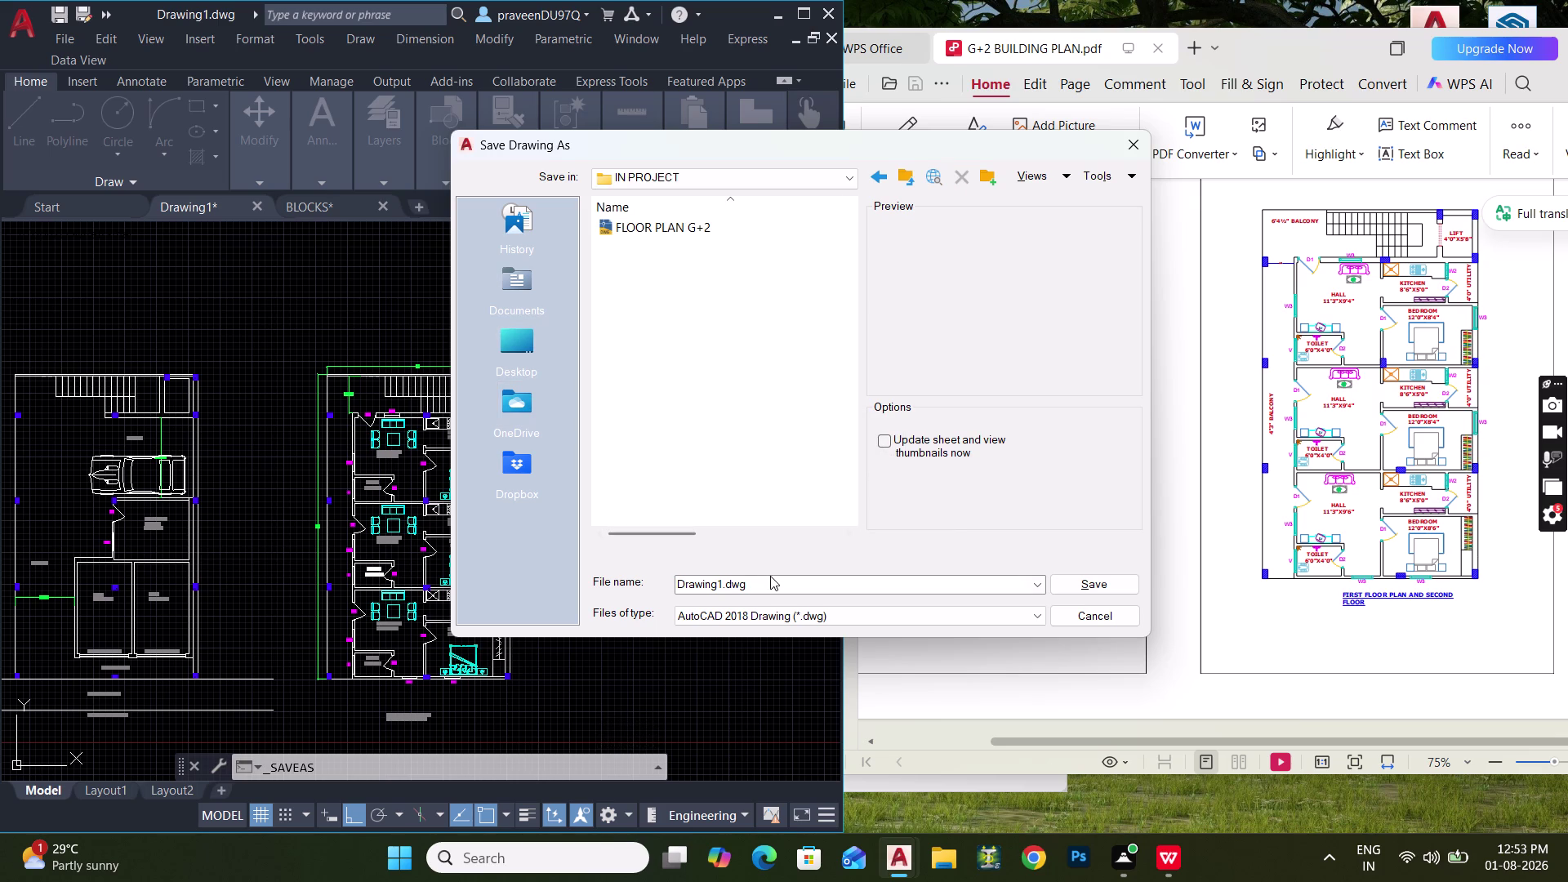
Save the drawing with the file name FLOOR PLAN 001.
click(770, 584)
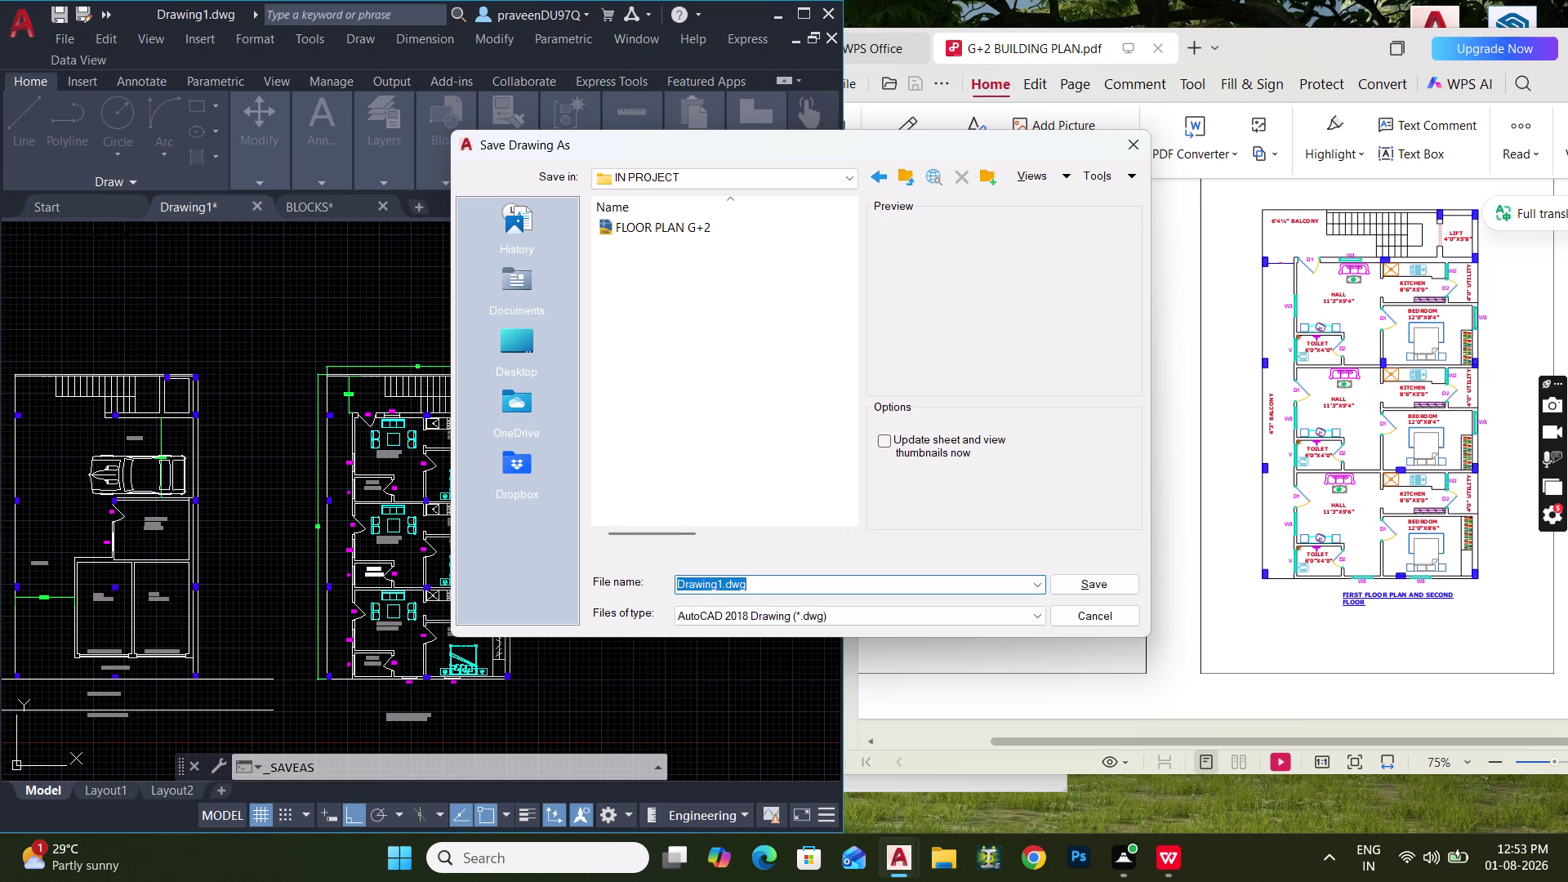
text(FLOOR)
key(space)
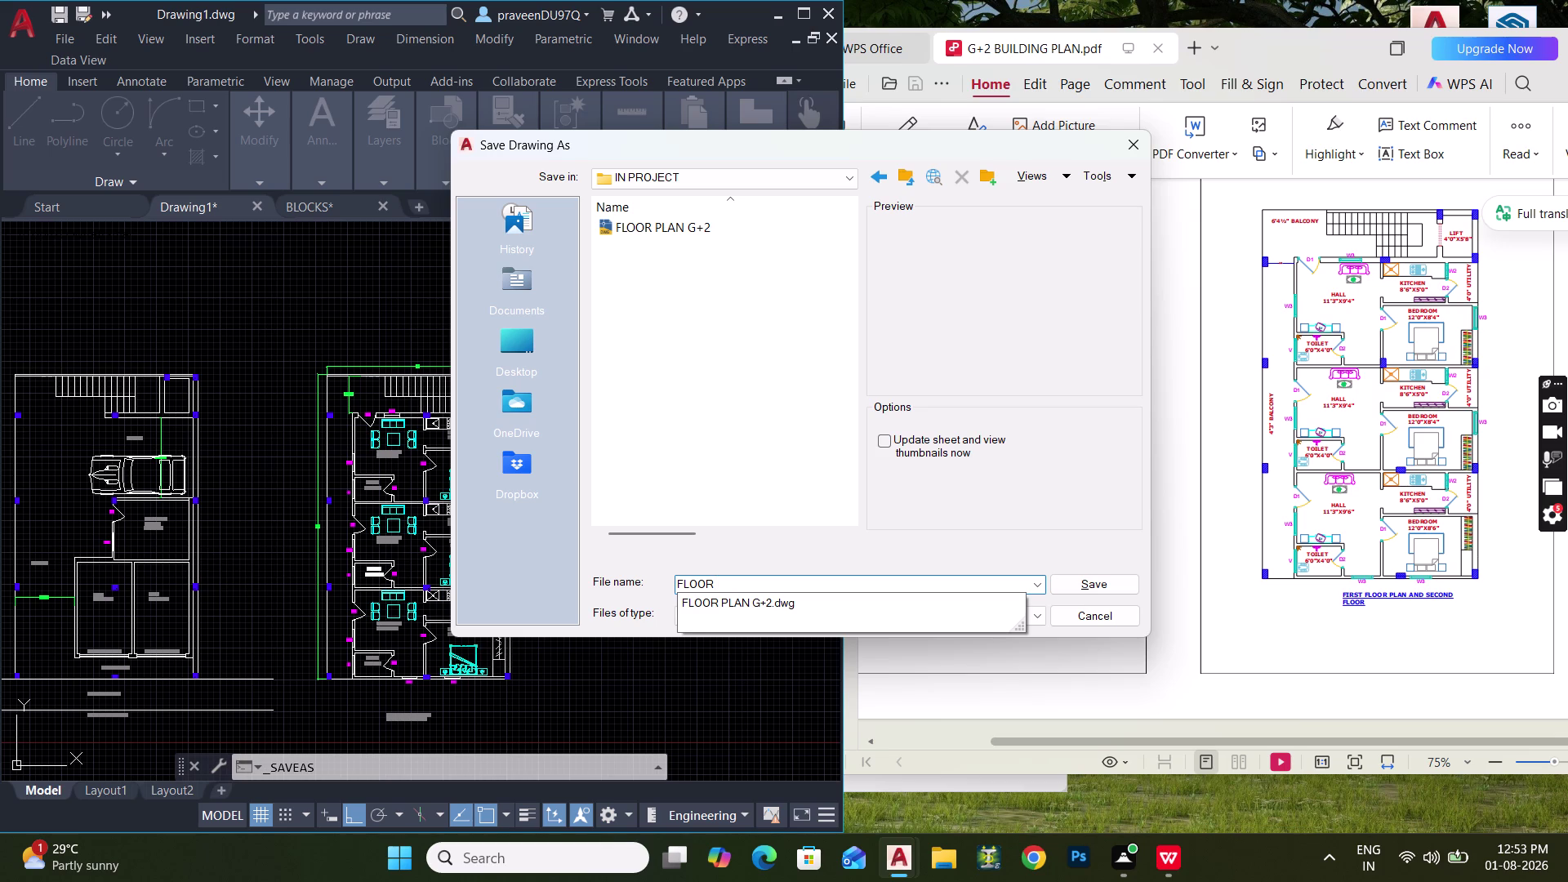
text(PLAN)
key(space)
text(001)
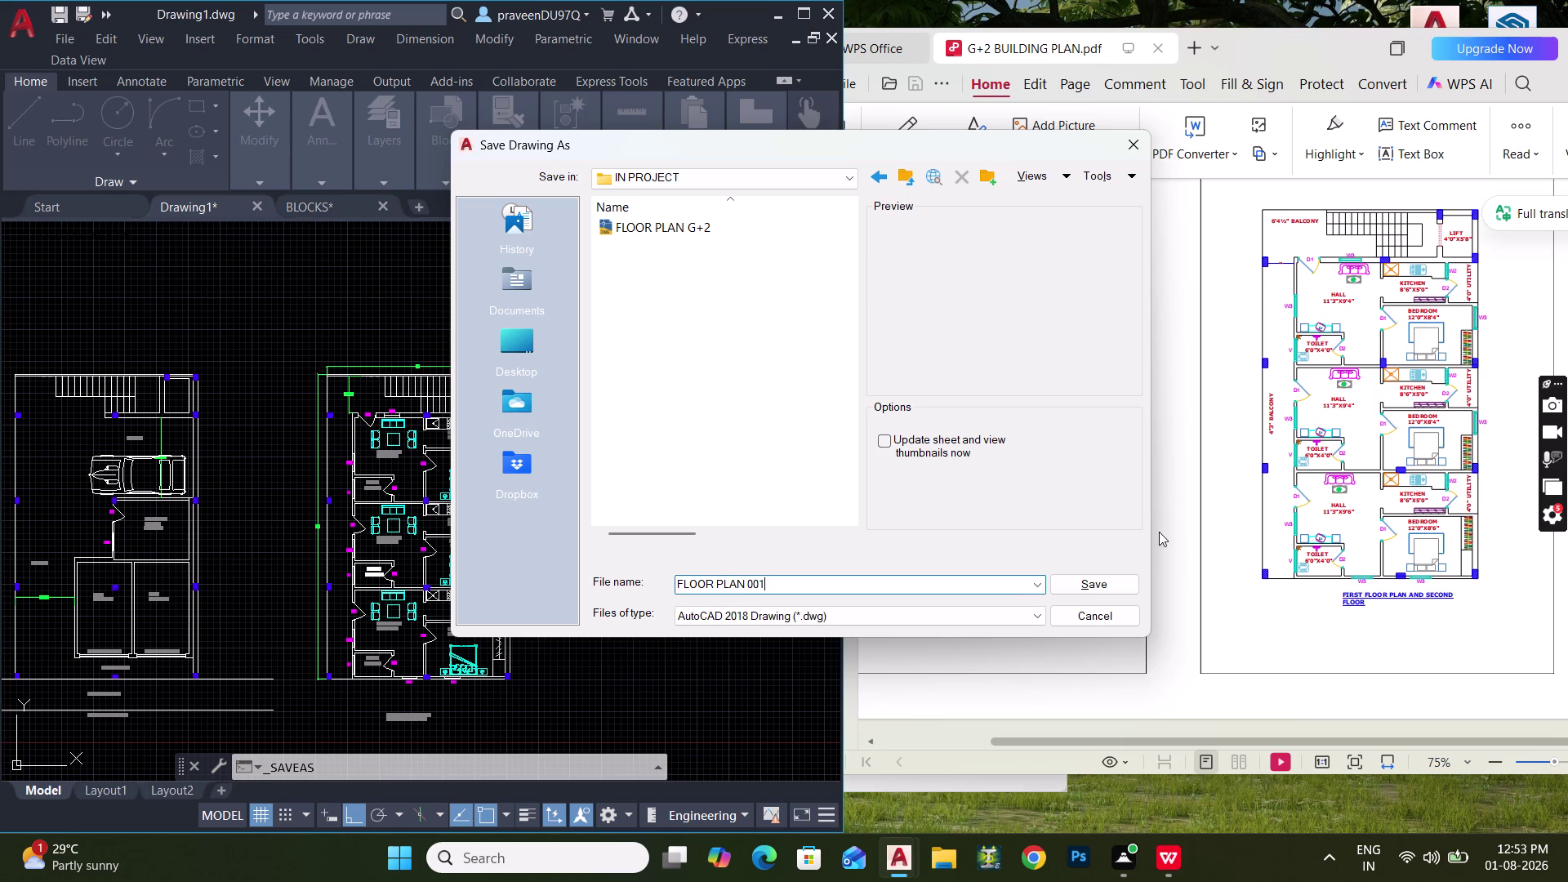
click(1084, 581)
middle_drag(465, 503, 553, 476)
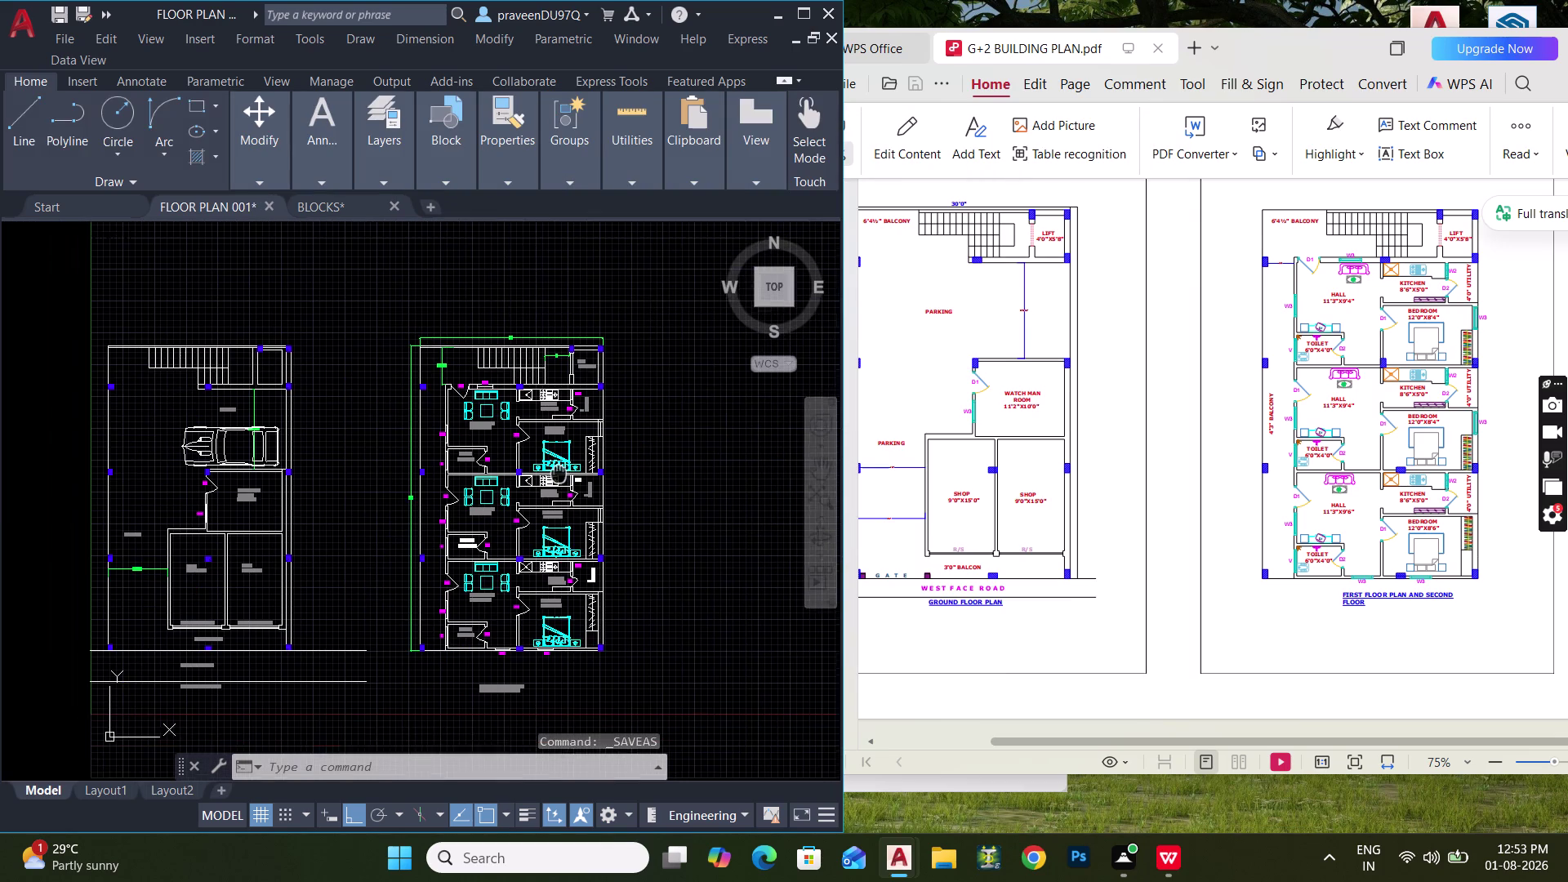
middle_drag(553, 476, 563, 472)
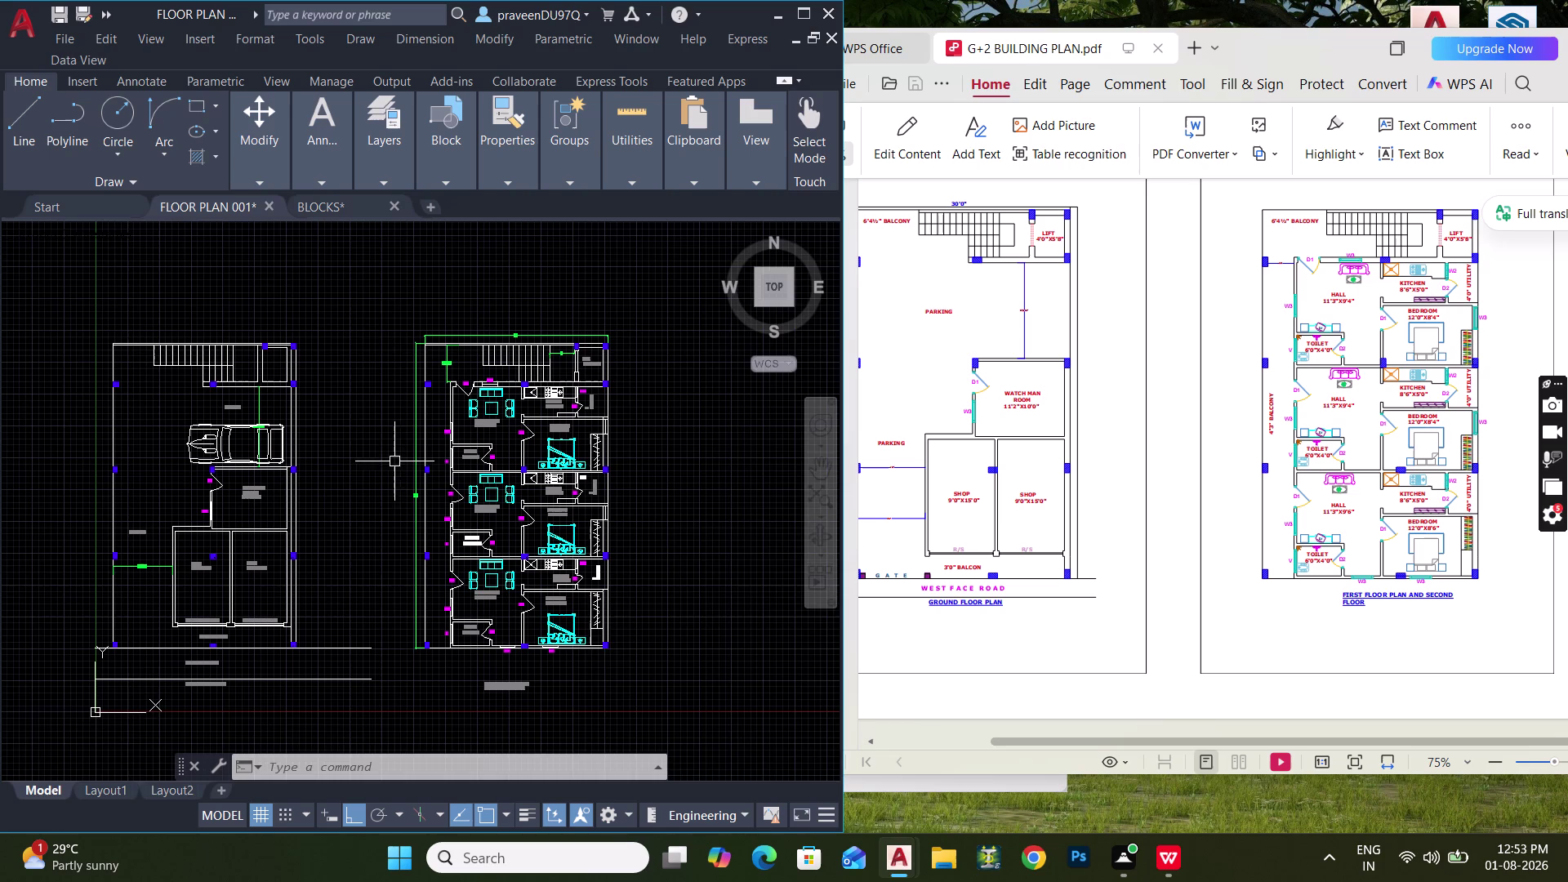
middle_drag(405, 460, 437, 458)
middle_drag(458, 454, 444, 417)
scroll(up, 3)
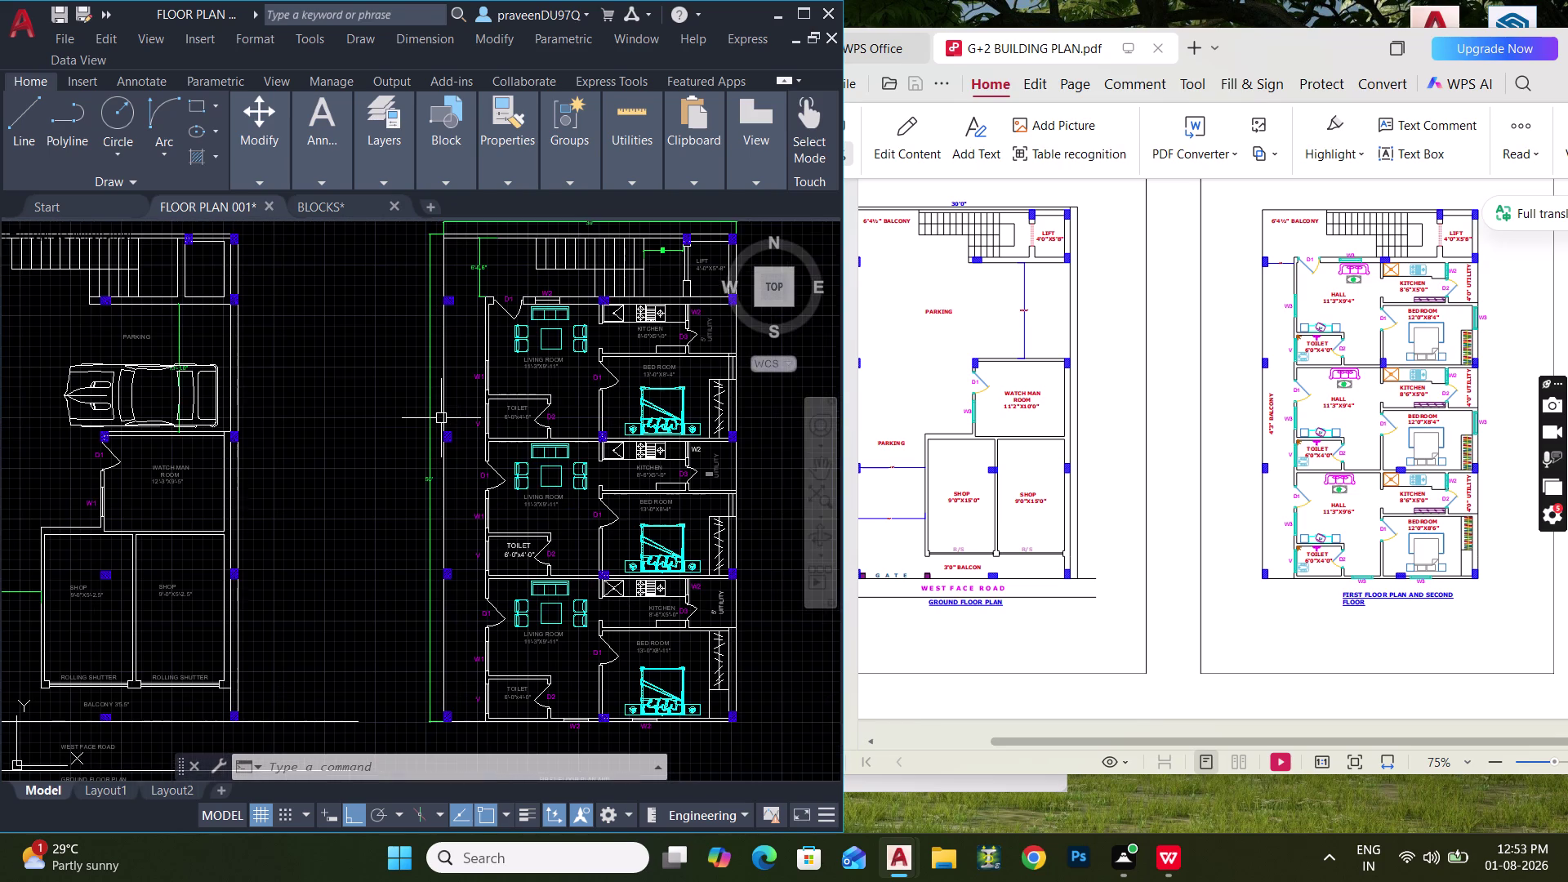
middle_drag(441, 419, 426, 422)
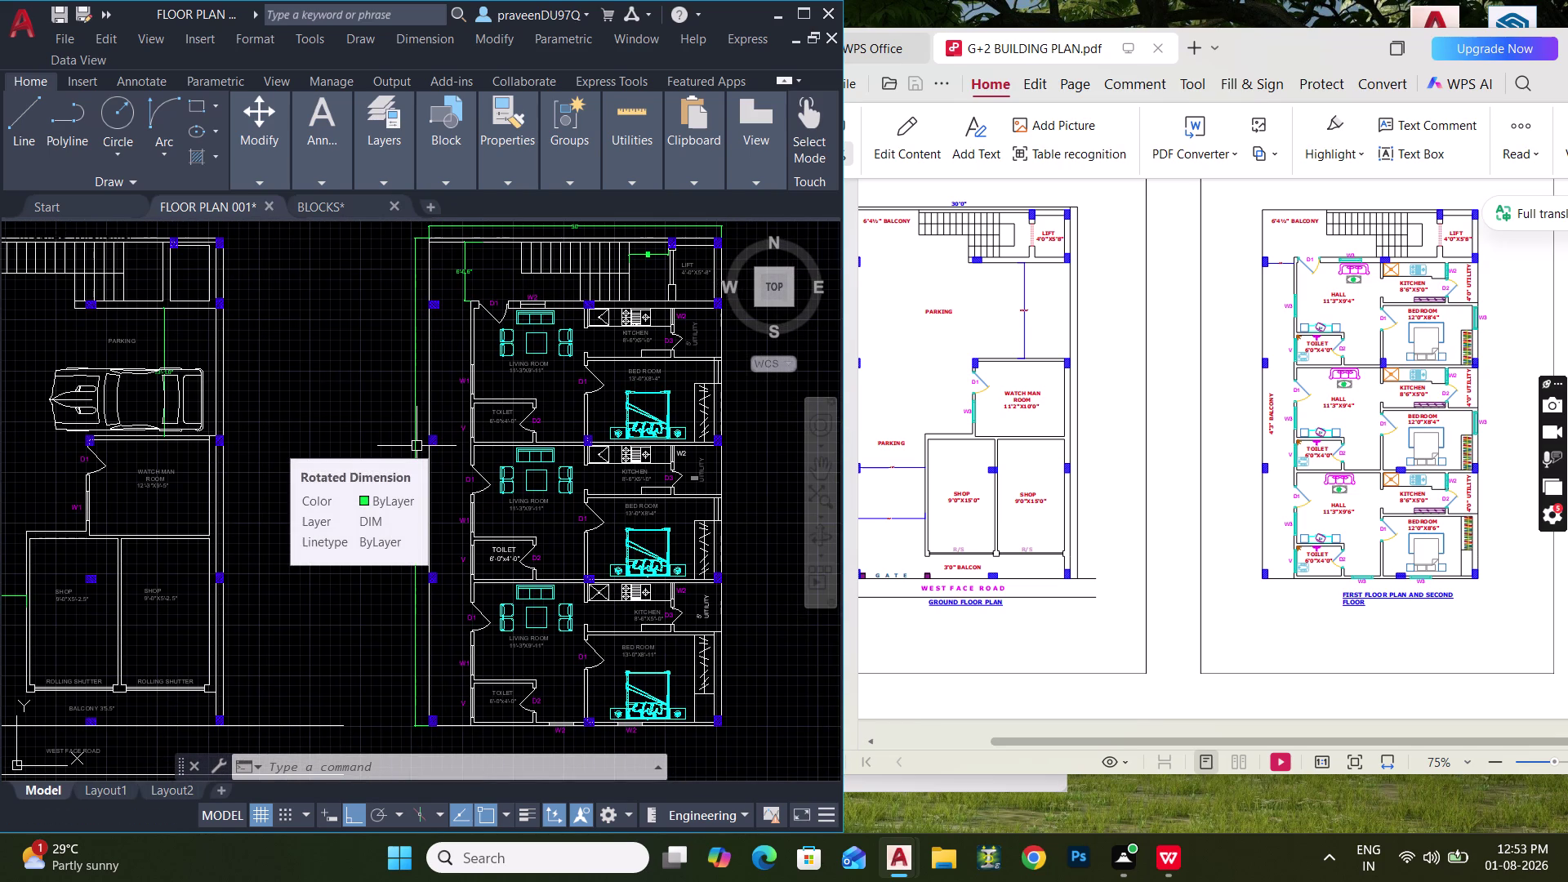